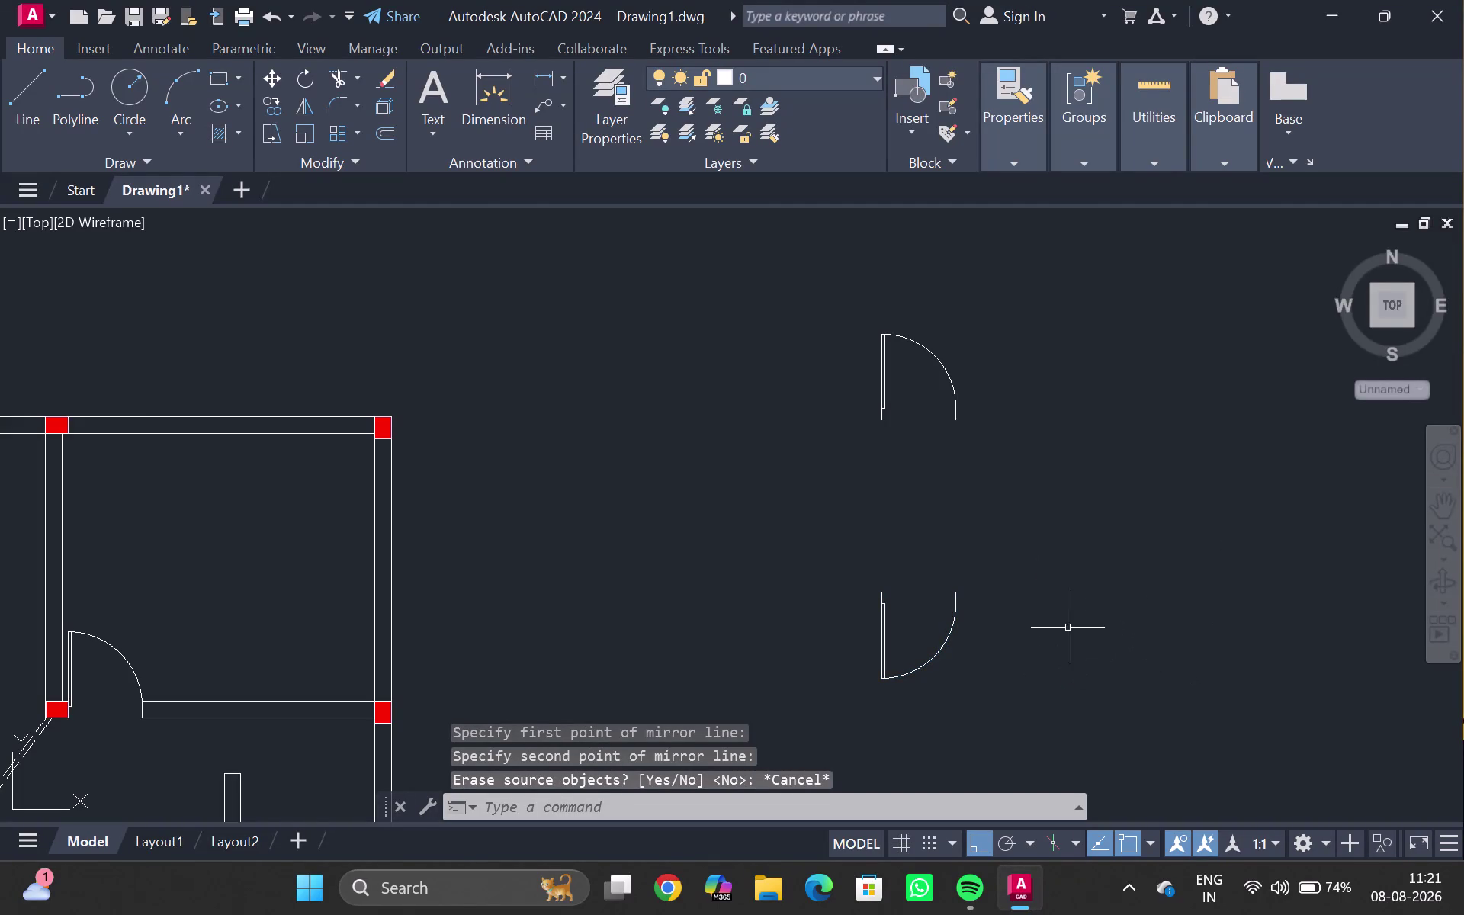
Undo the previous mirror, then mirror the lower door while keeping the original.
key(ctrl+z)
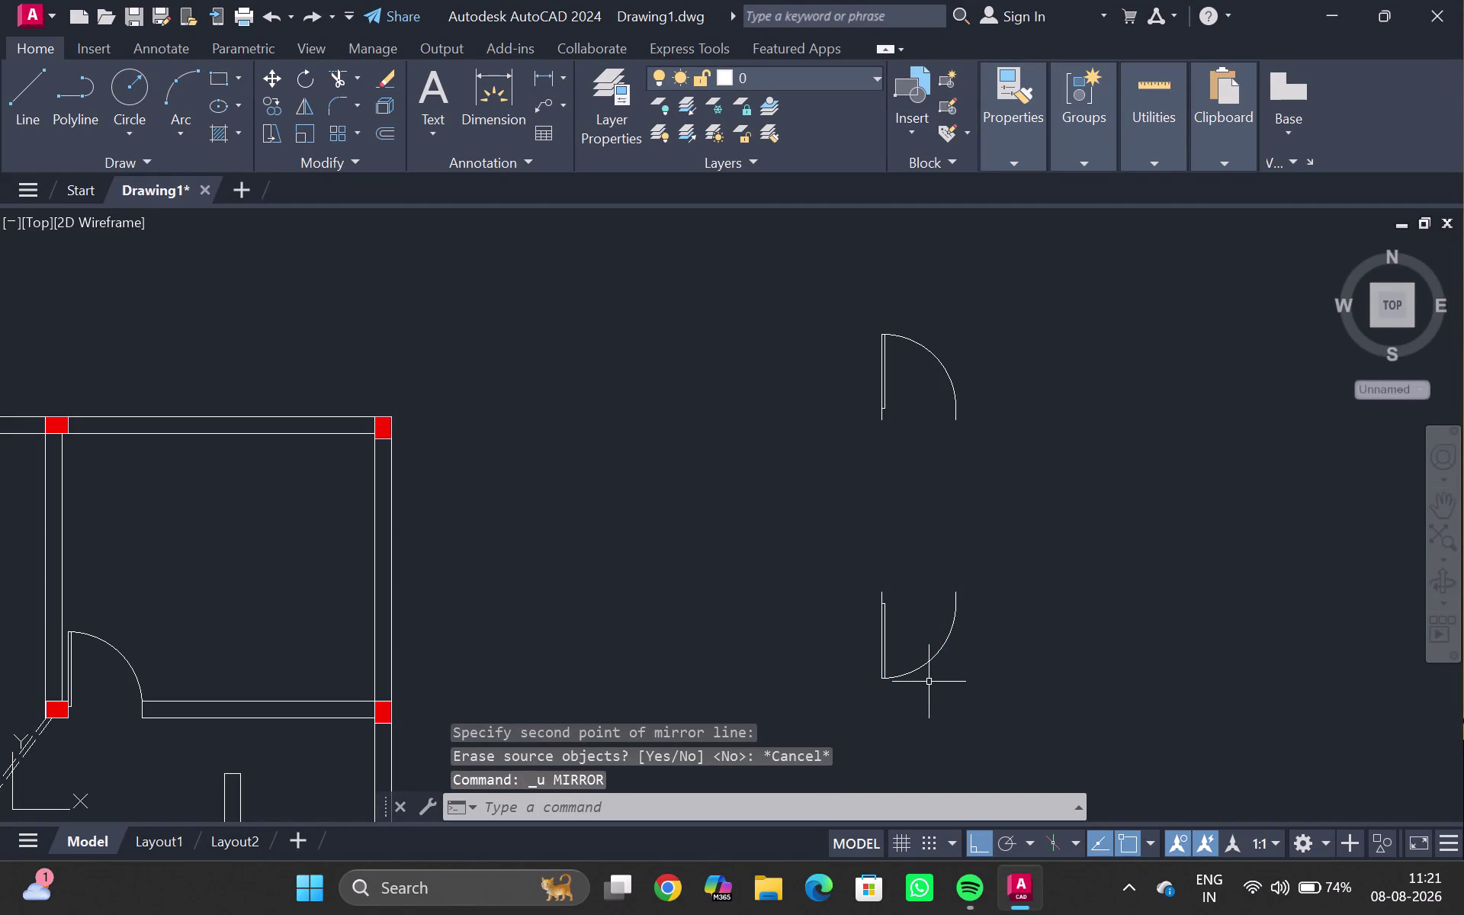
click(884, 613)
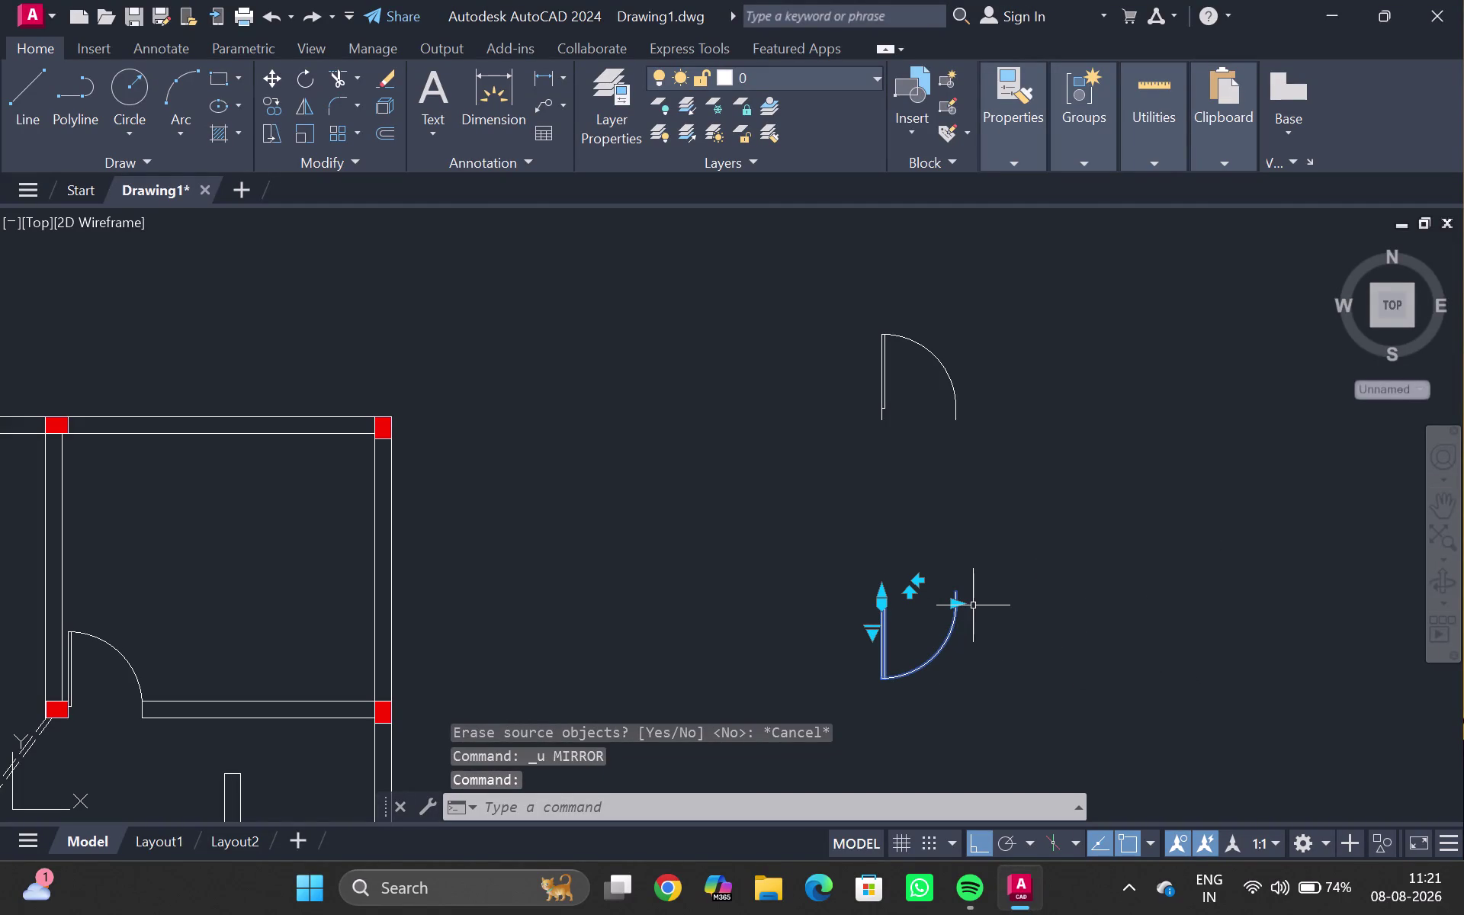
text(mi)
key(Return)
click(1082, 545)
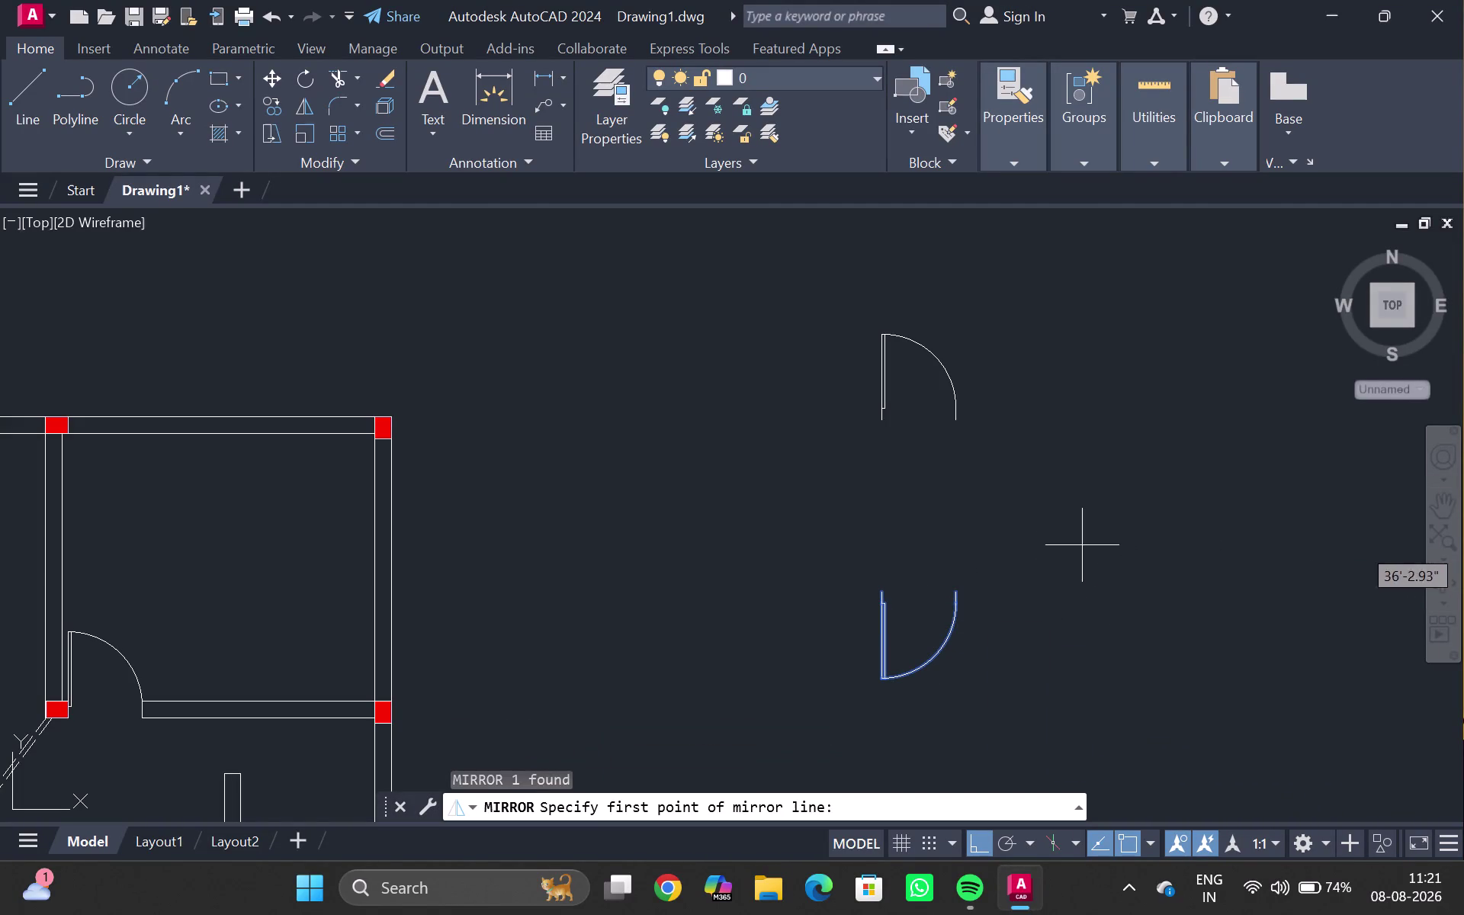
click(1103, 766)
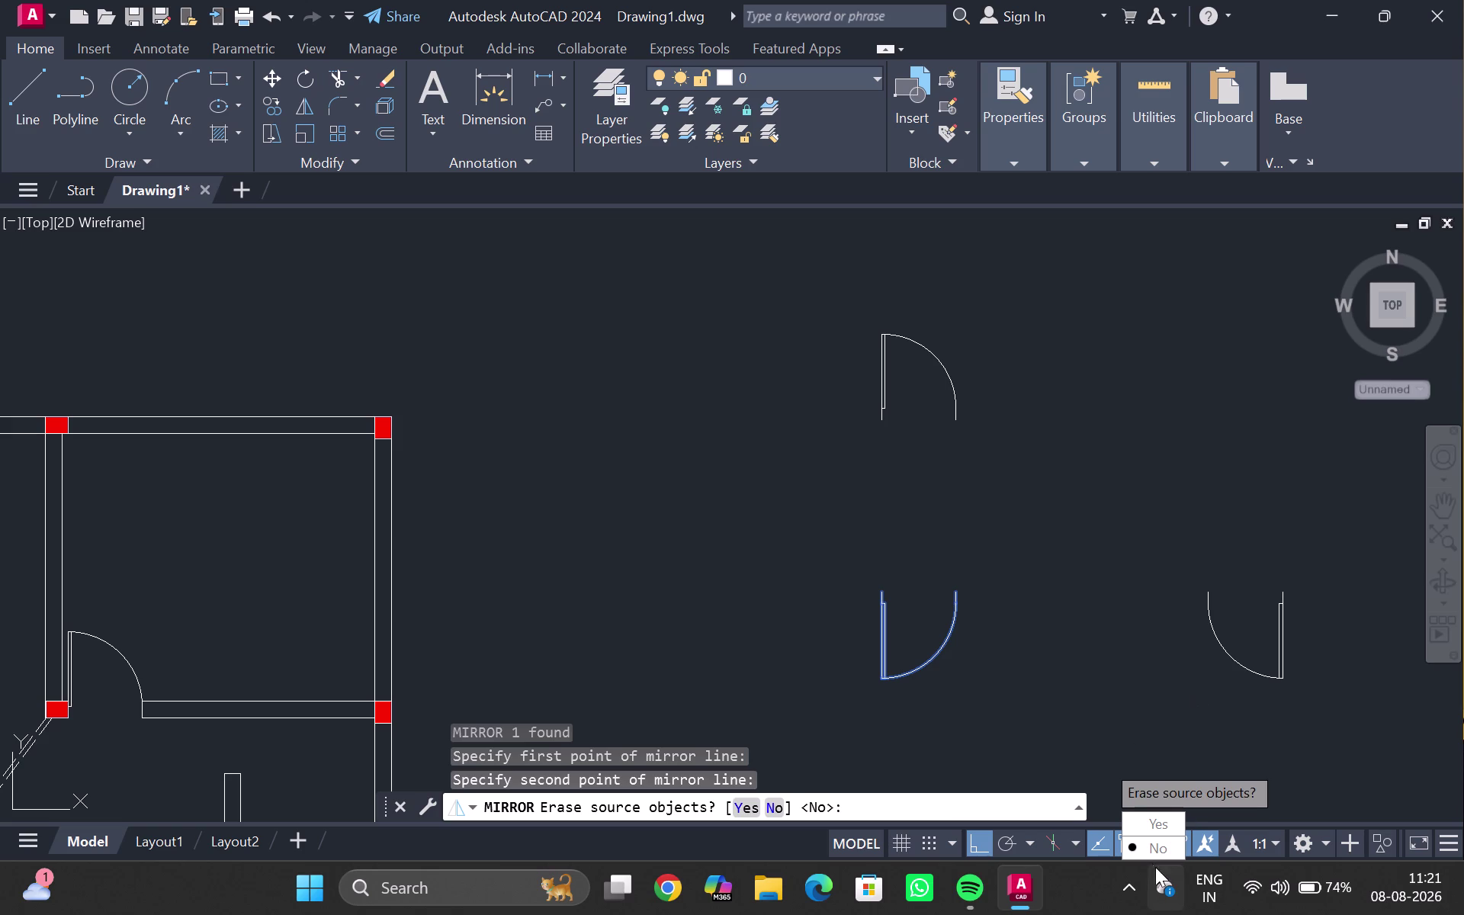
drag(1148, 849, 1103, 765)
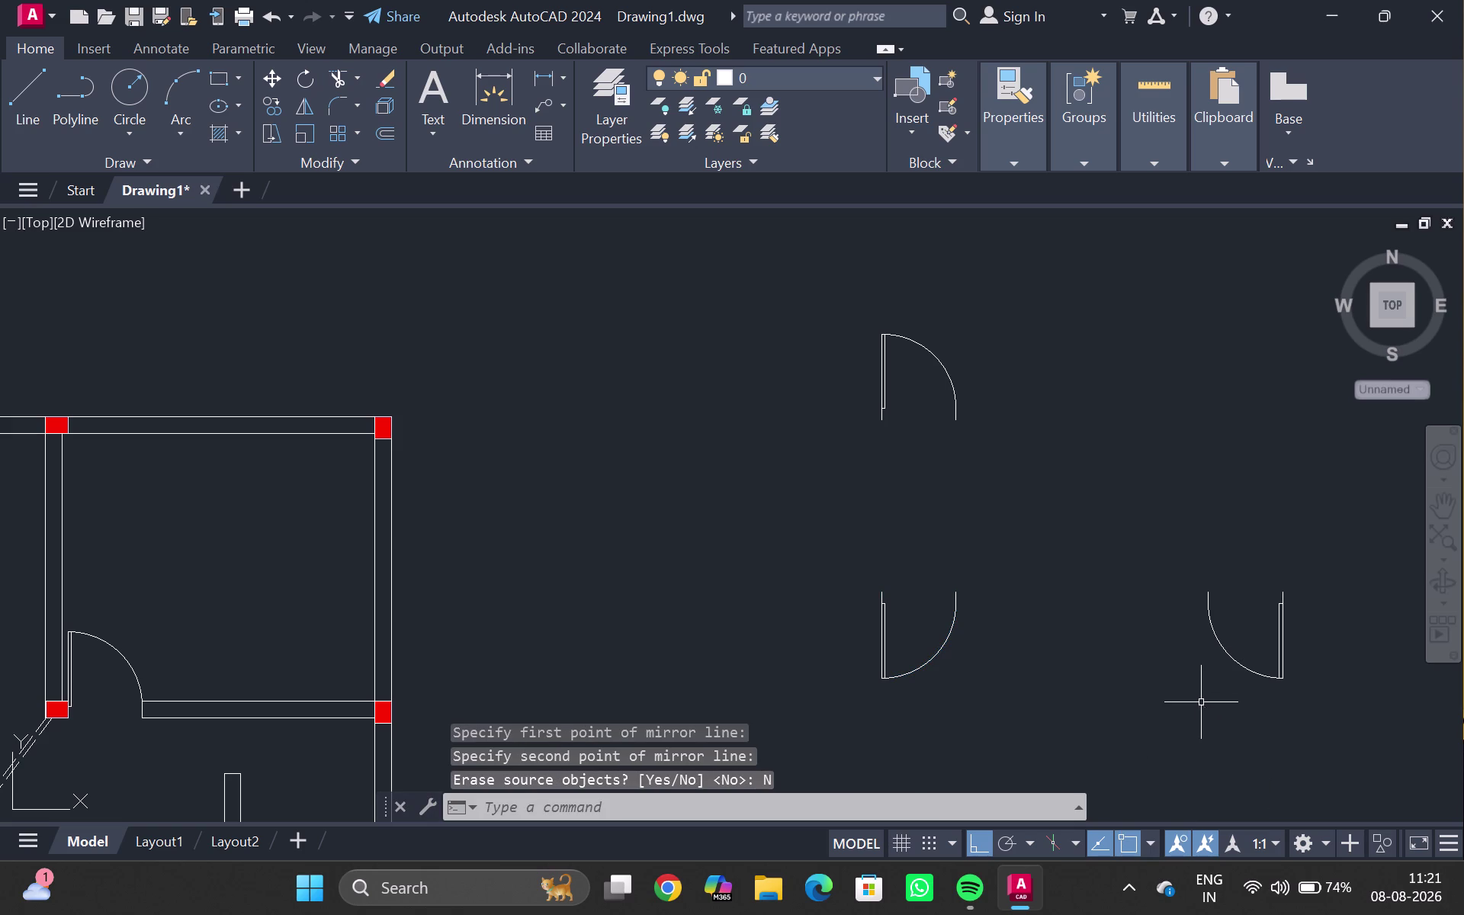
Move the mirrored door copy into the interior wall opening.
key(m)
key(o)
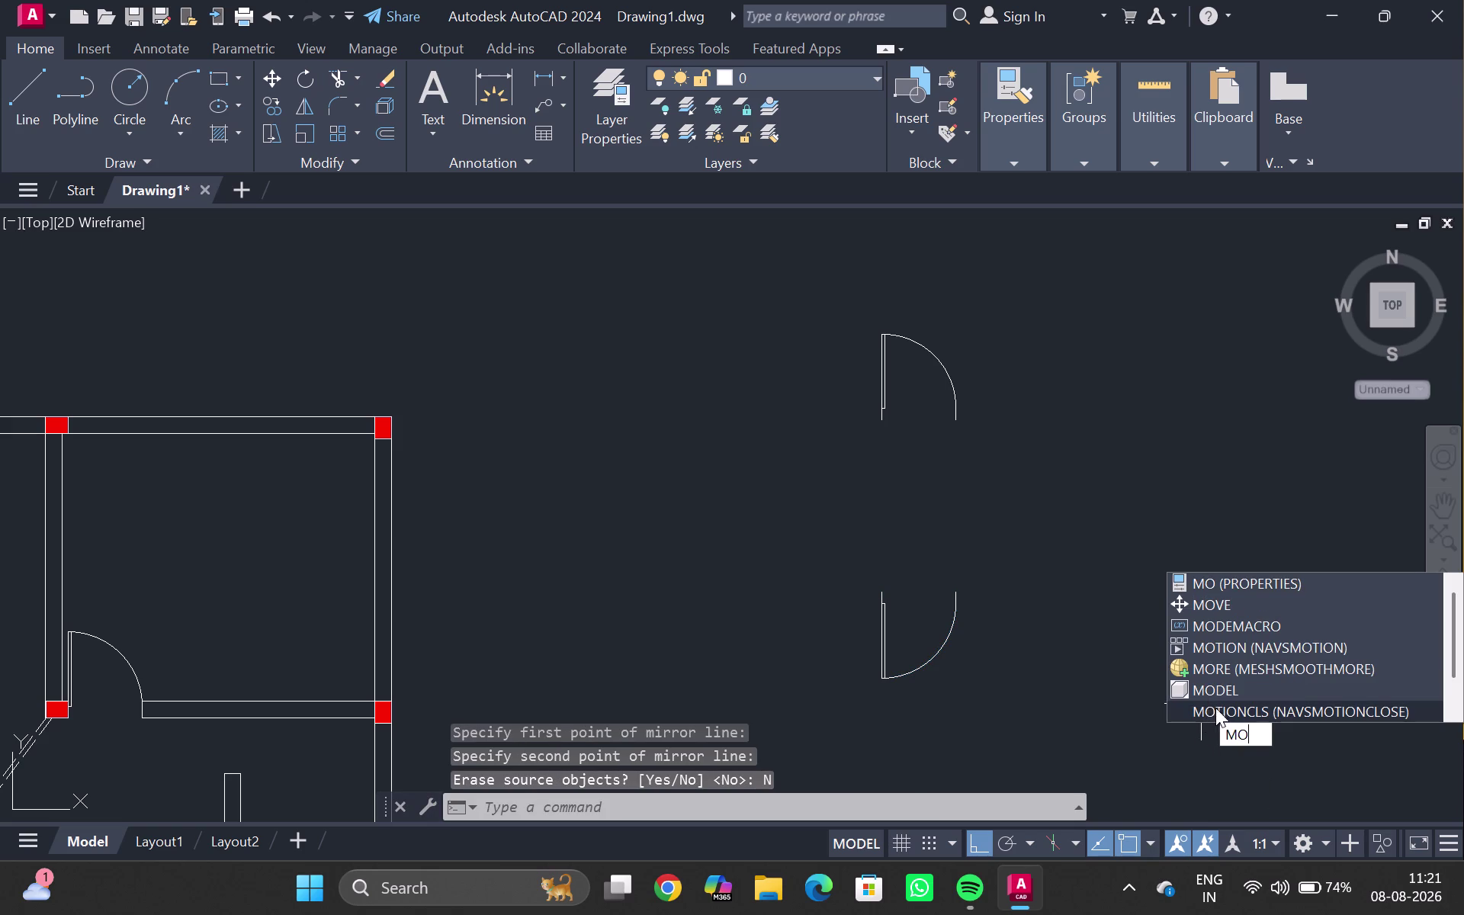
click(1214, 604)
scroll(up, 3)
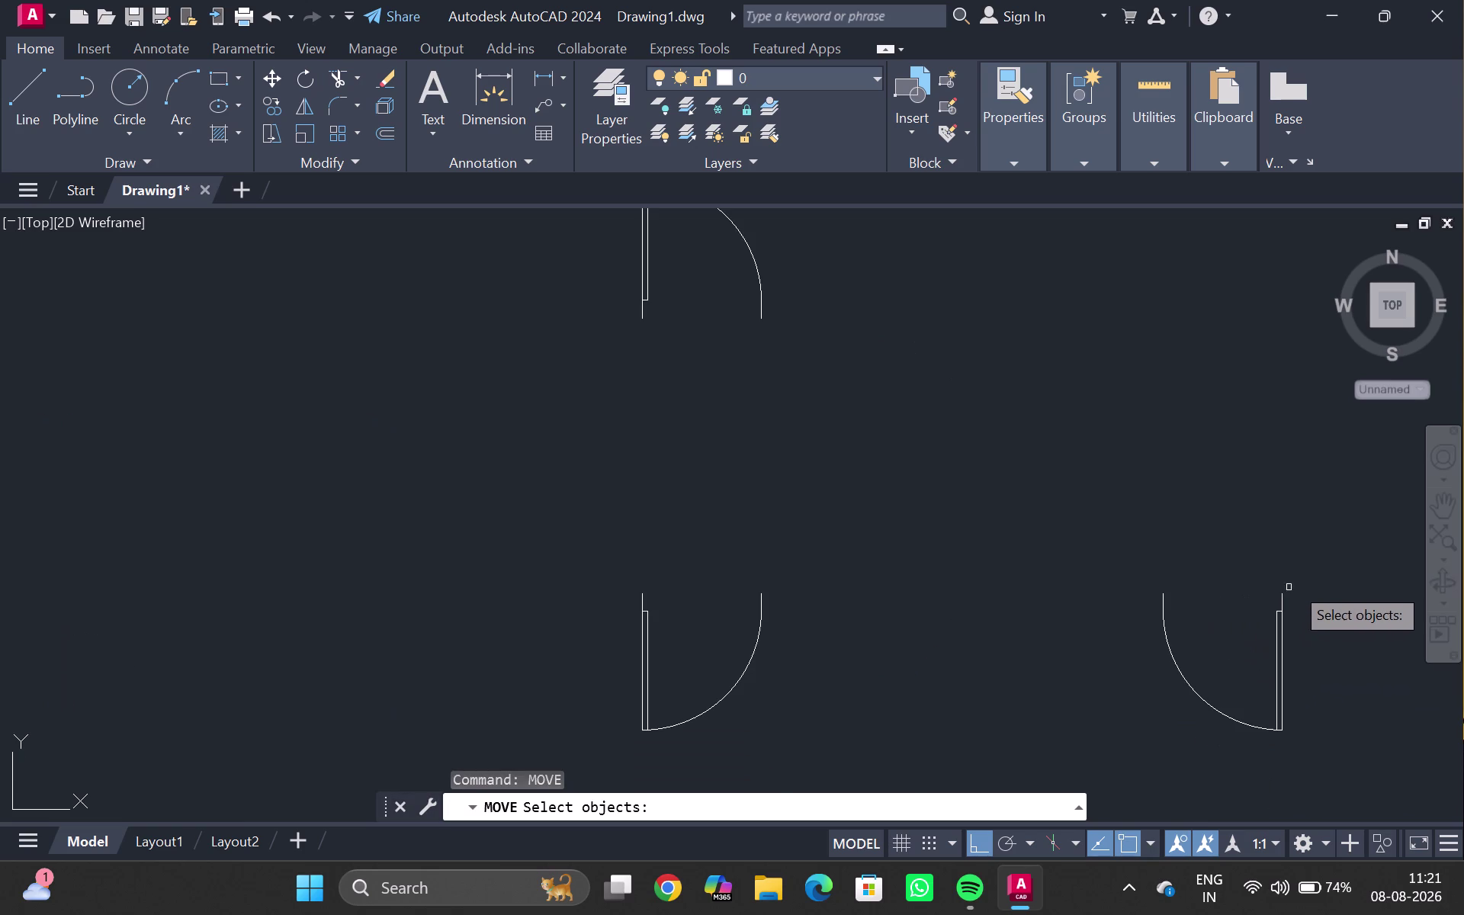
click(1282, 598)
key(Return)
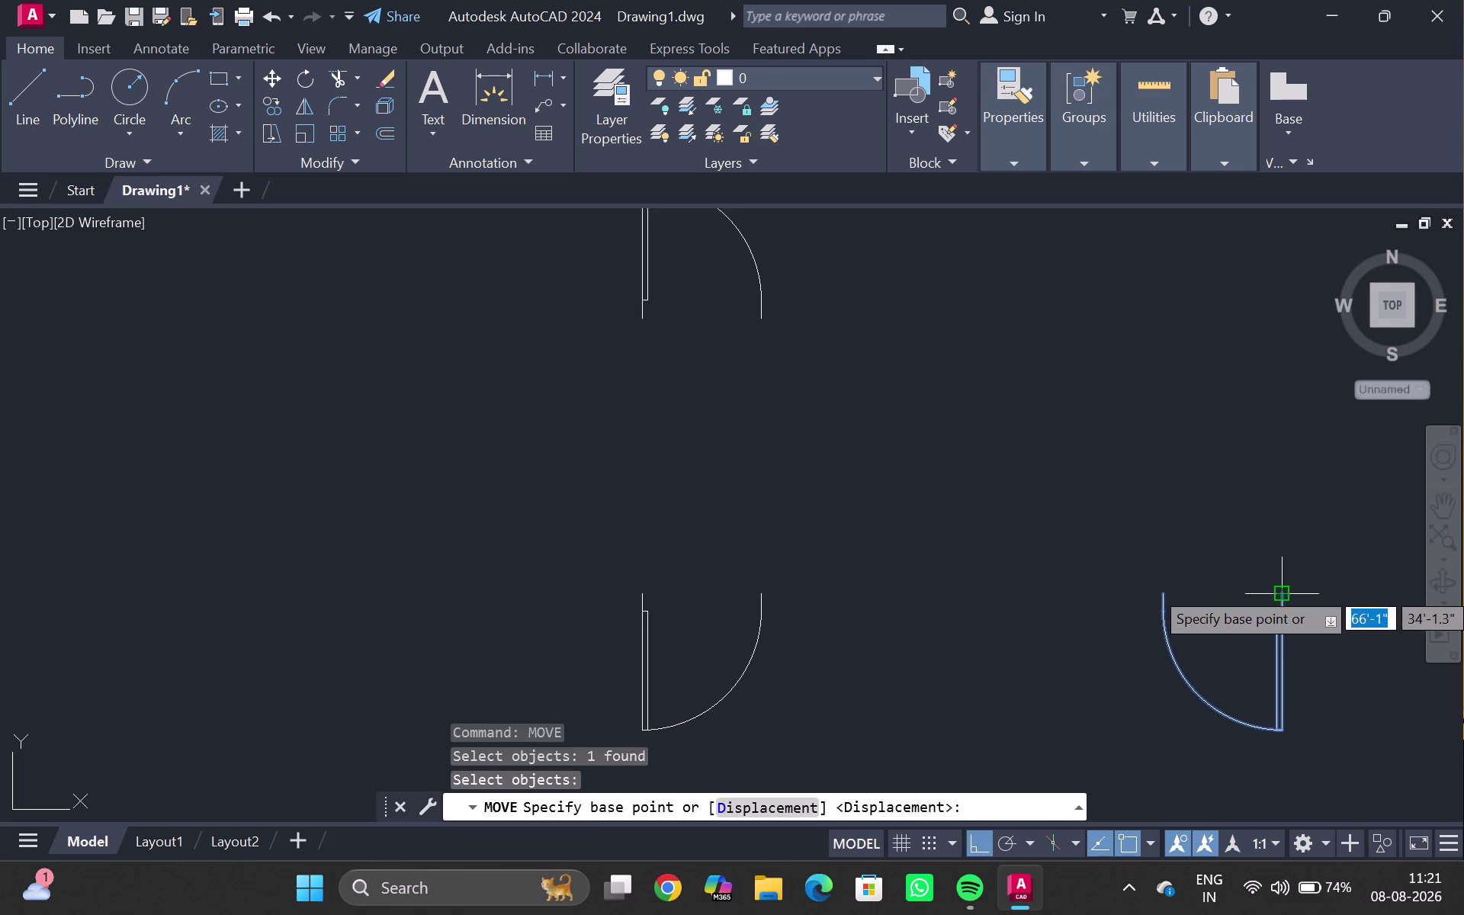
click(1278, 588)
scroll(down, 3)
middle_drag(176, 474, 628, 581)
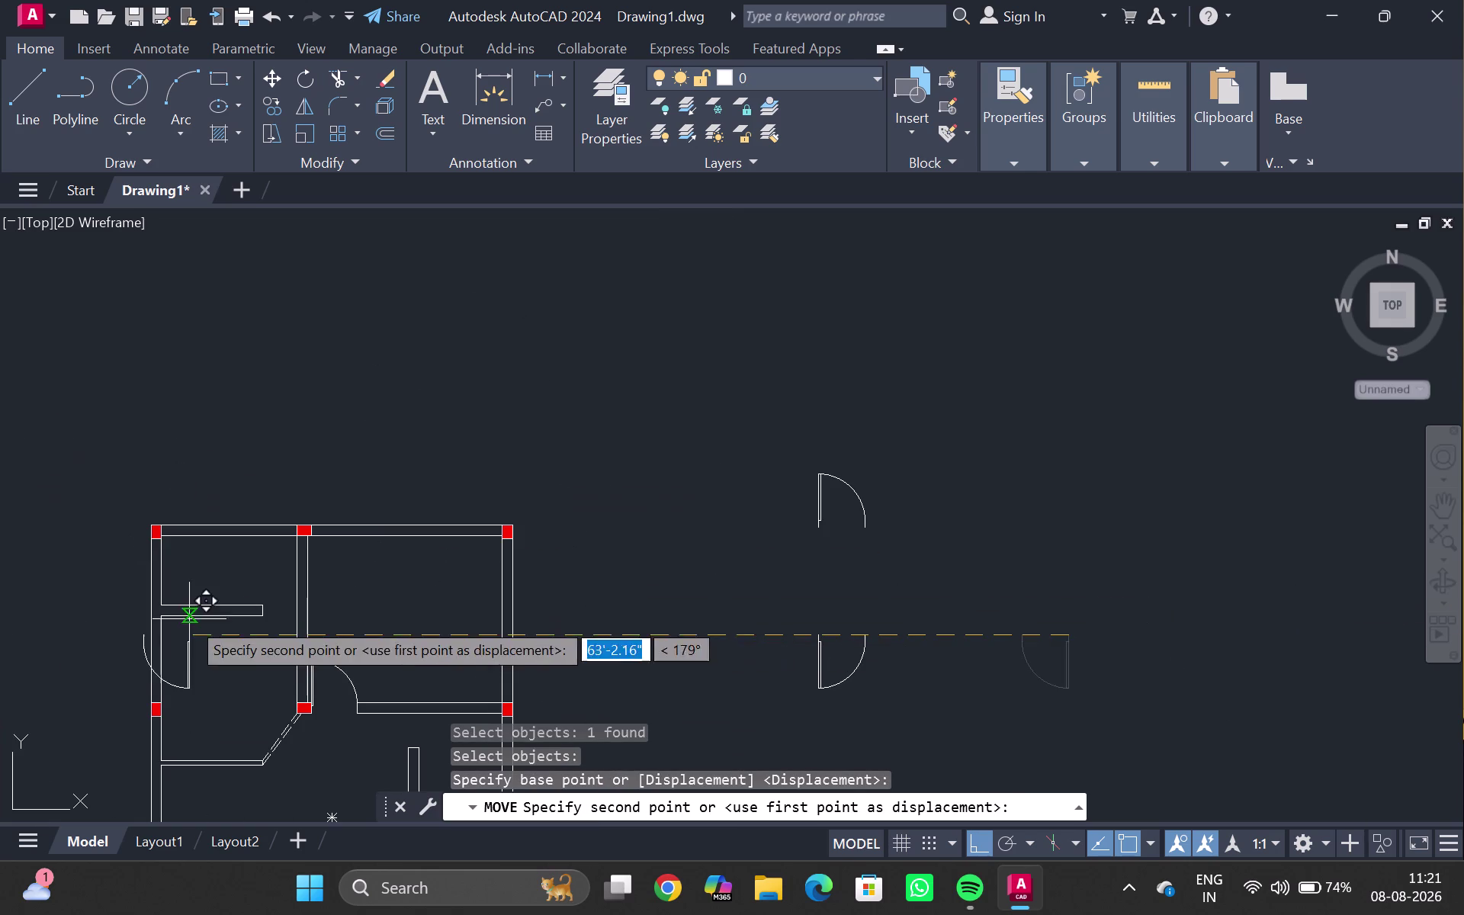
scroll(up, 3)
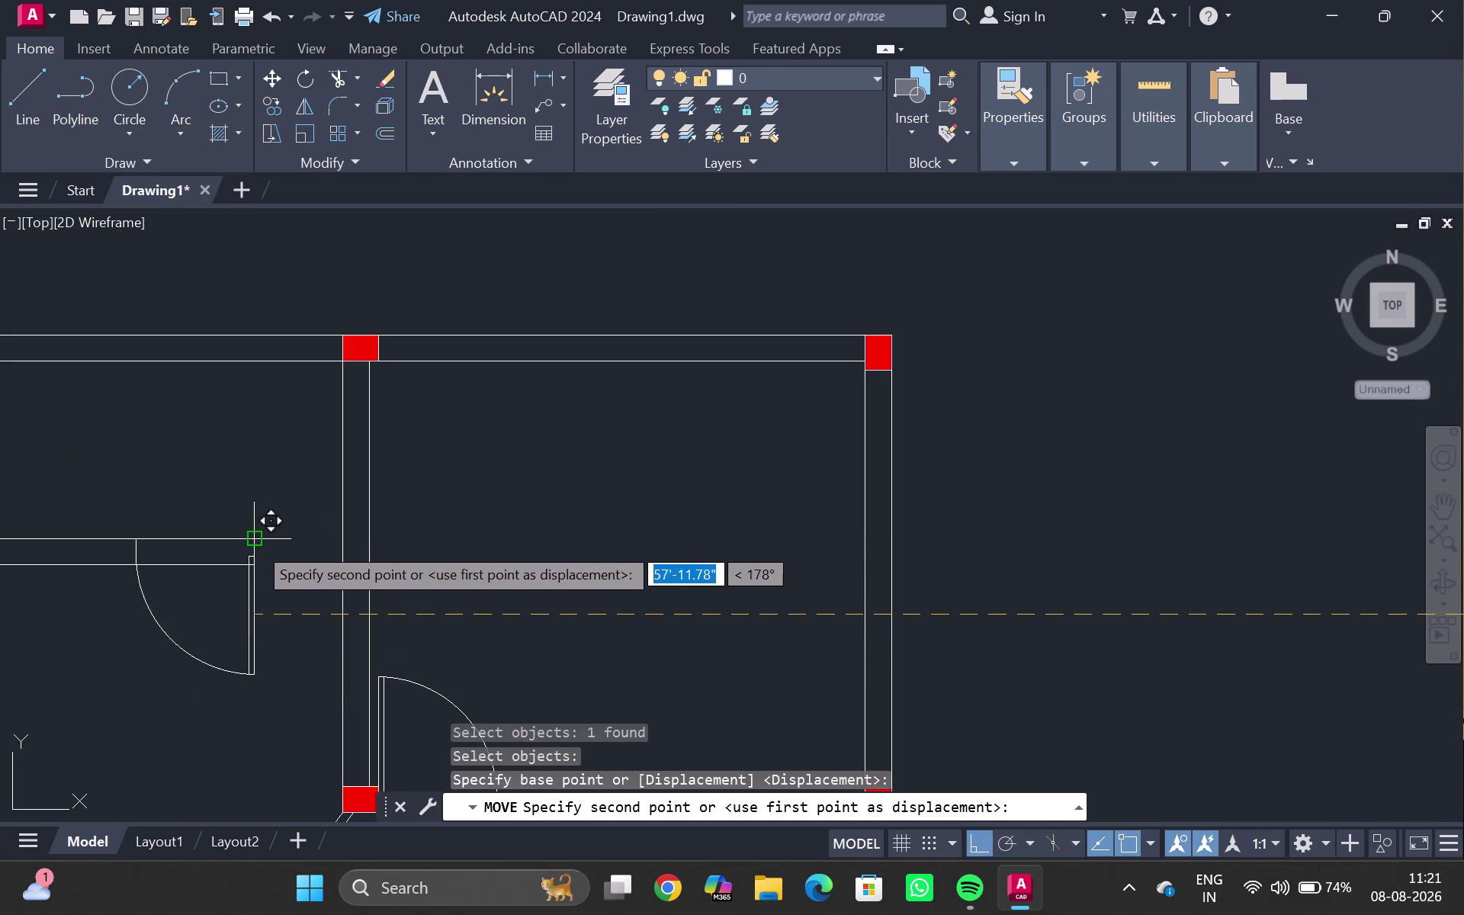
click(343, 538)
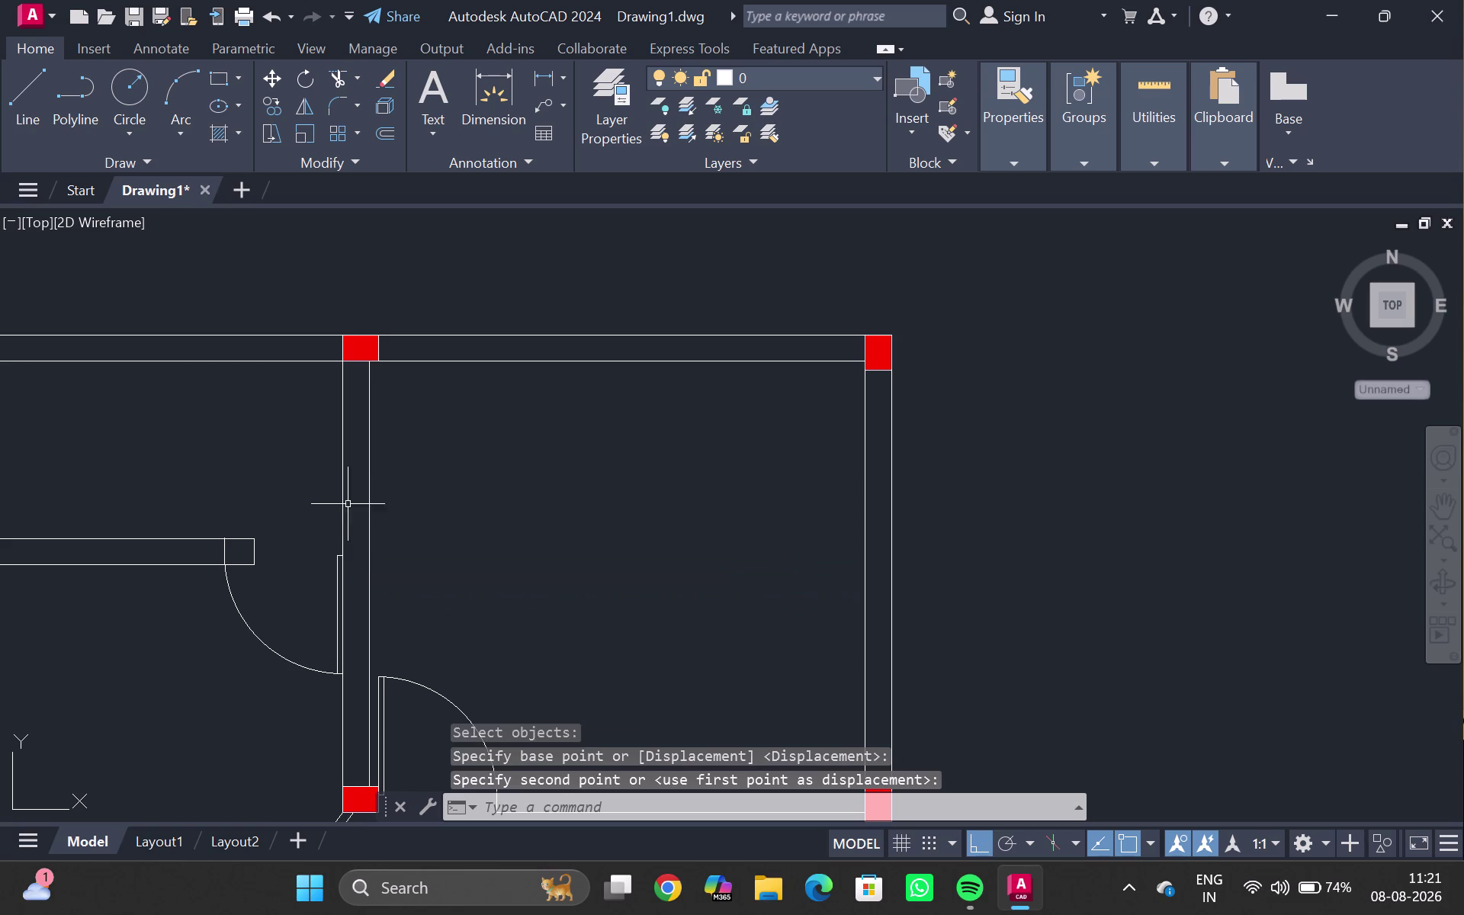
key(Escape)
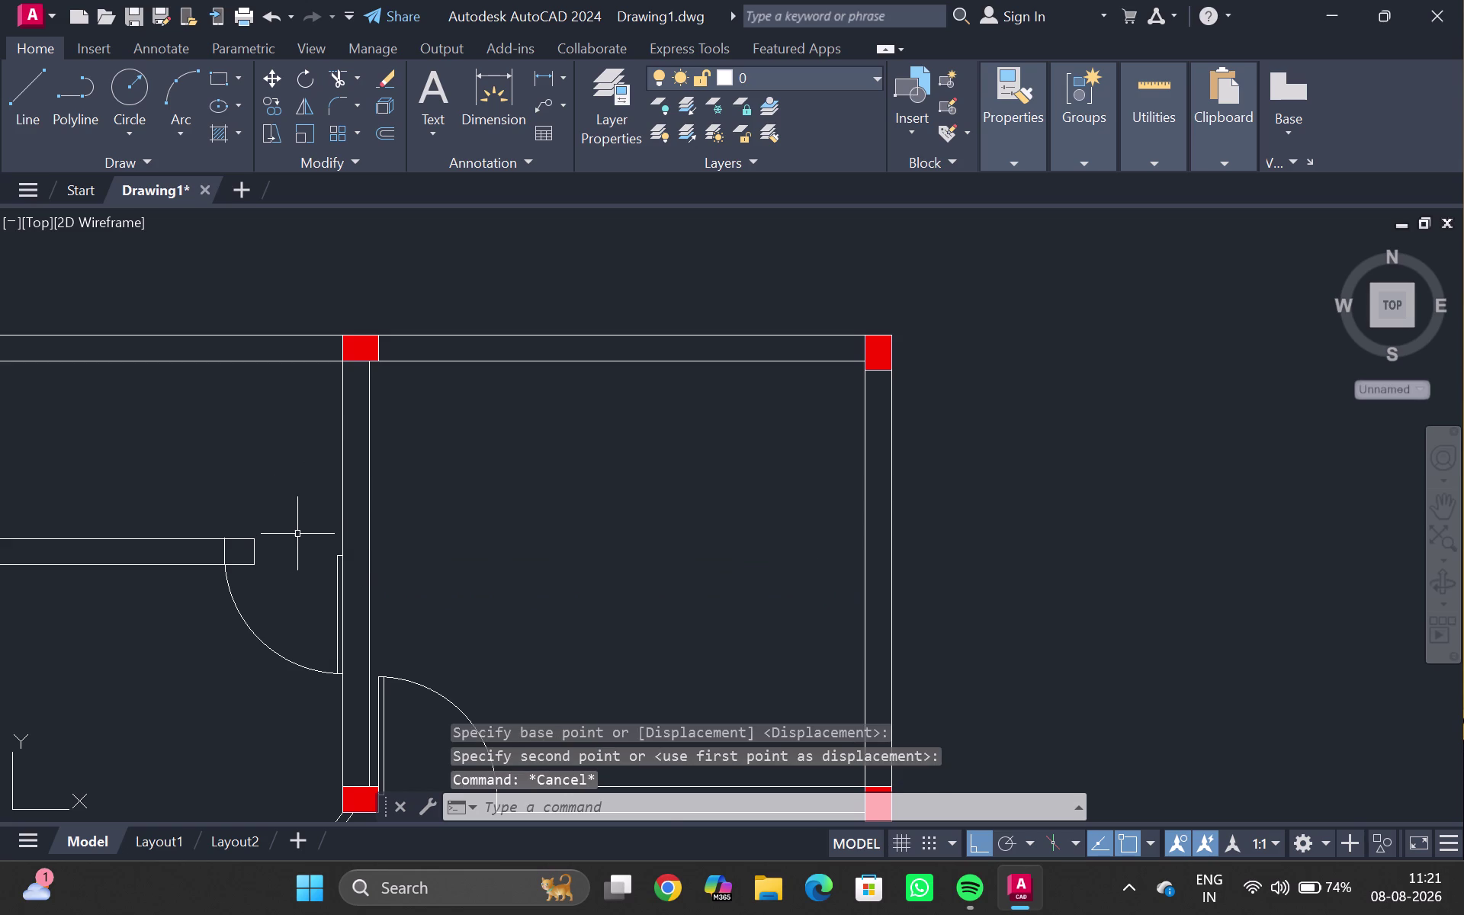
Start a grip edit on the placed door's end, cancel it, and pan out.
scroll(down, 3)
scroll(up, 3)
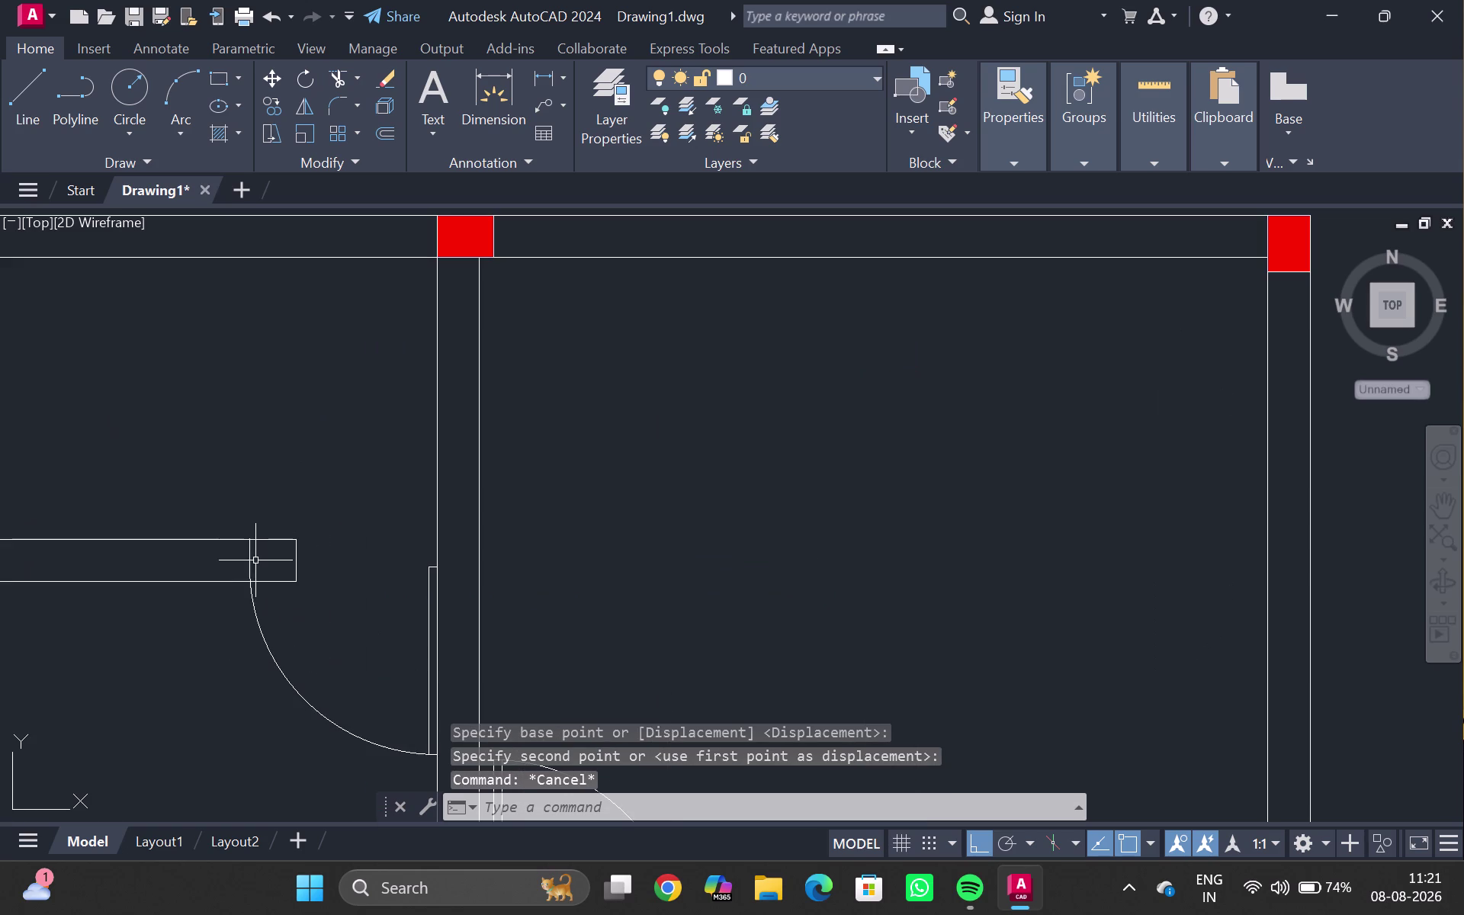
click(250, 558)
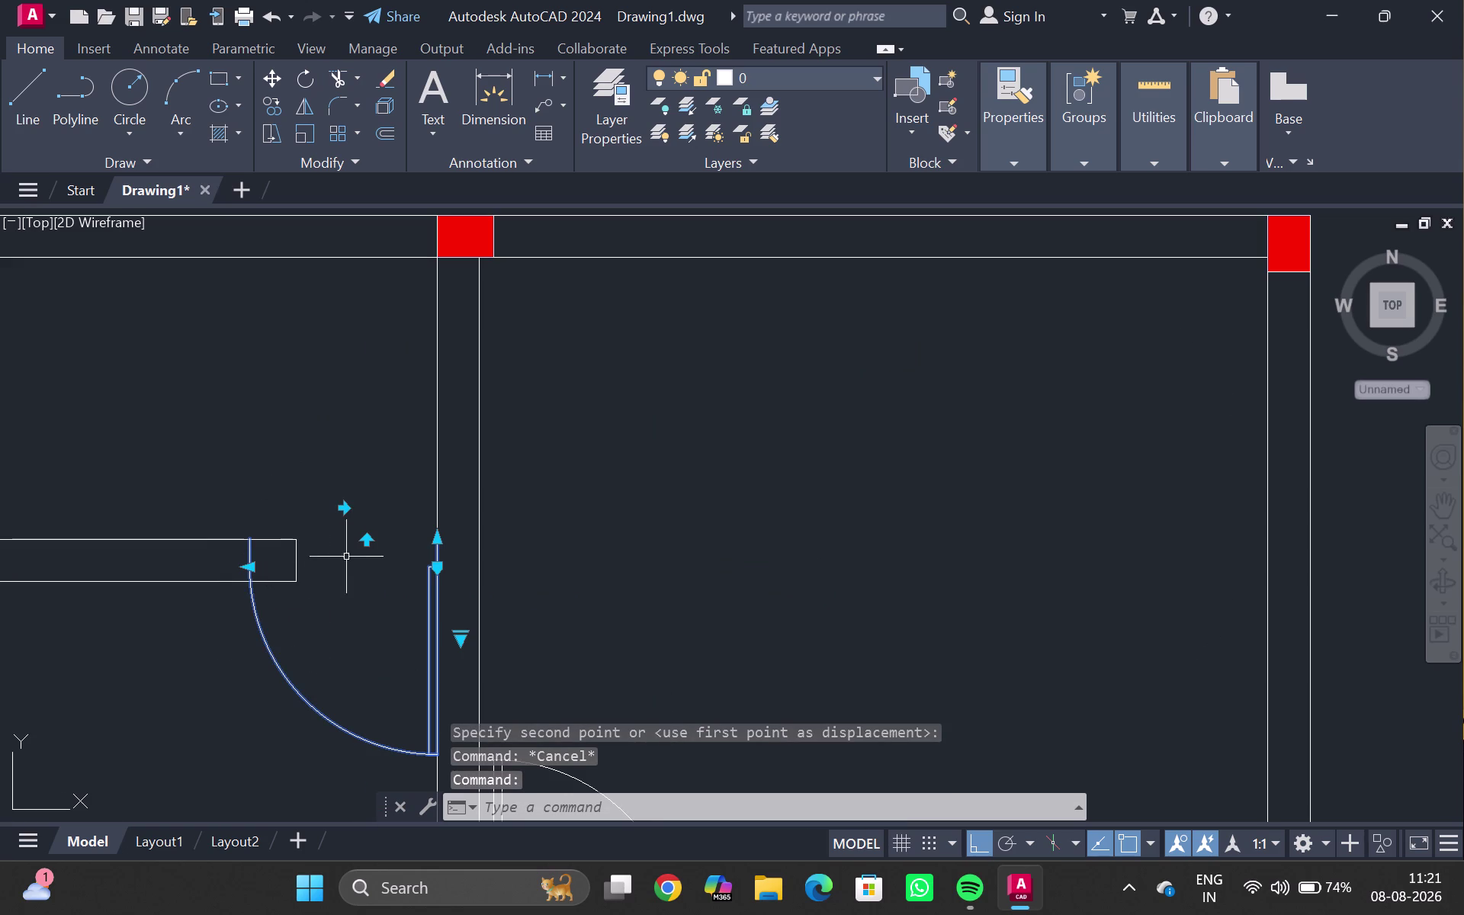
click(250, 568)
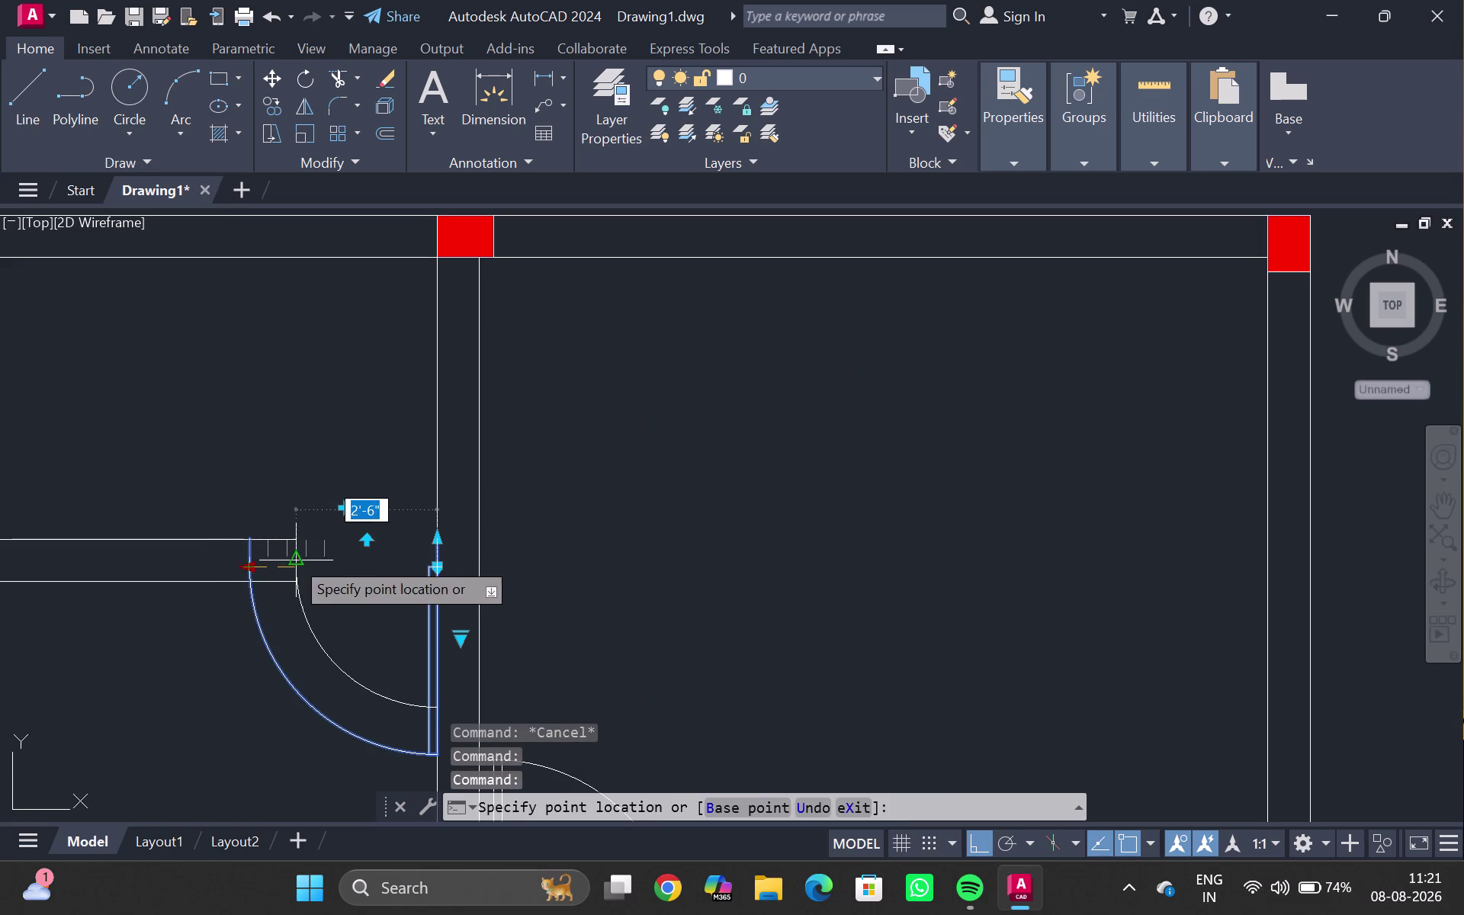
click(293, 538)
key(Escape)
scroll(down, 3)
middle_drag(330, 507, 295, 478)
scroll(down, 3)
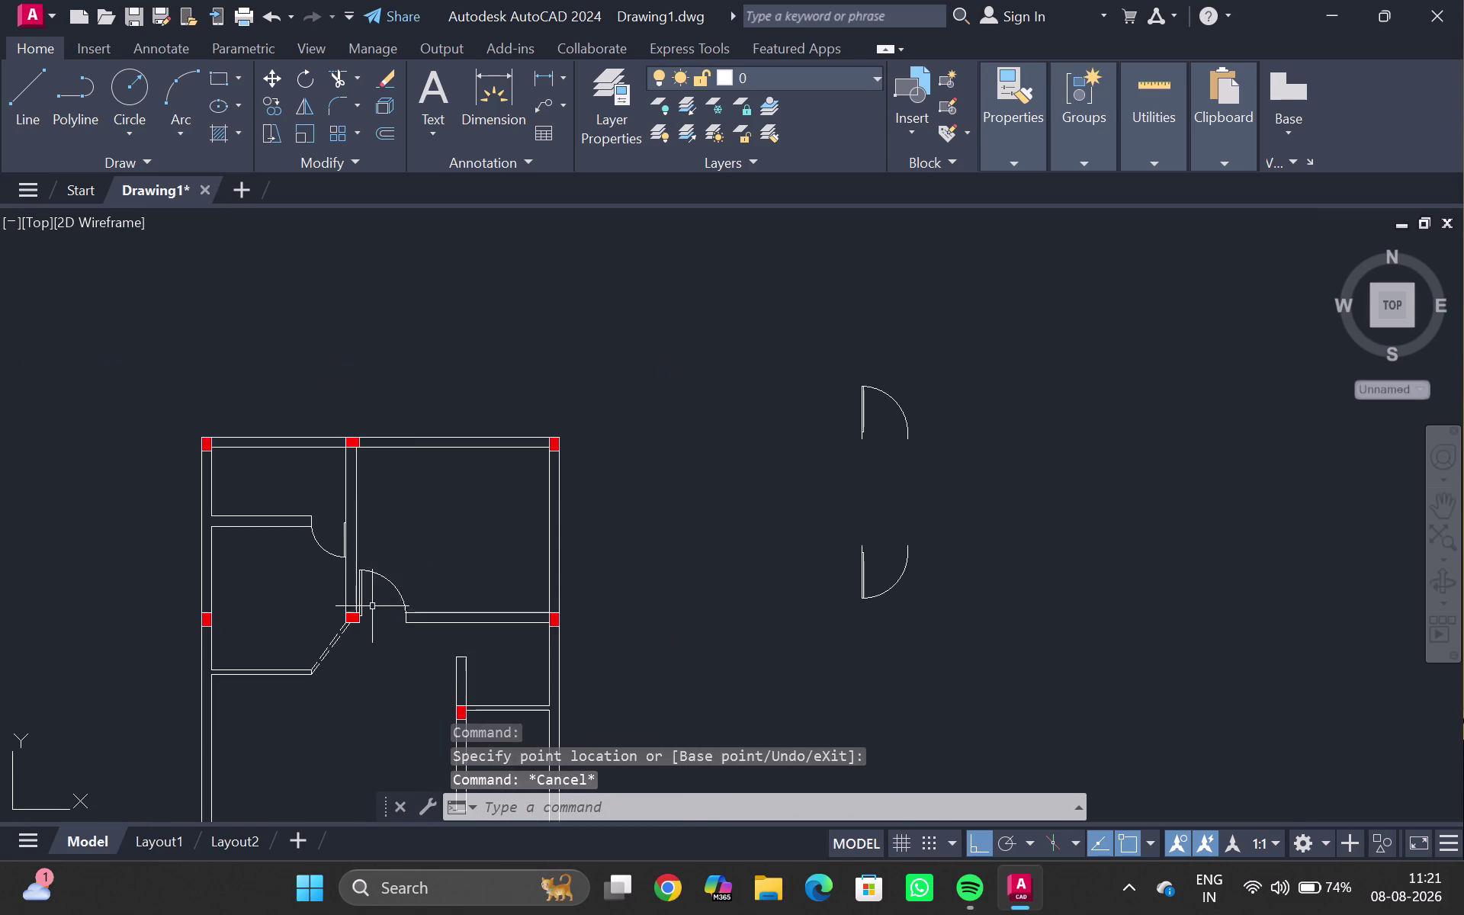
Rotate the upper loose door a quarter turn with RO.
middle_drag(424, 691, 310, 577)
middle_drag(289, 621, 276, 606)
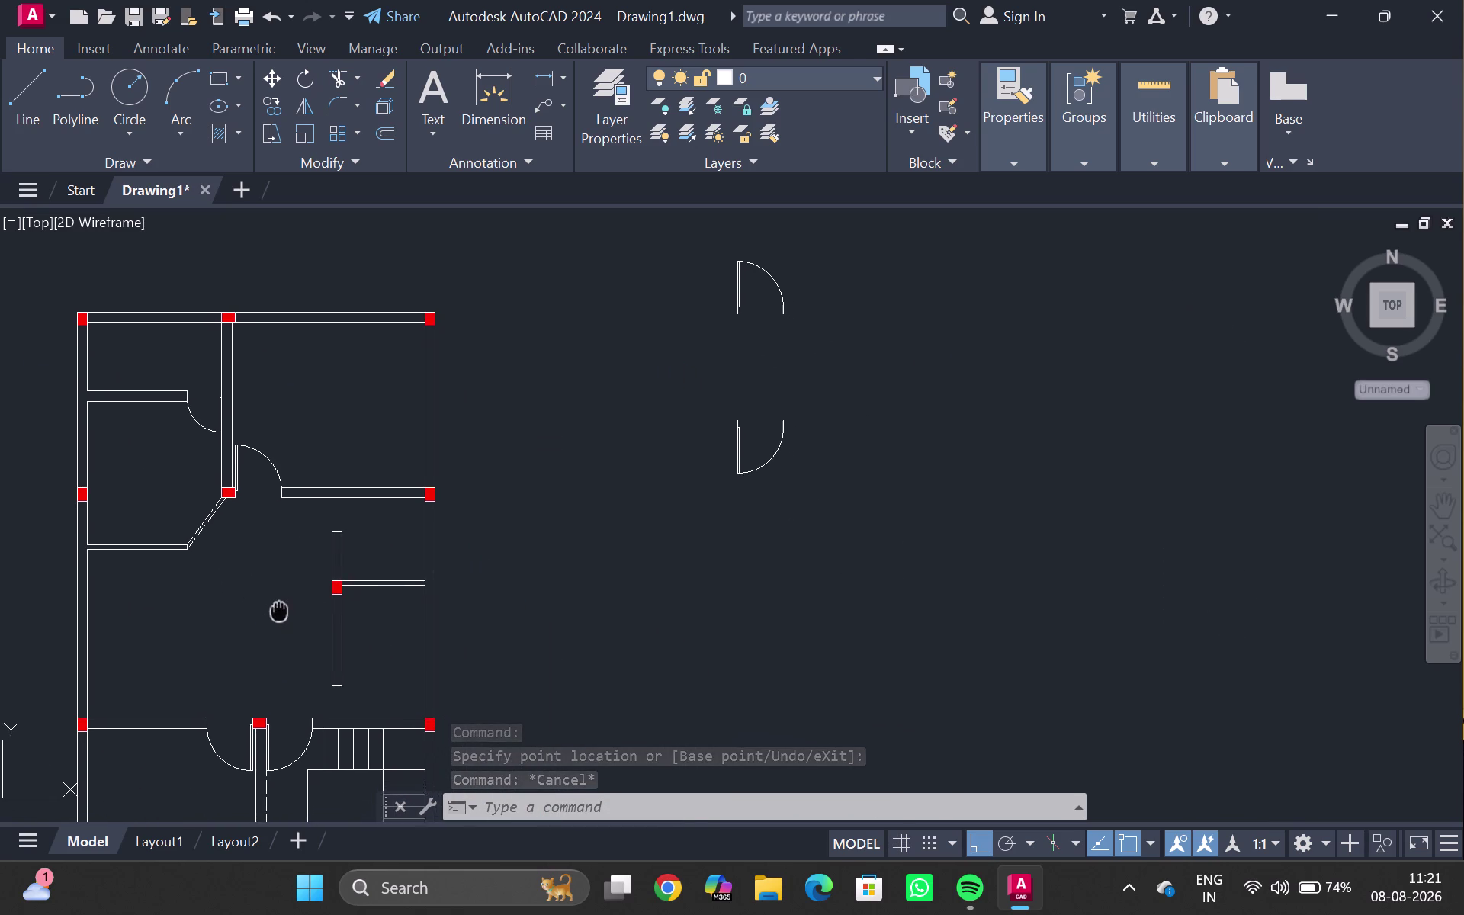
middle_drag(277, 606, 274, 604)
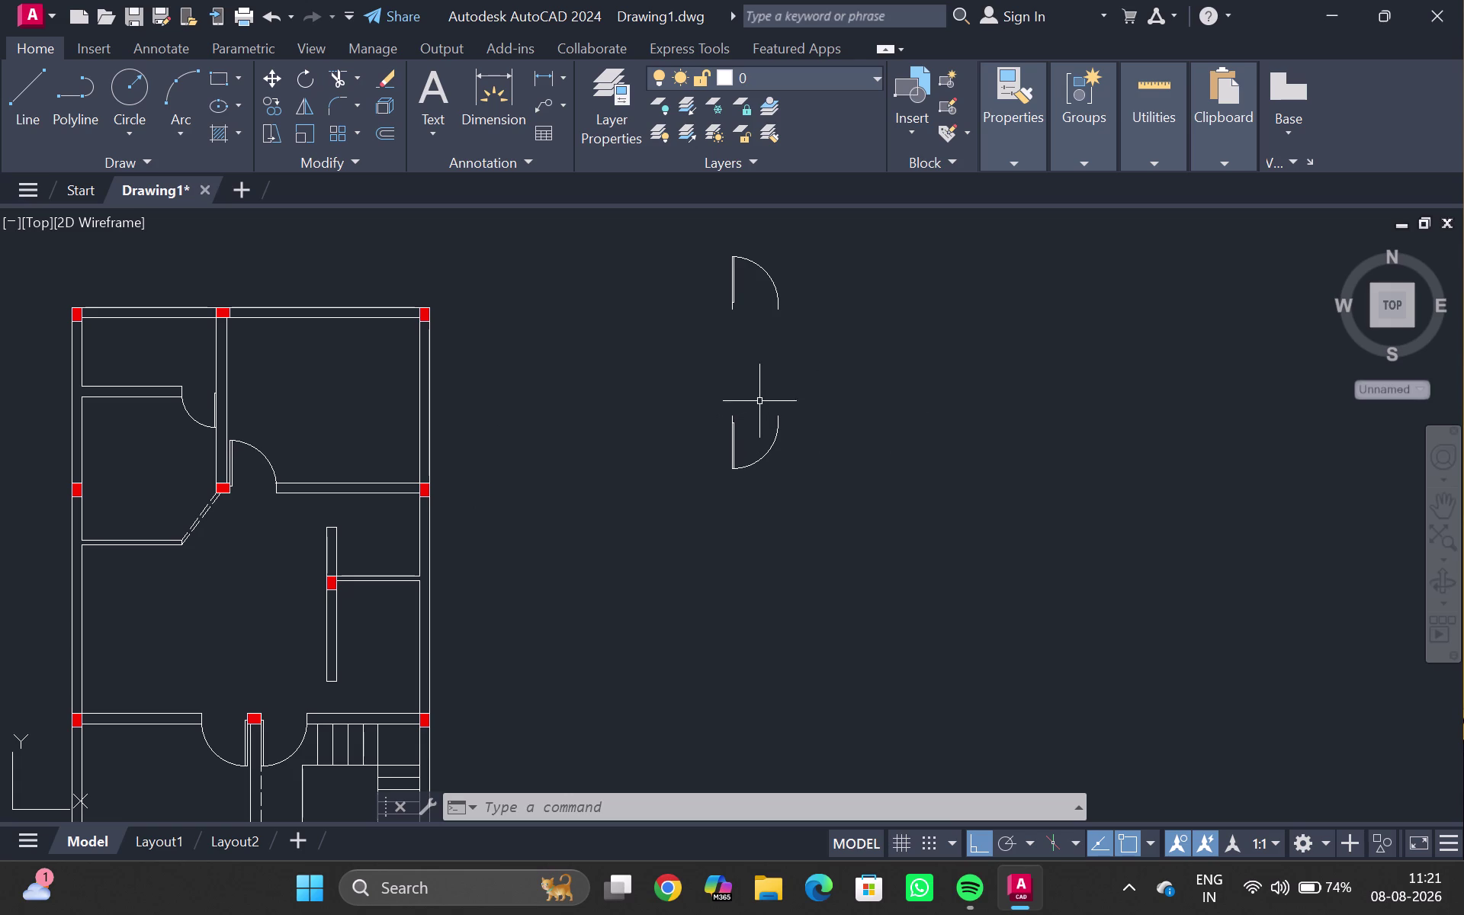
click(734, 288)
text(r)
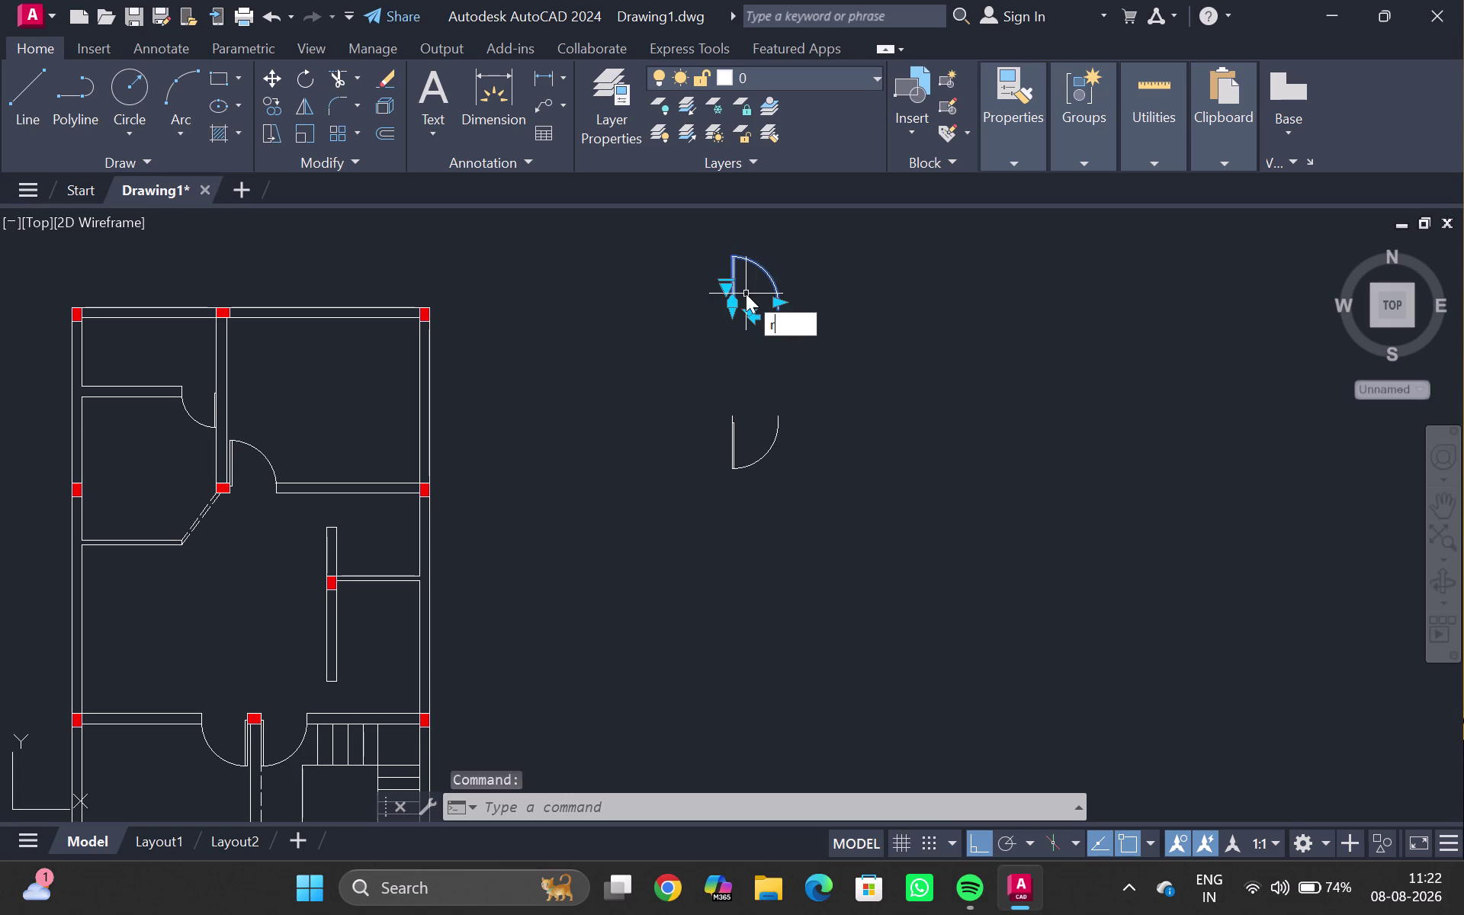
text(o)
key(Return)
click(749, 294)
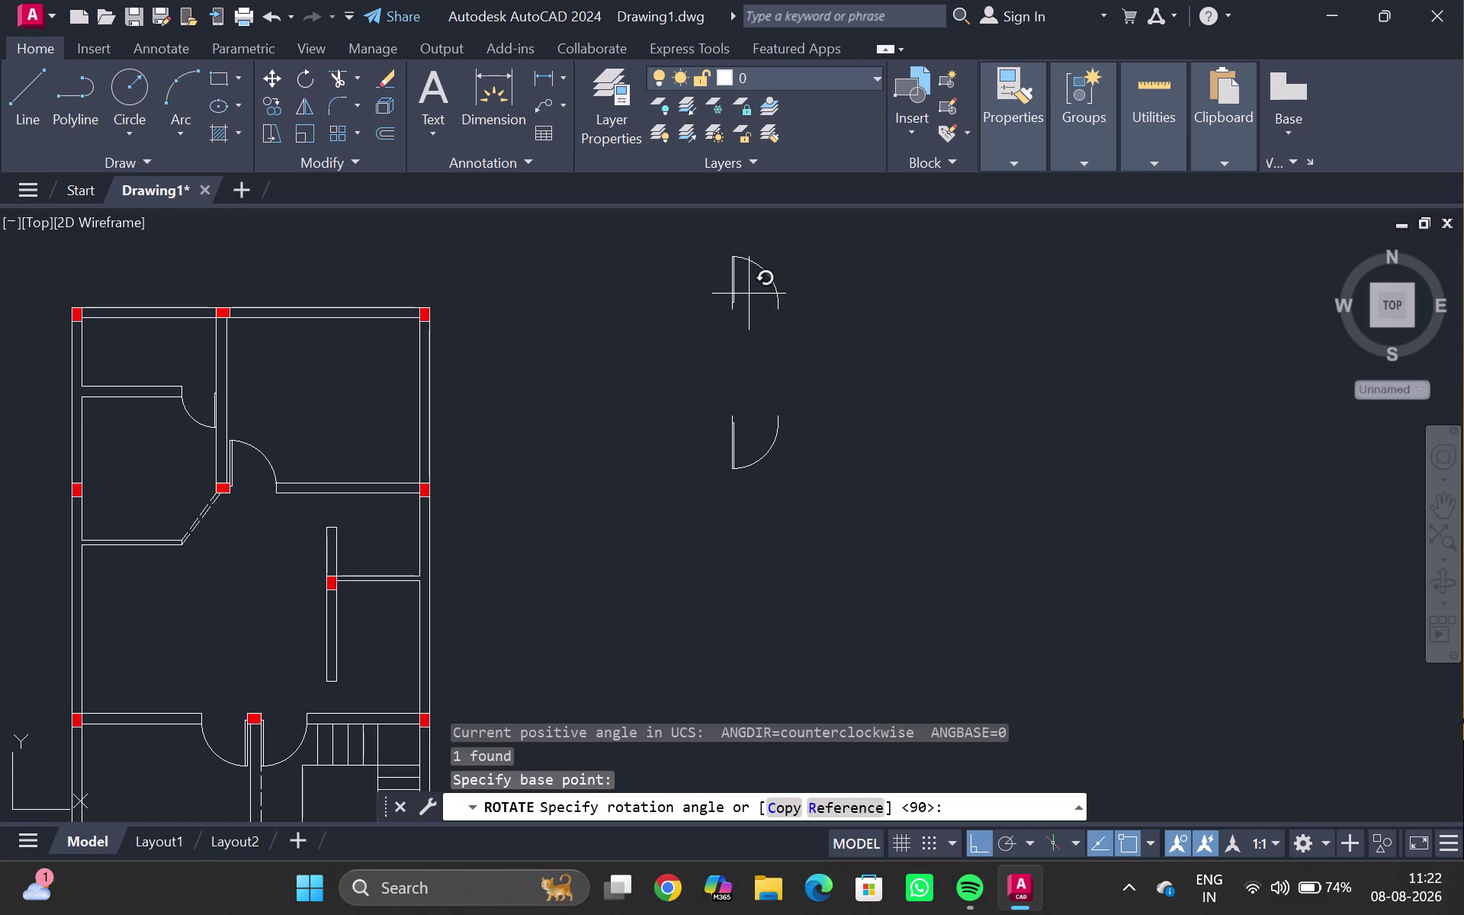
click(772, 331)
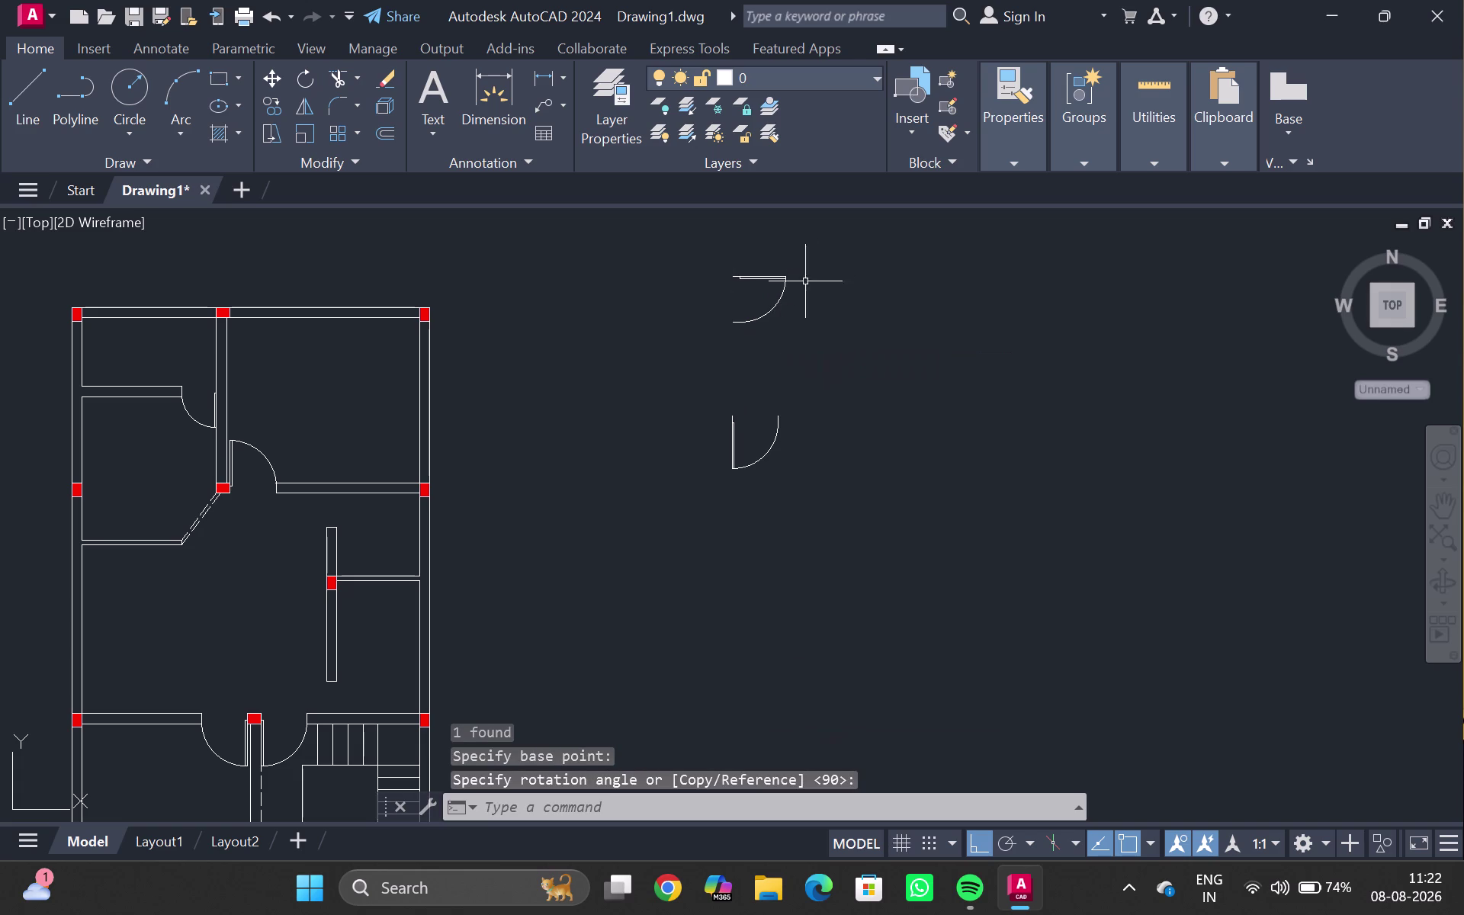
Move the rotated door into an interior wall opening with Ortho off.
click(778, 275)
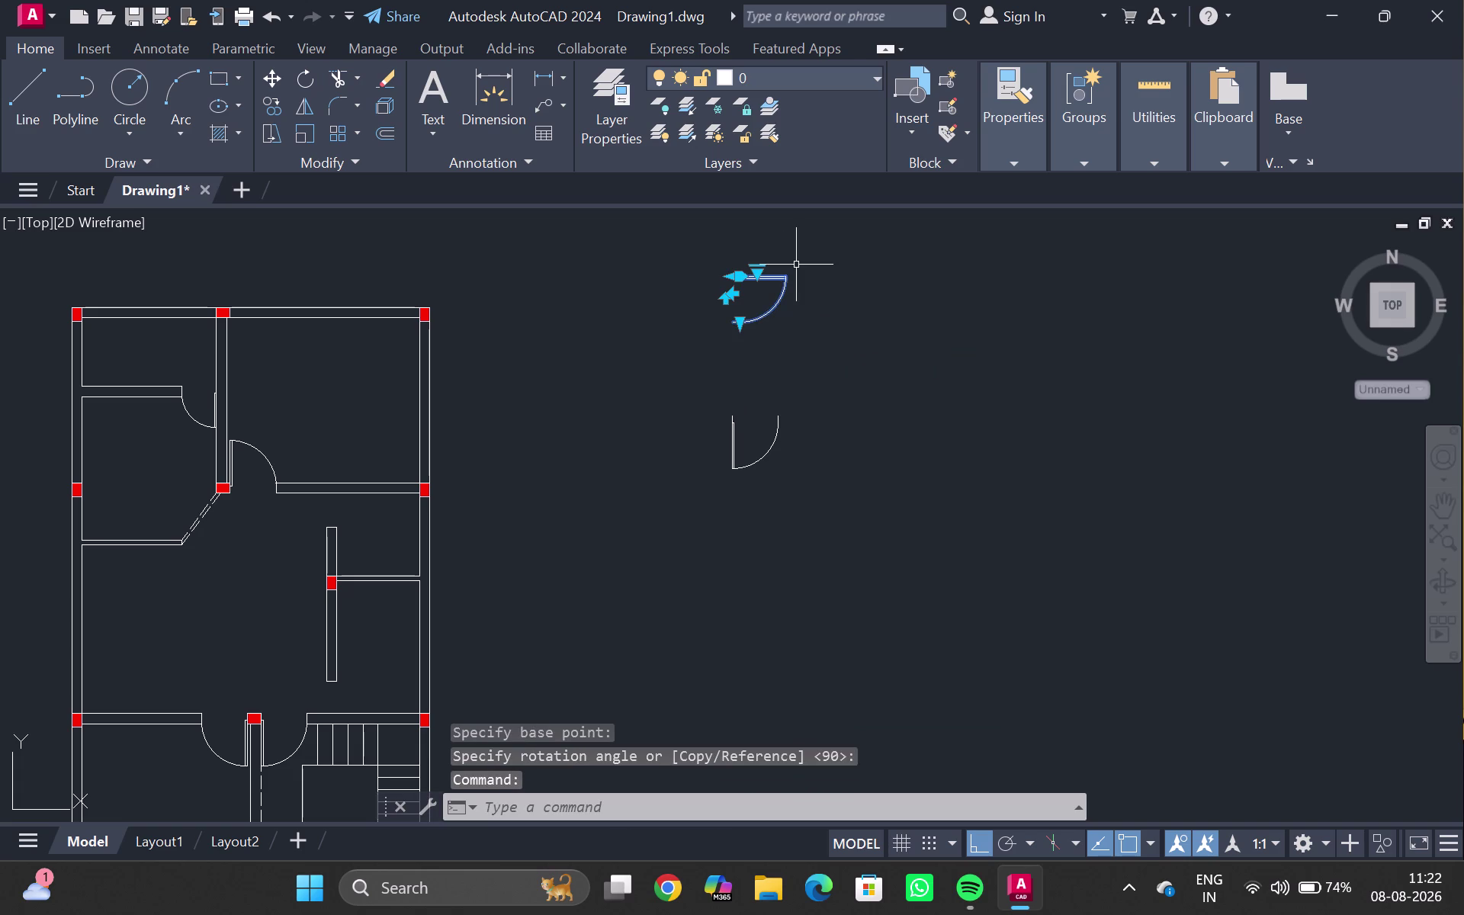
key(m)
key(Return)
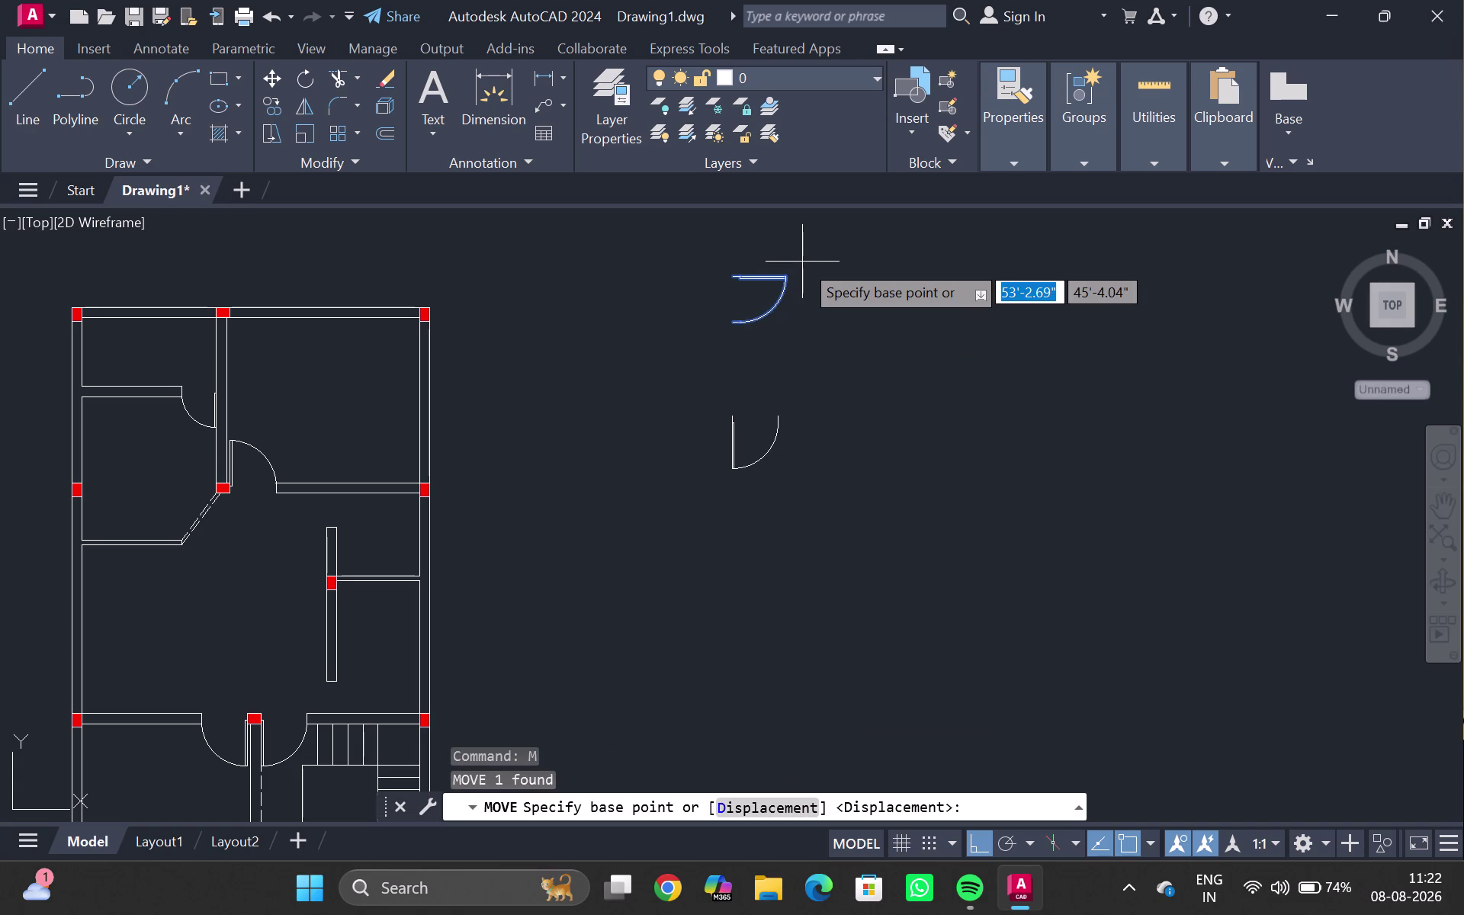
scroll(up, 3)
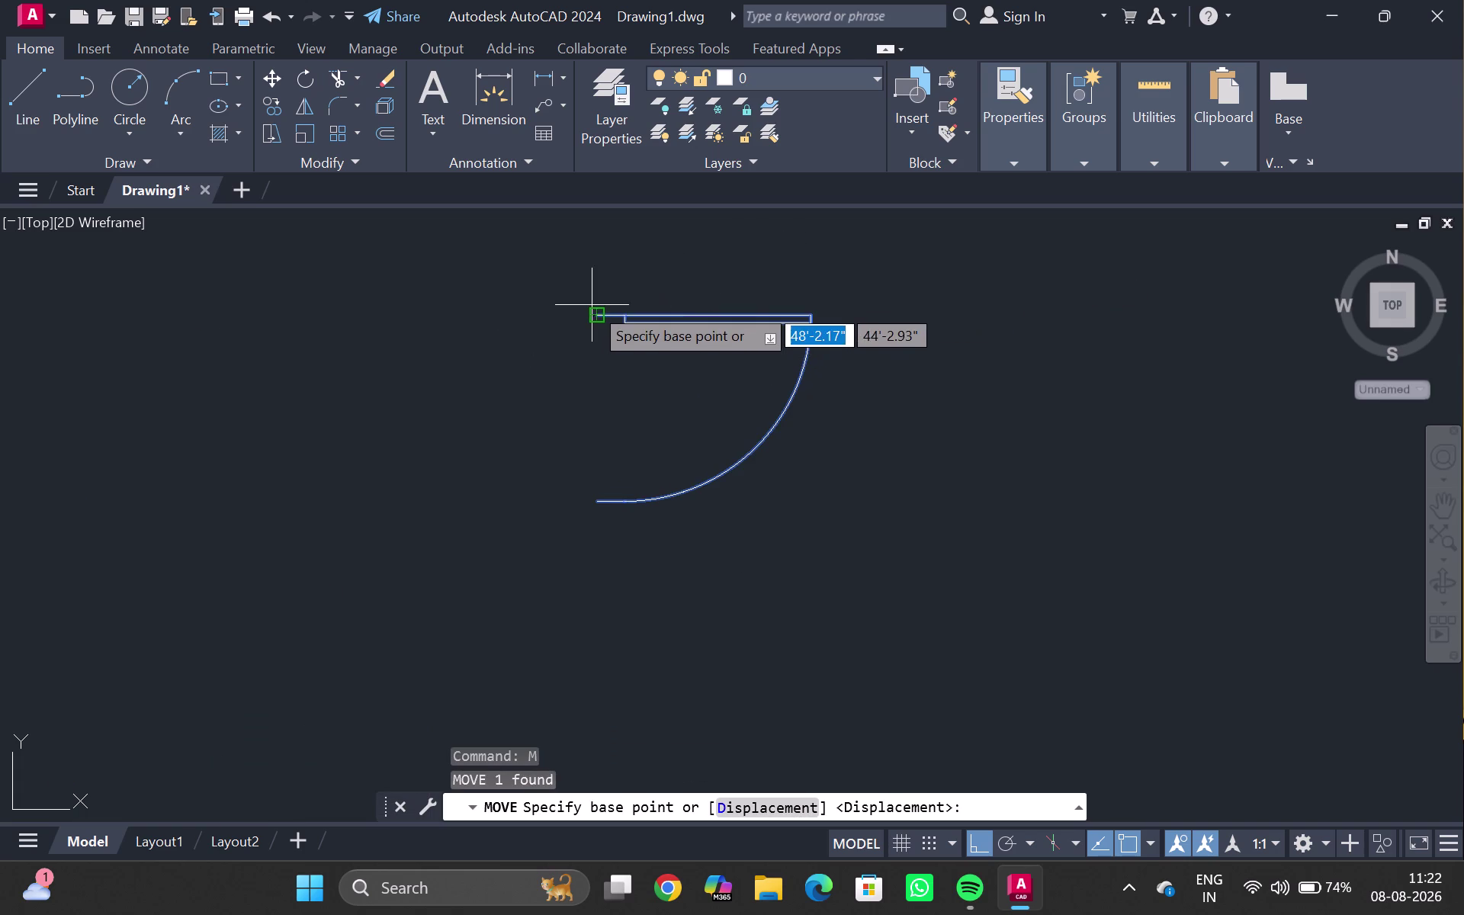
click(595, 315)
scroll(down, 3)
middle_drag(6, 787, 486, 482)
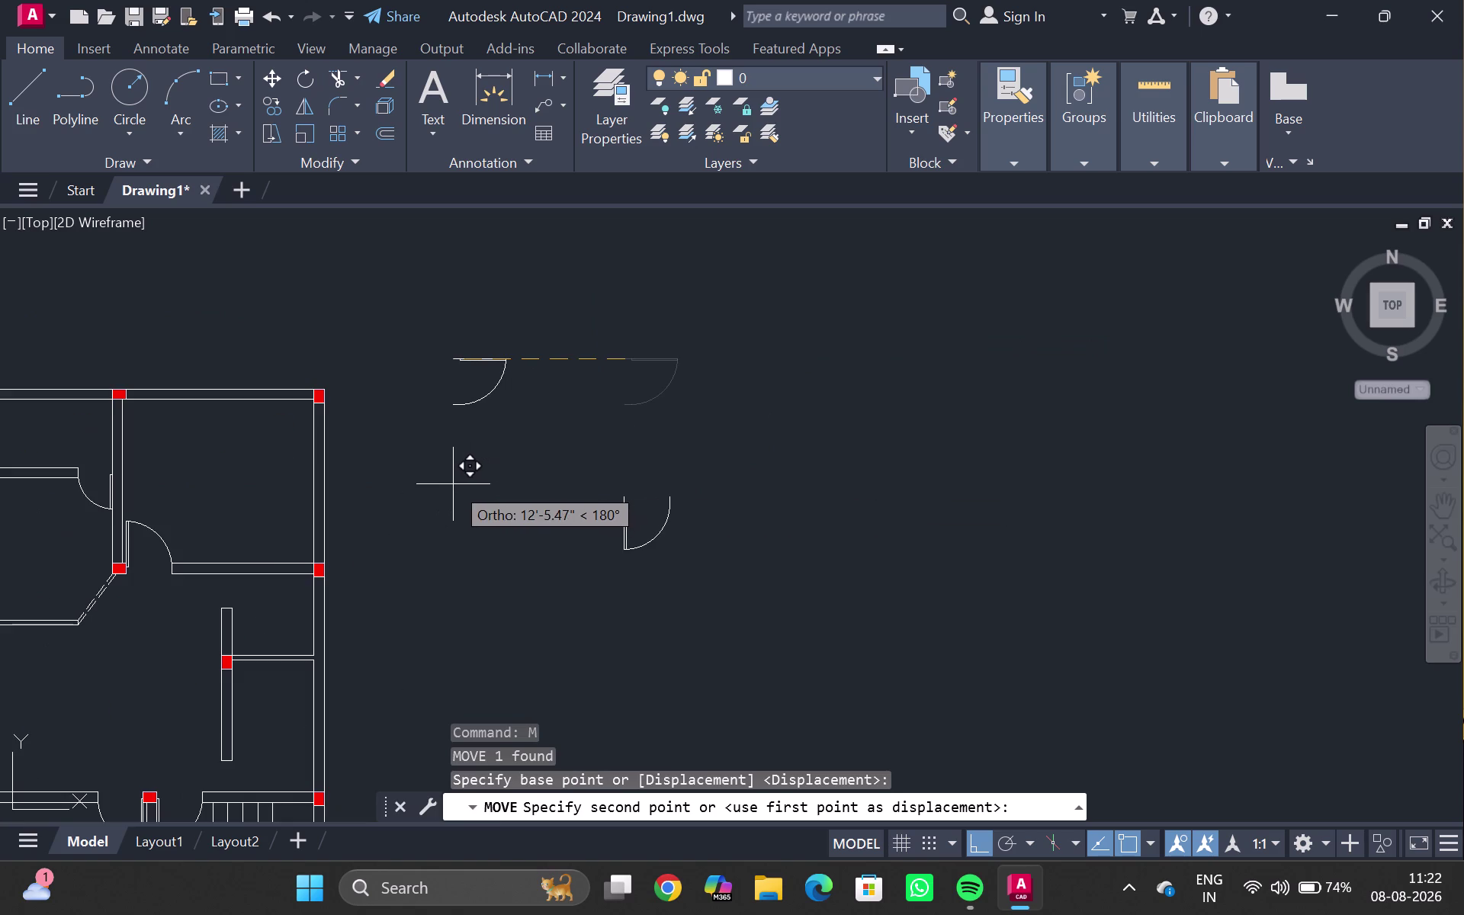
key(ctrl+F8)
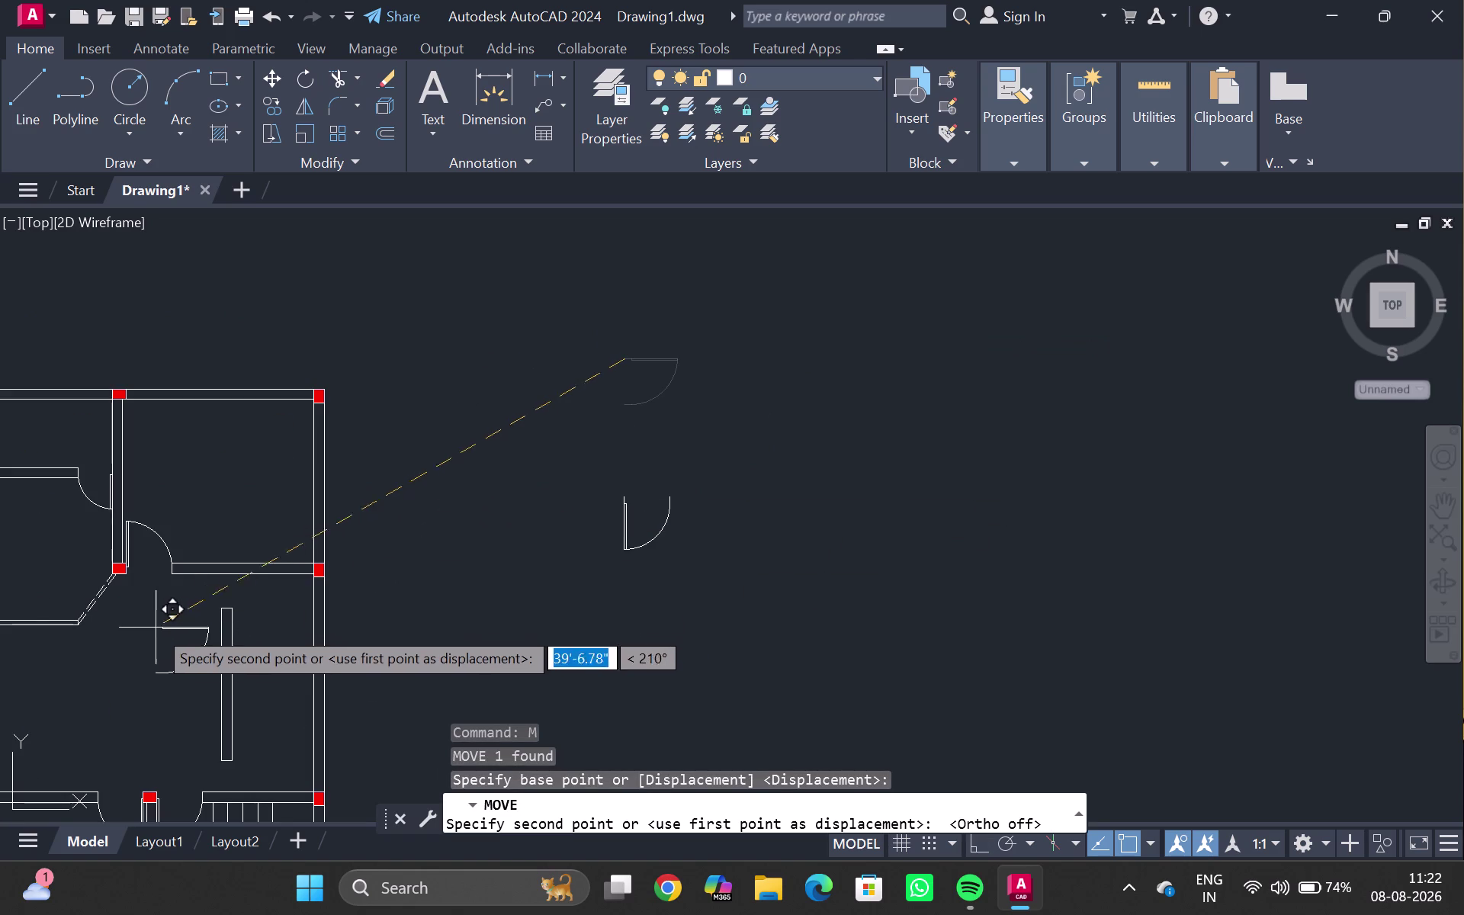
scroll(up, 3)
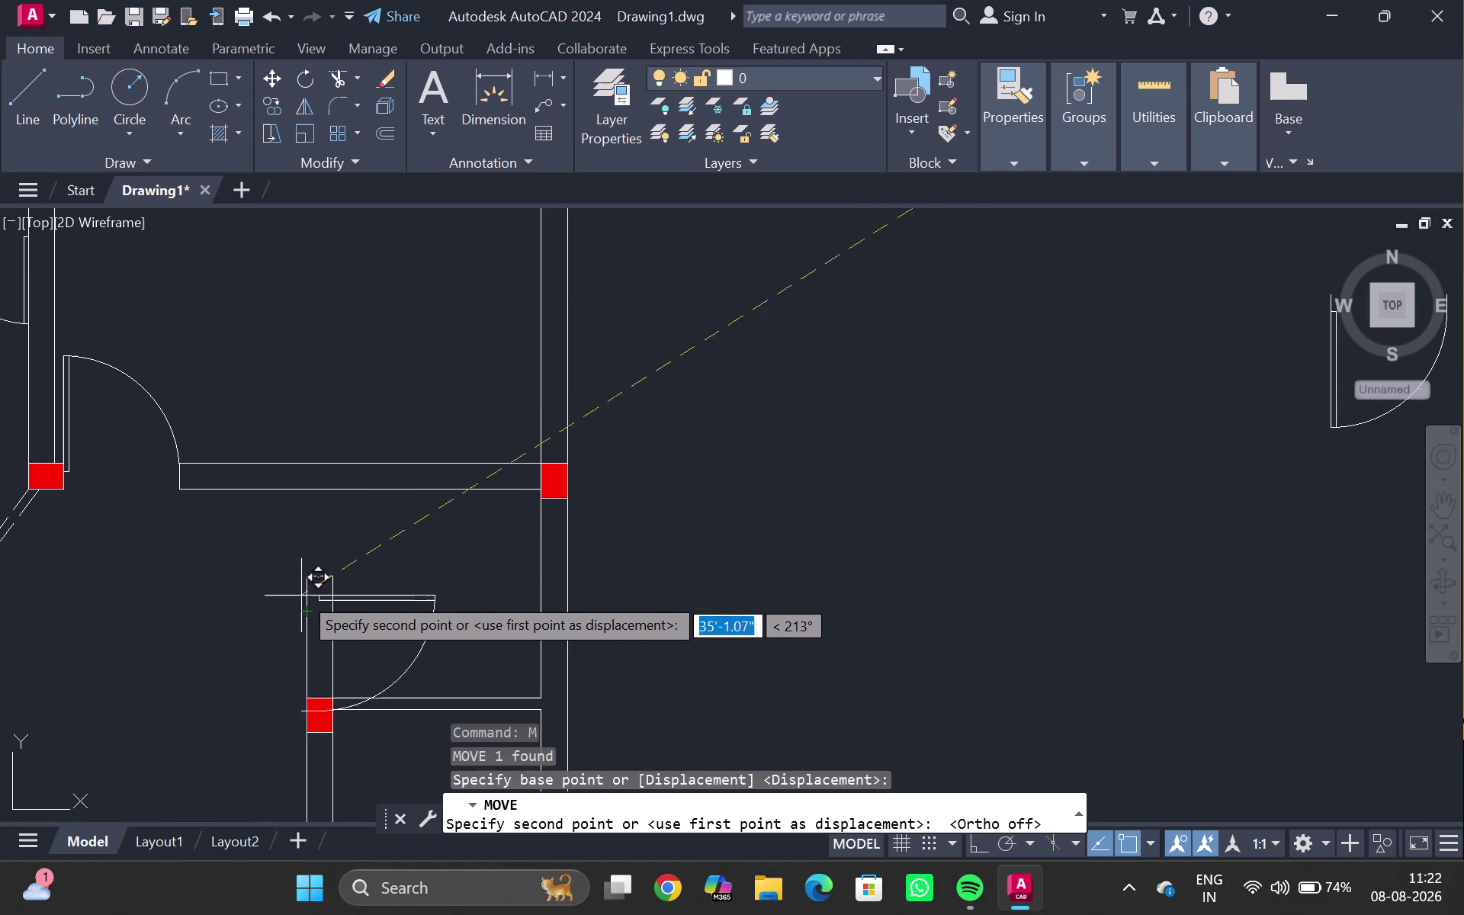
click(309, 492)
key(Escape)
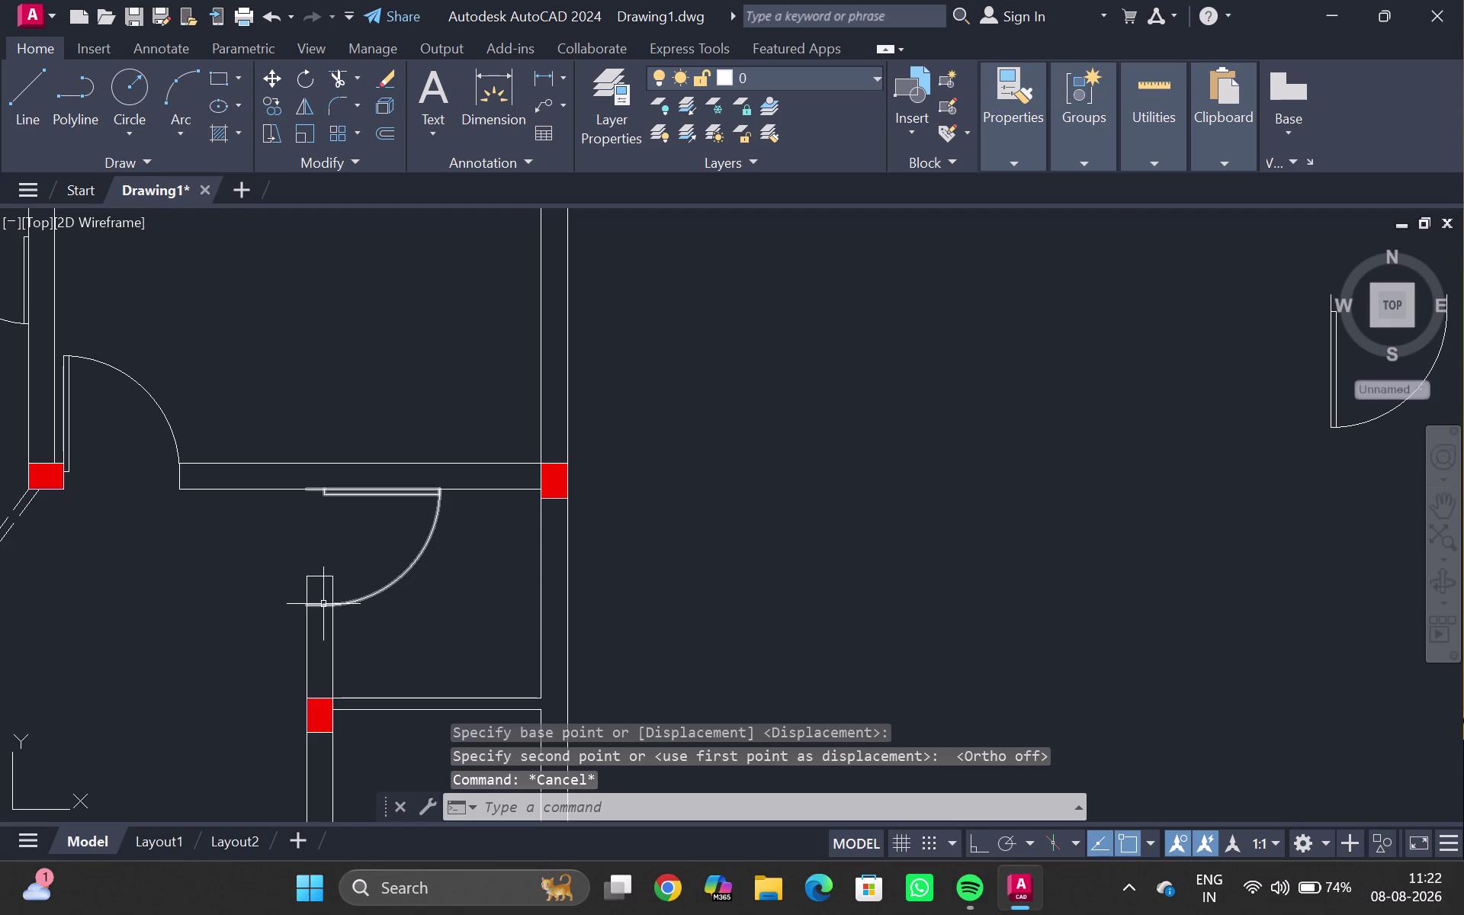
Cancel a grip edit on the door beside the wall and pan toward the spare door.
click(323, 604)
click(322, 601)
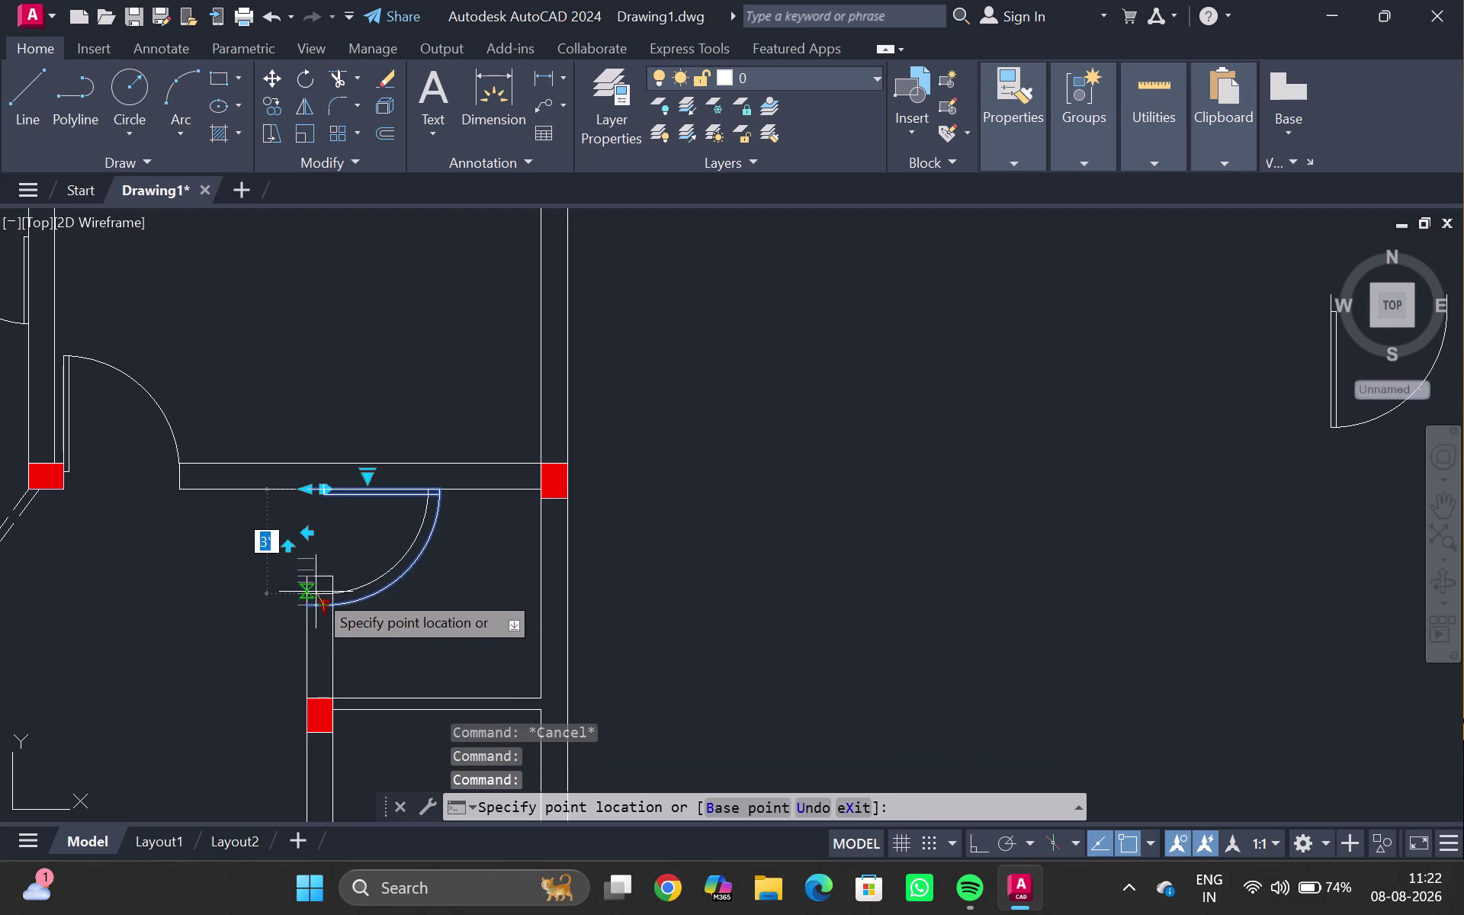
click(308, 579)
key(Escape)
scroll(down, 3)
middle_drag(390, 584, 370, 440)
scroll(up, 3)
middle_drag(366, 567, 328, 537)
middle_drag(577, 395, 422, 625)
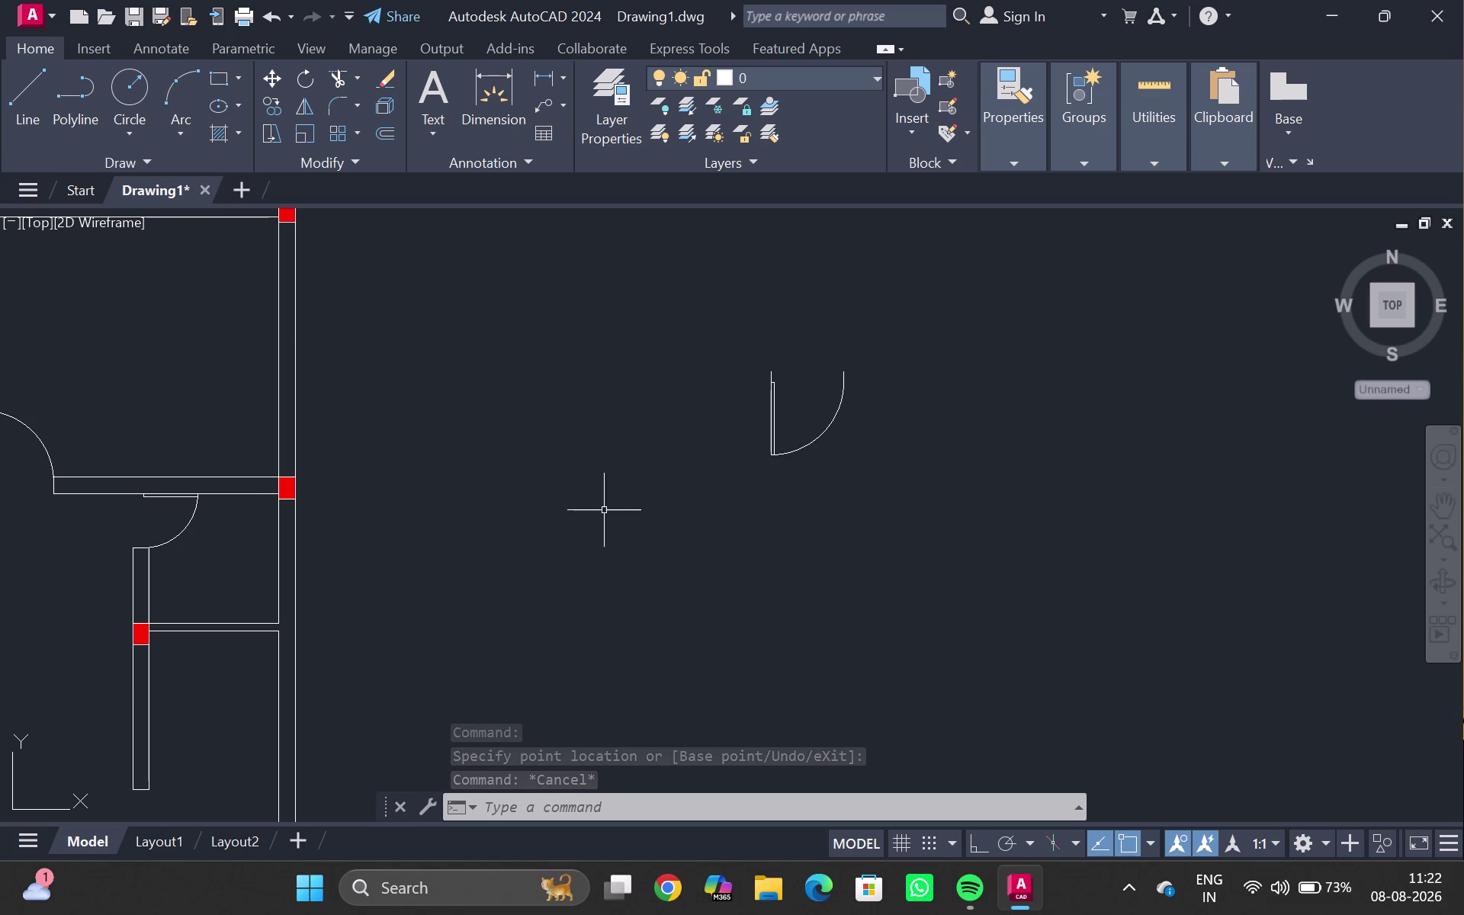
scroll(down, 3)
Rotate the spare door 270 degrees about its corner with Ortho on.
click(724, 440)
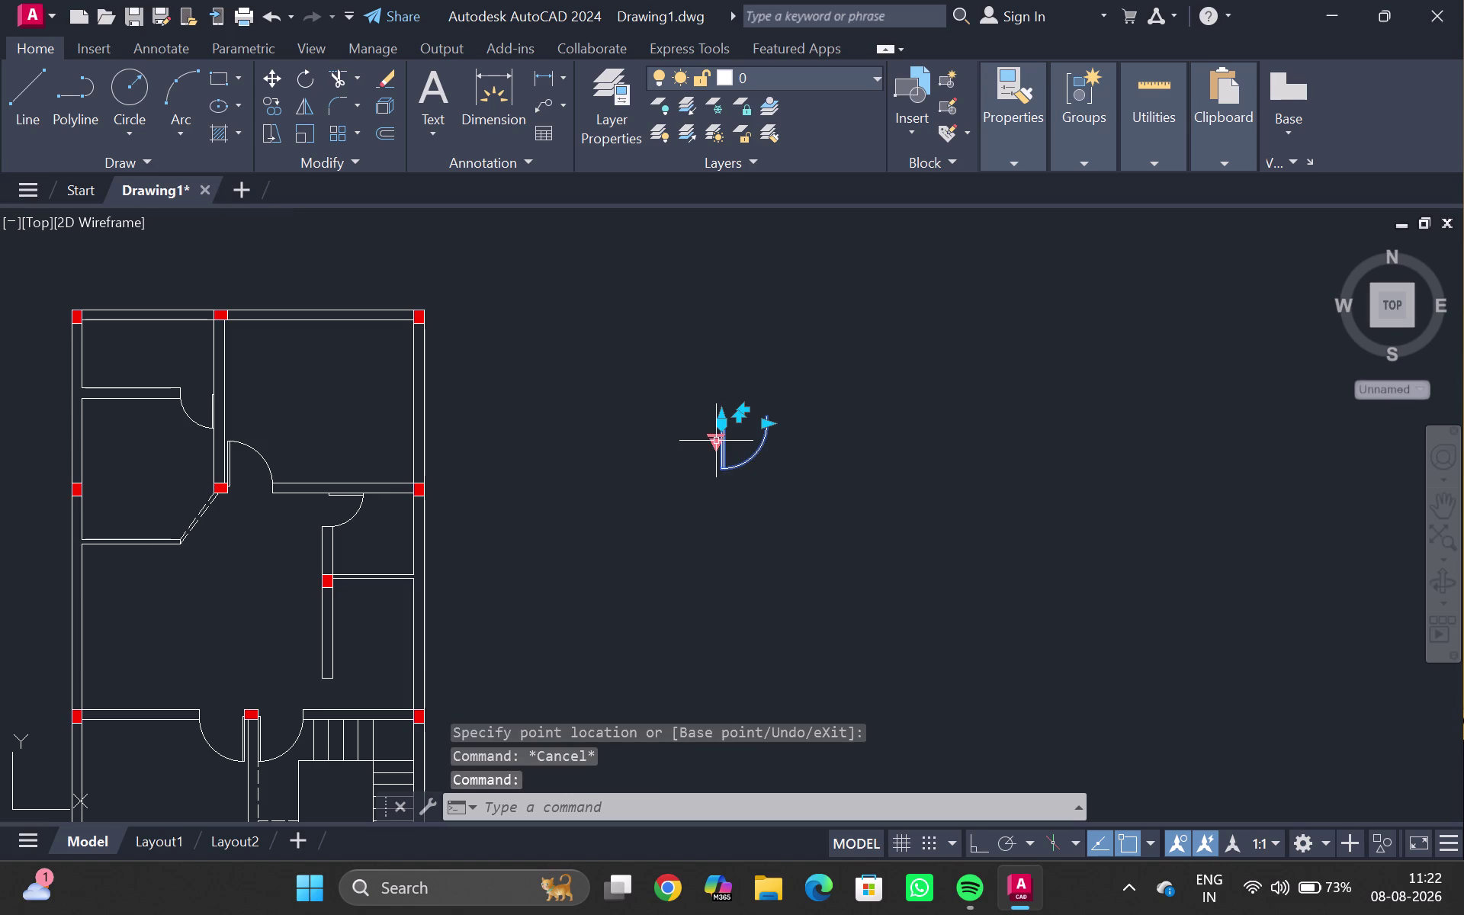
text(ro)
key(Return)
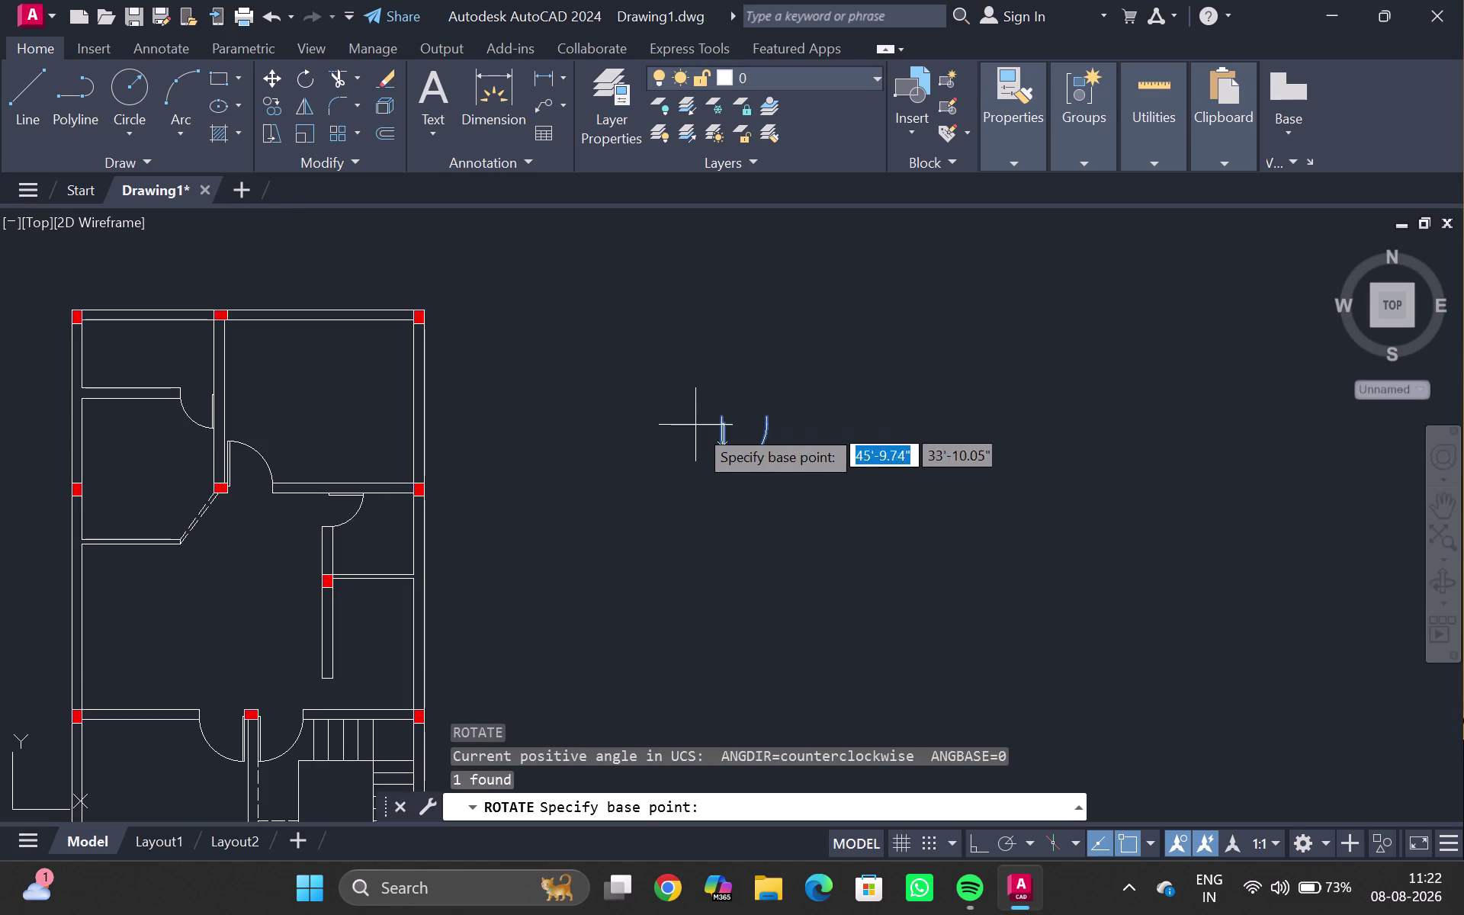
click(739, 428)
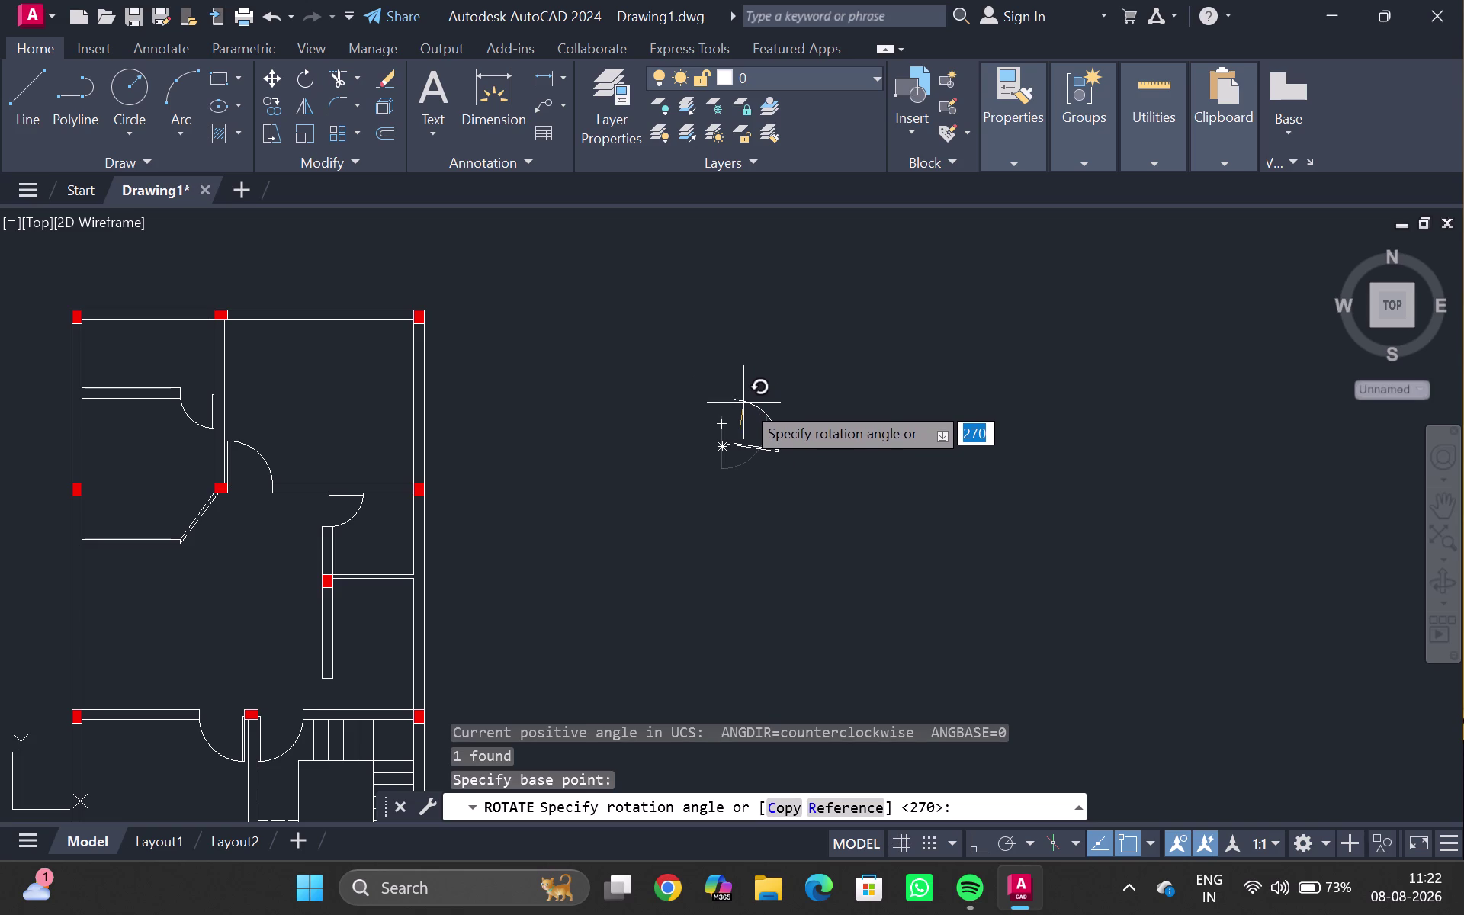
key(ctrl+F8)
click(736, 402)
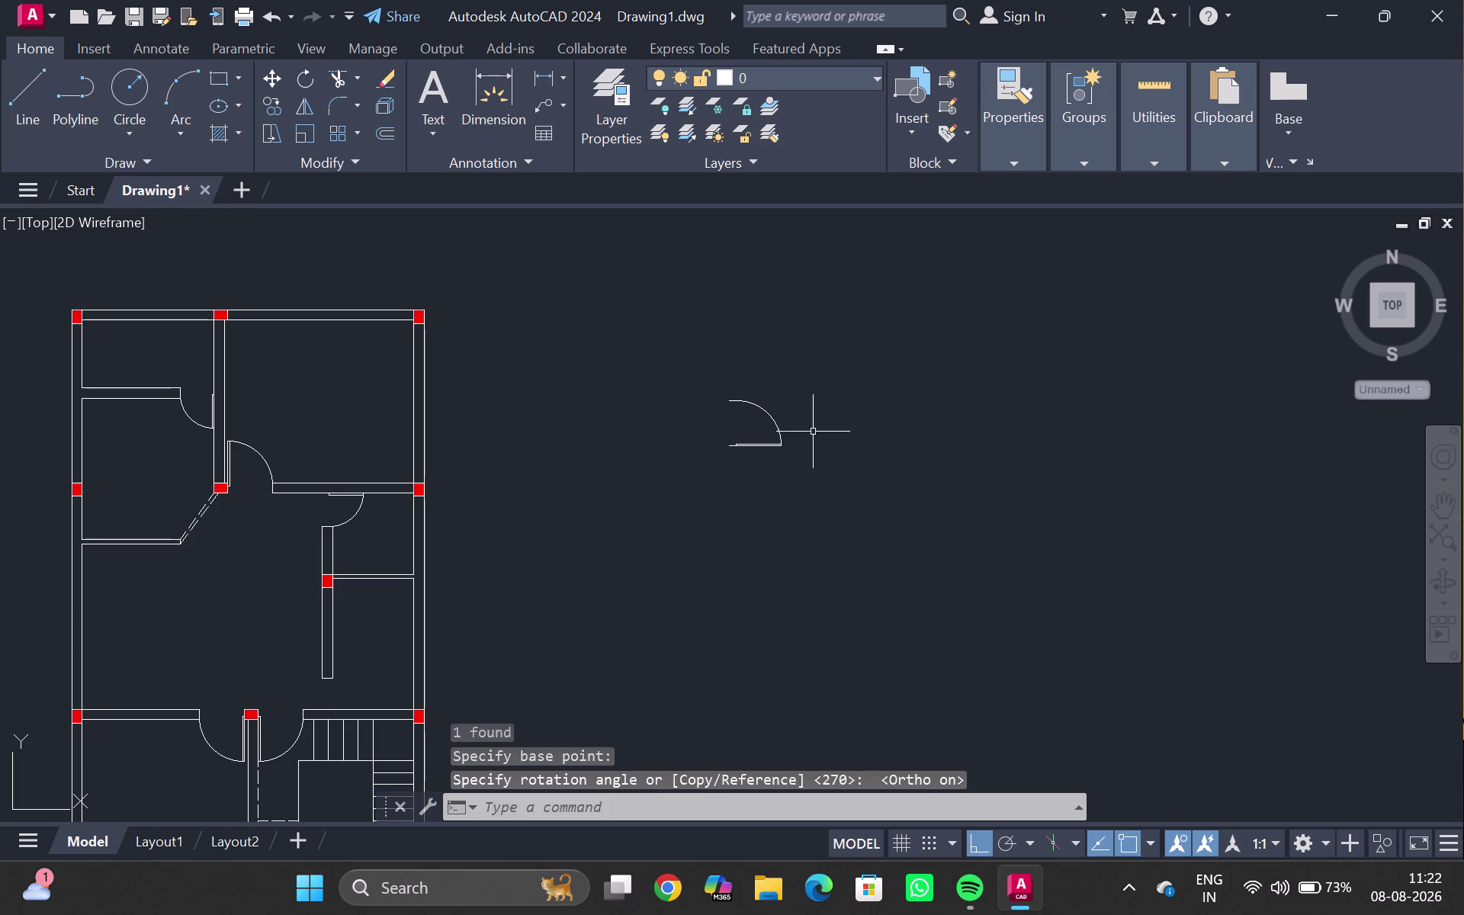
scroll(up, 3)
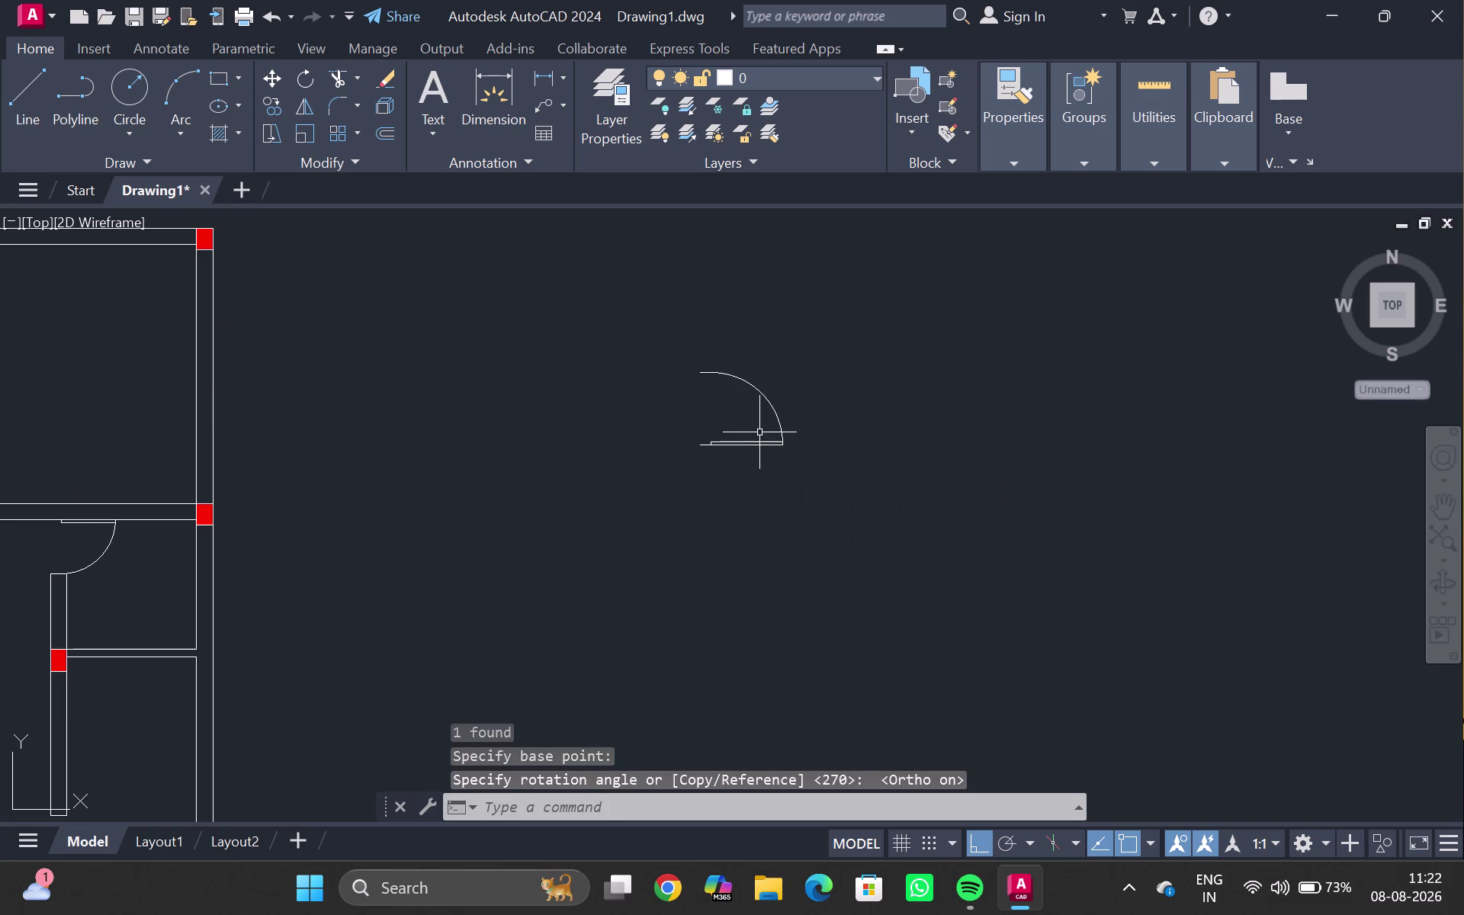
Move the rotated door into the wall opening above the staircase with Ortho off.
click(749, 442)
key(m)
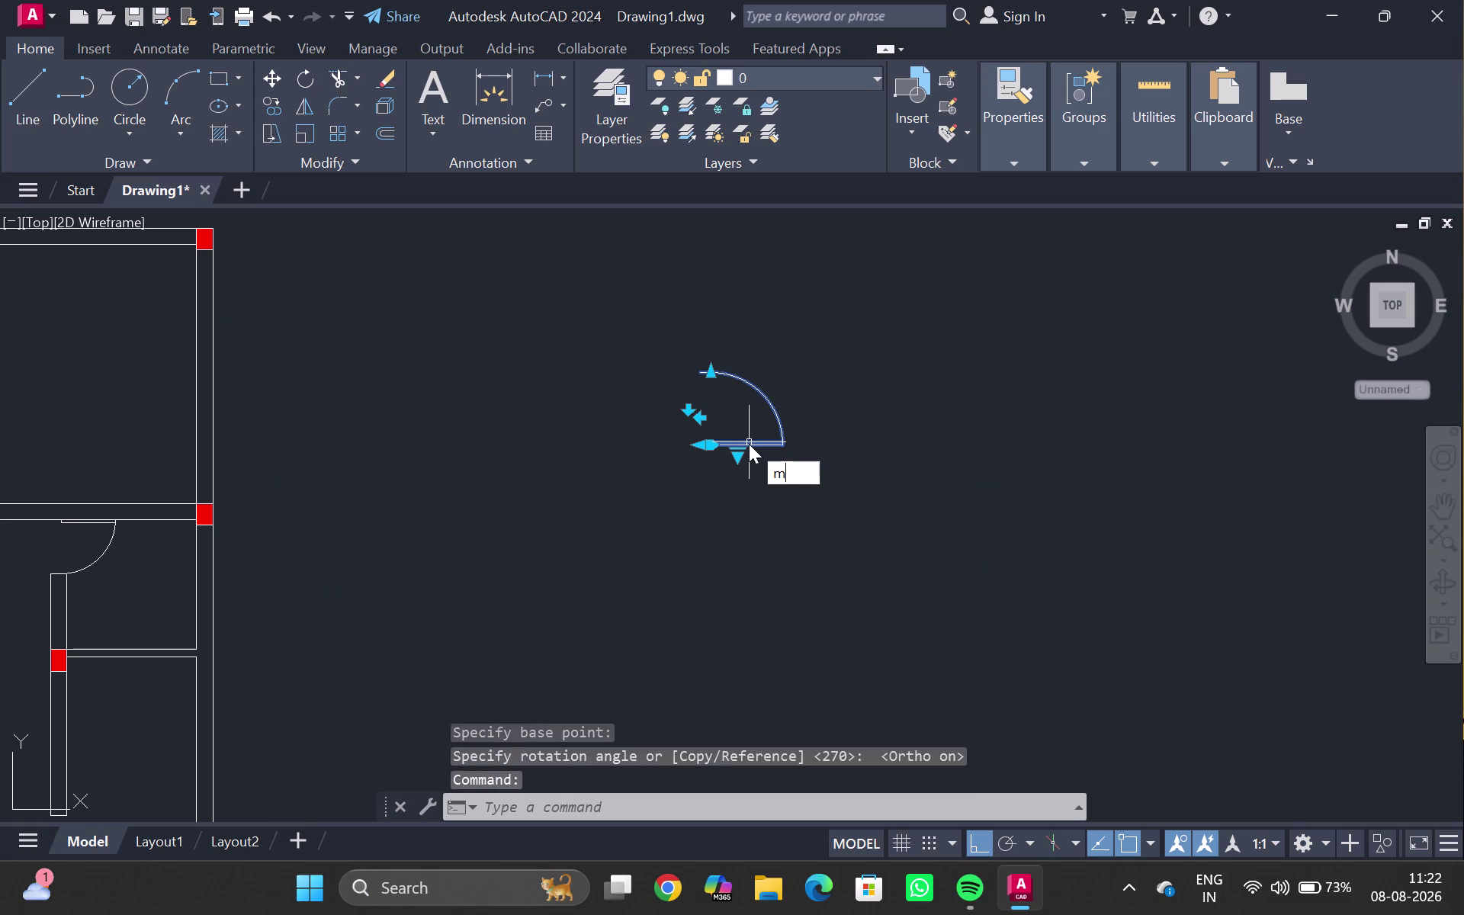
key(Return)
scroll(up, 3)
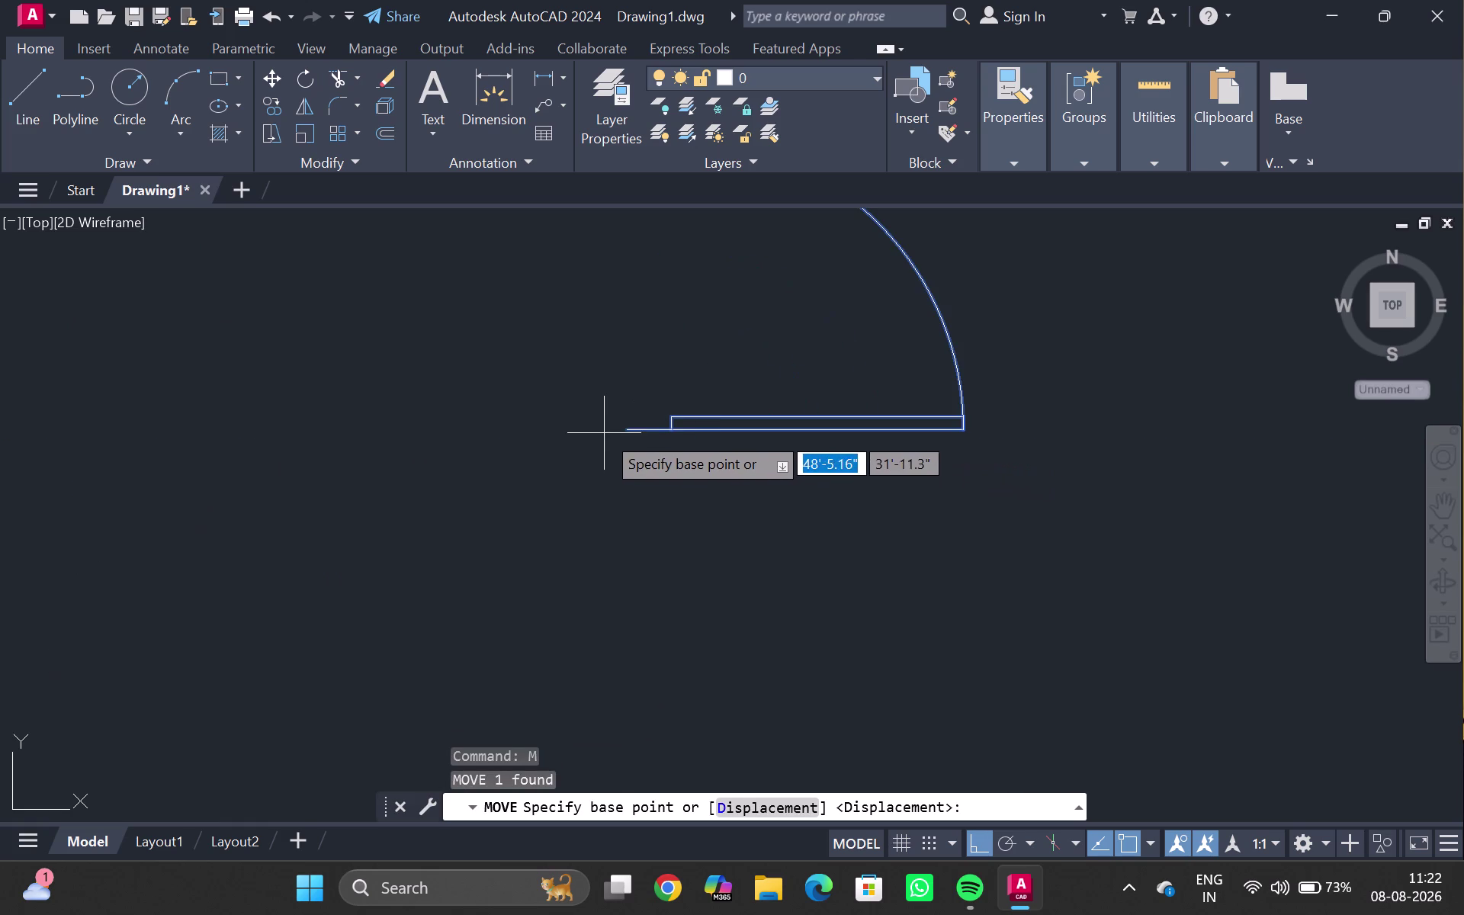
click(628, 433)
scroll(down, 3)
middle_drag(9, 765, 559, 381)
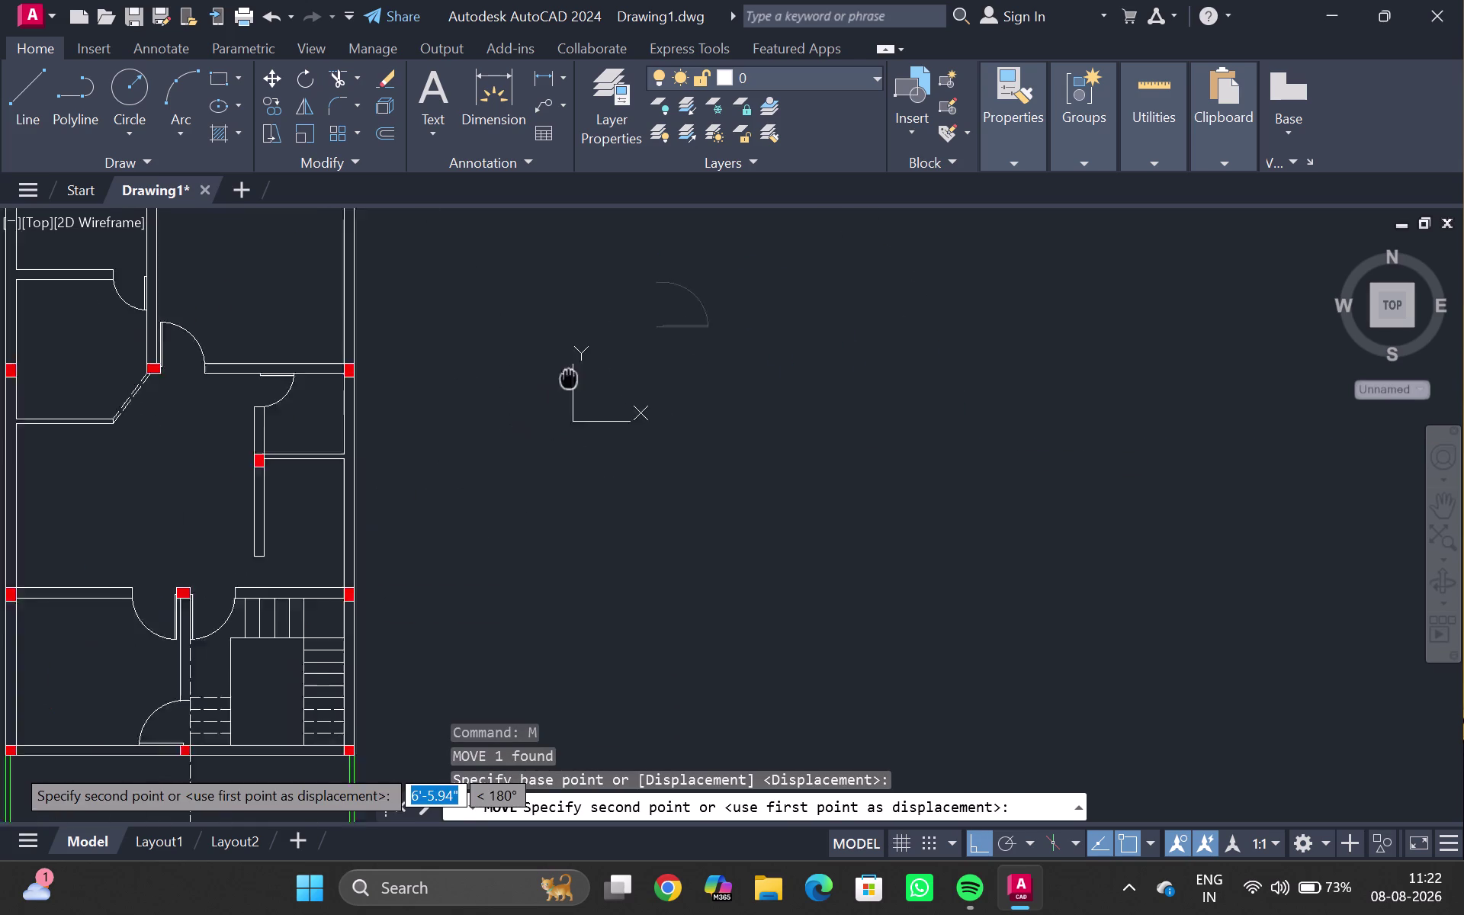
middle_drag(559, 381, 584, 366)
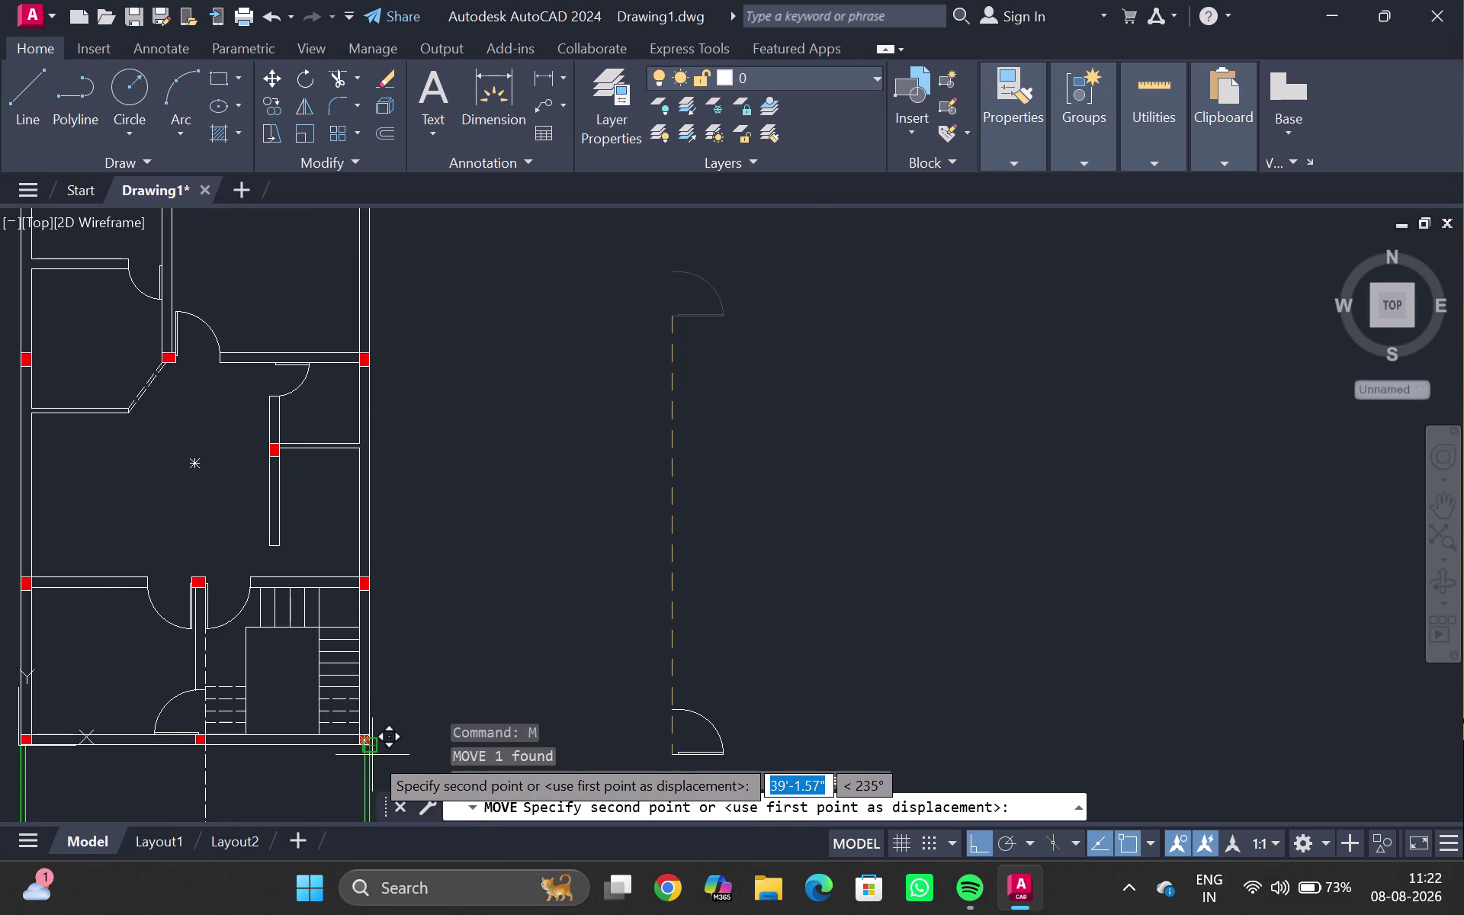
key(ctrl+F8)
scroll(up, 3)
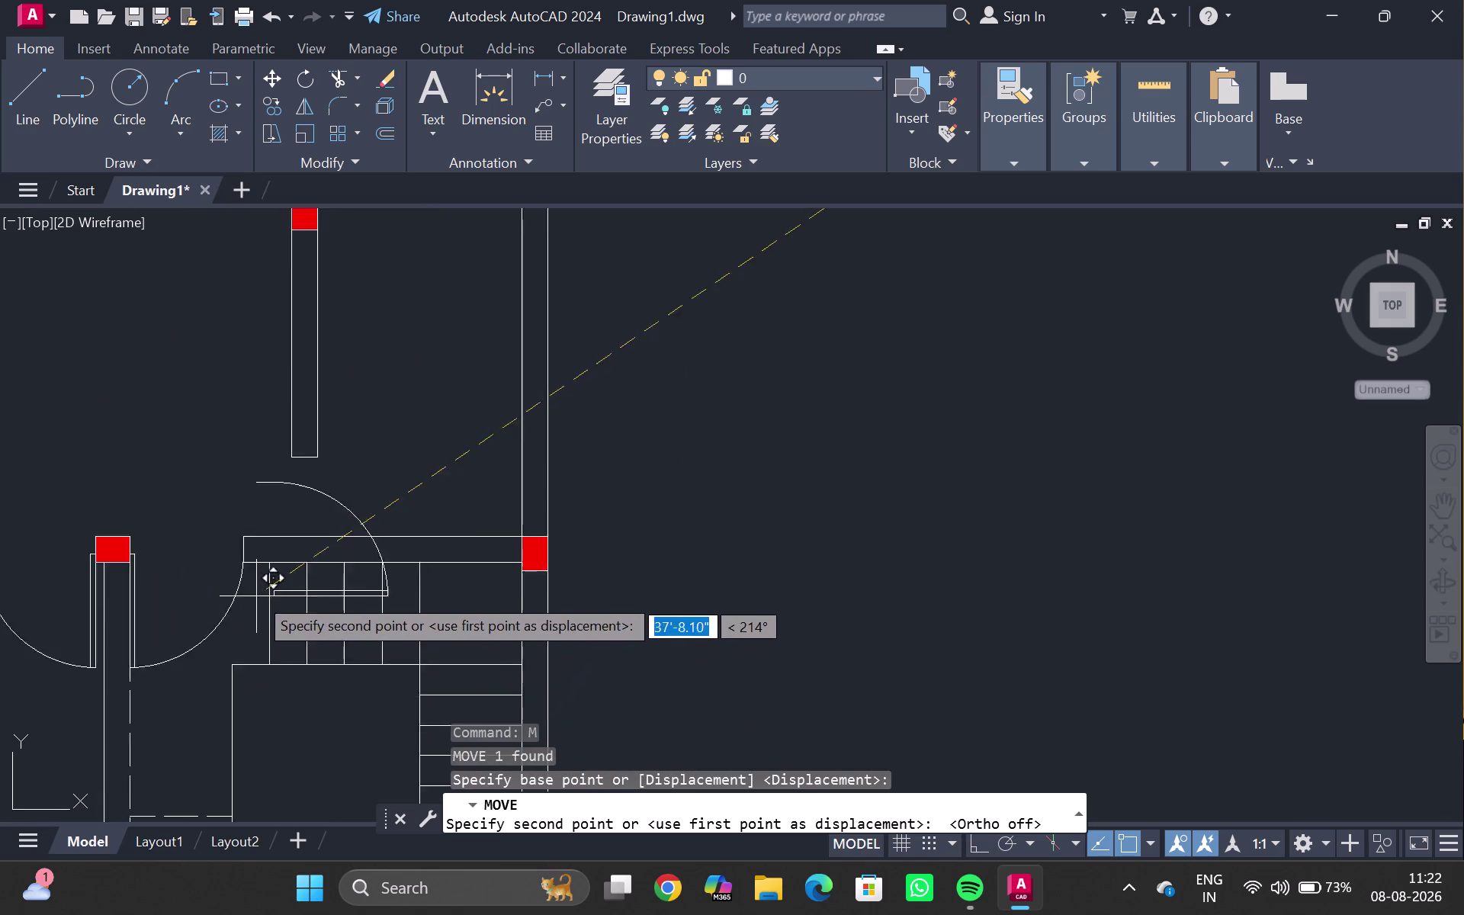
scroll(up, 3)
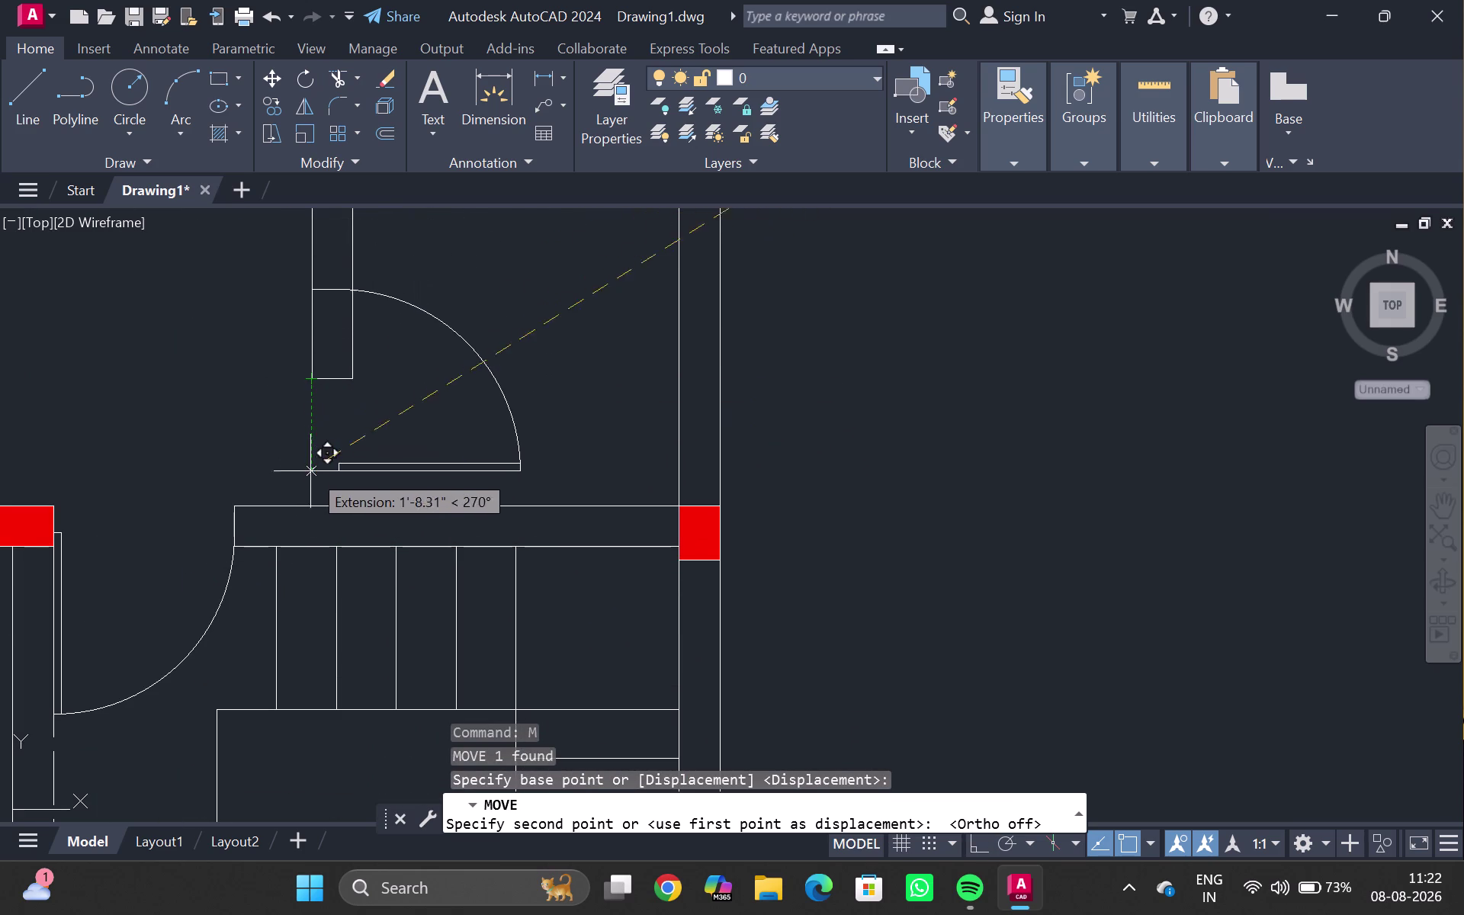
click(312, 507)
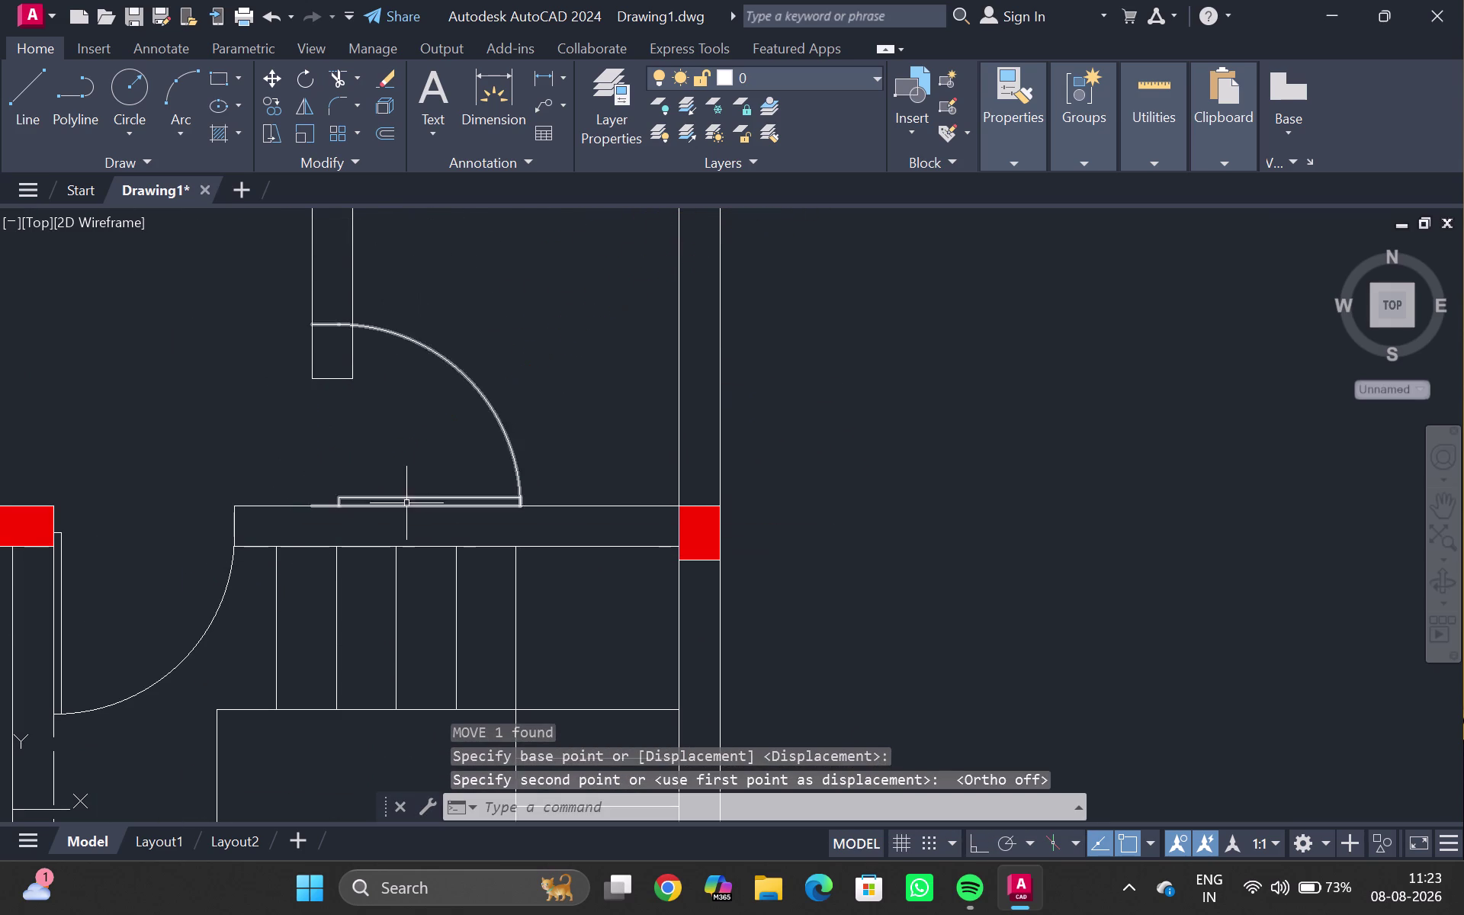
Cancel a grip edit on the placed door and pan down toward the porch.
click(328, 324)
click(339, 326)
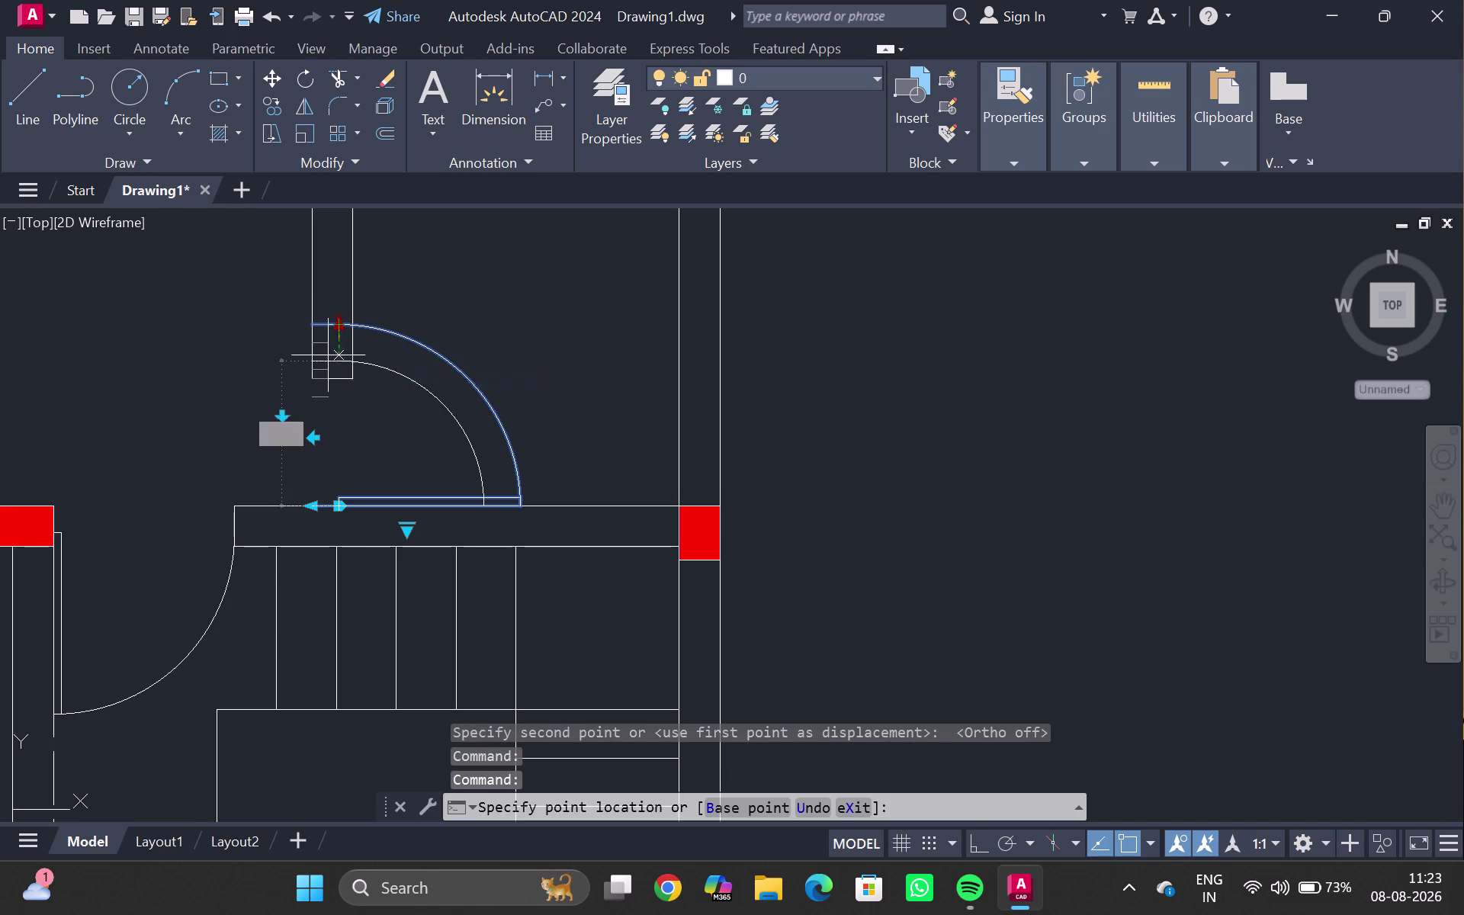
click(311, 377)
key(Escape)
scroll(down, 3)
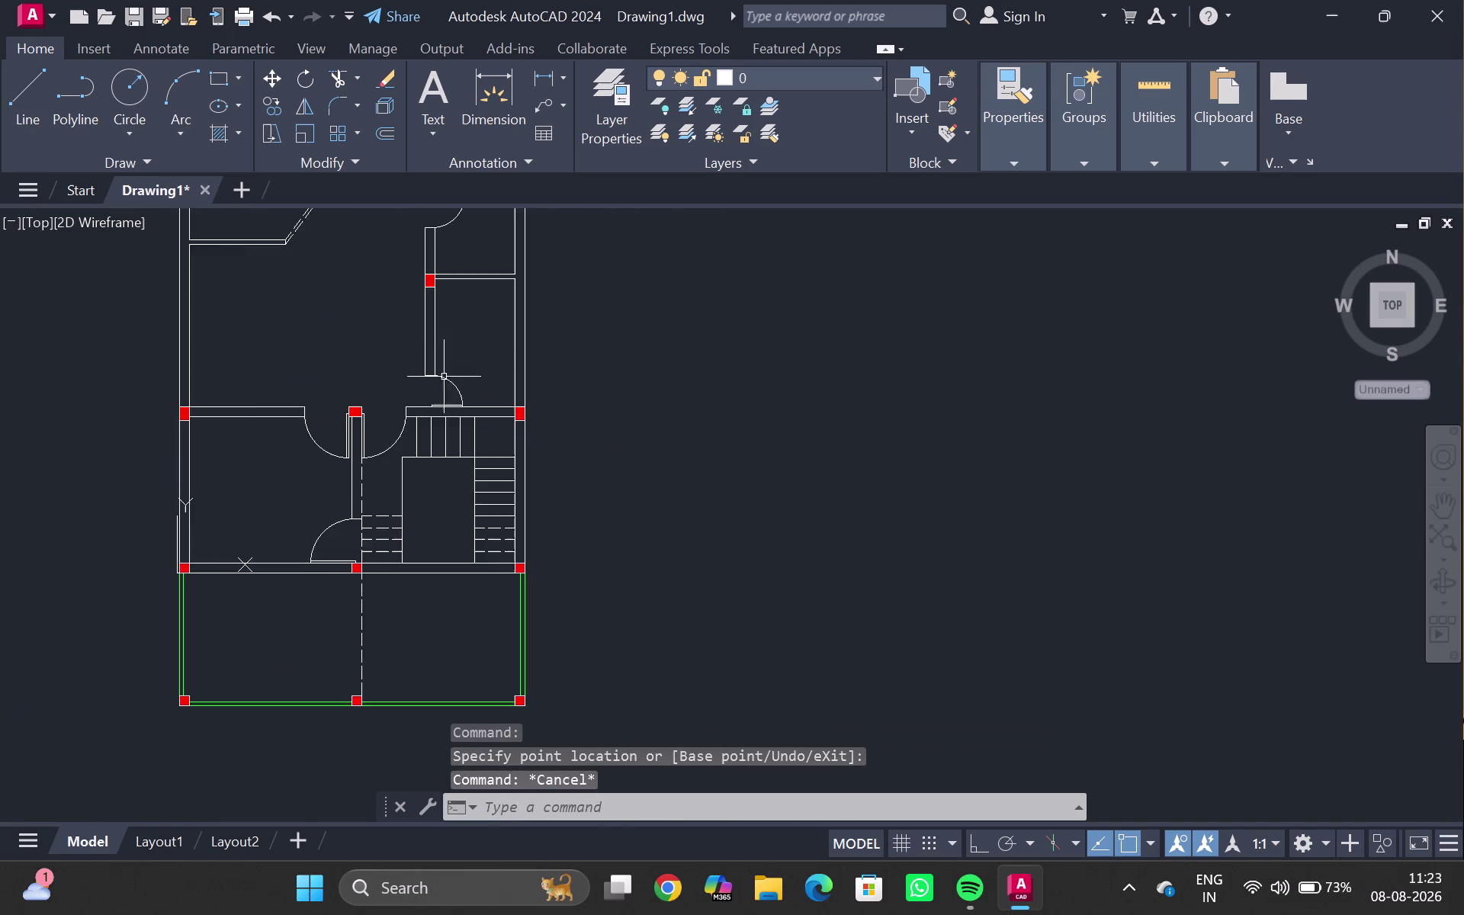
scroll(down, 3)
middle_drag(338, 362, 321, 534)
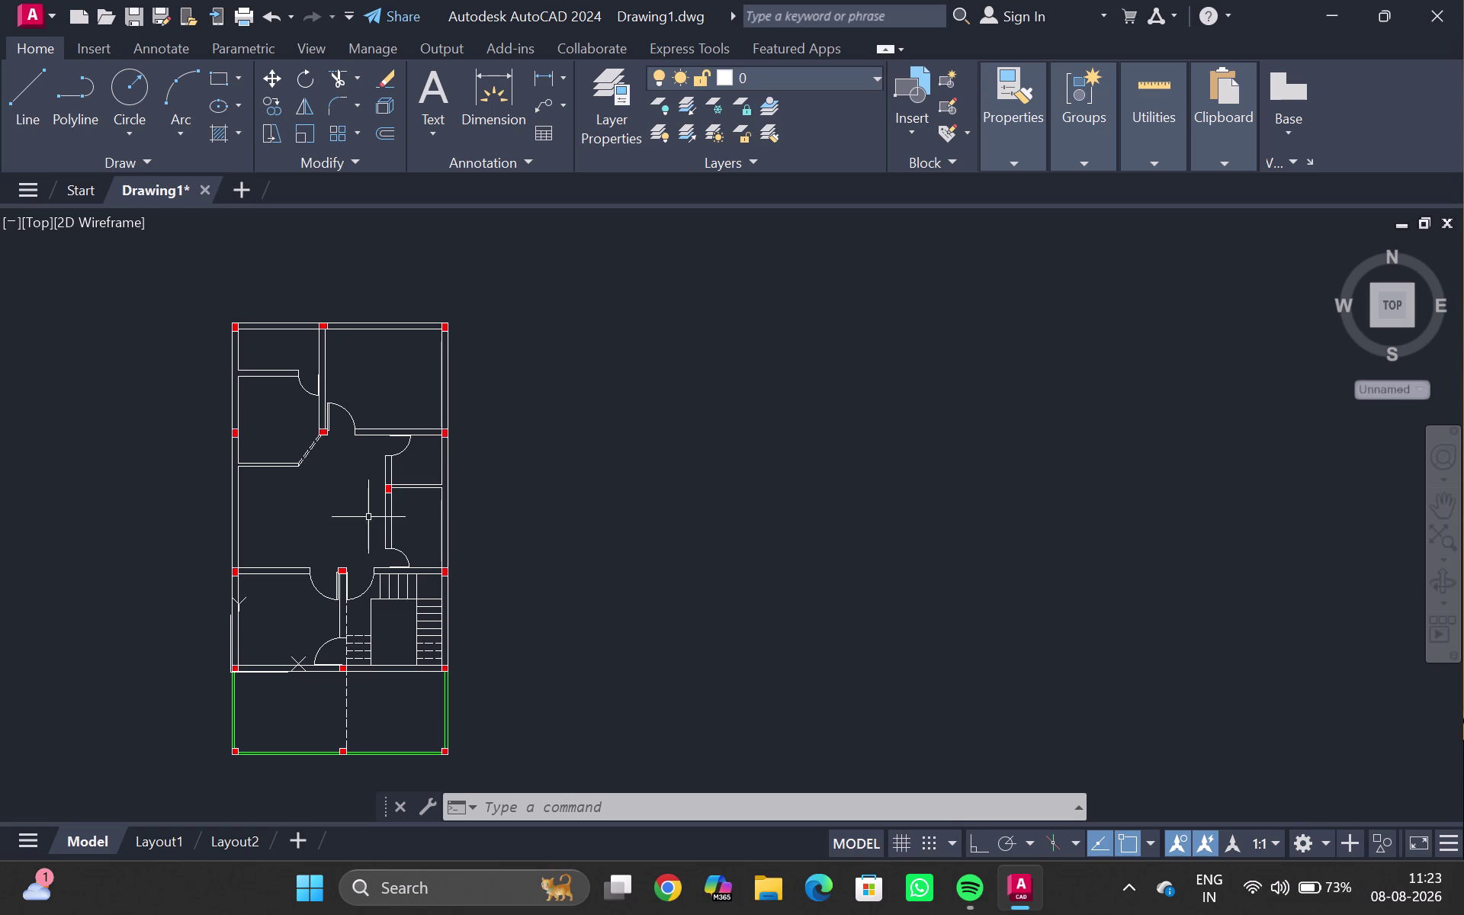
Explode the green porch polyline rectangle with X.
scroll(down, 3)
middle_drag(317, 620, 341, 516)
scroll(up, 3)
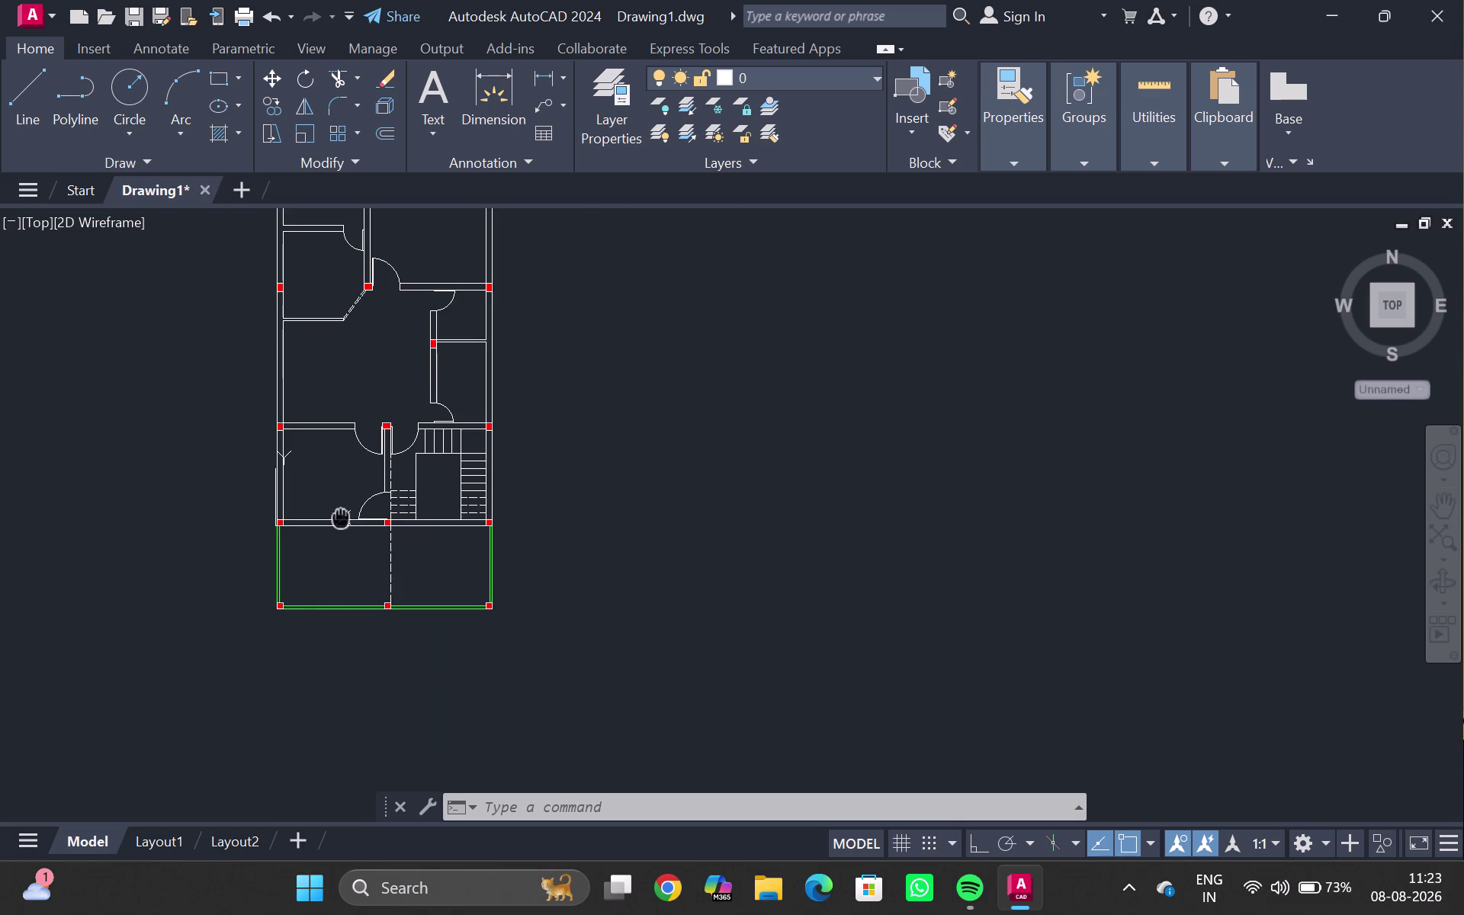
scroll(up, 3)
click(322, 636)
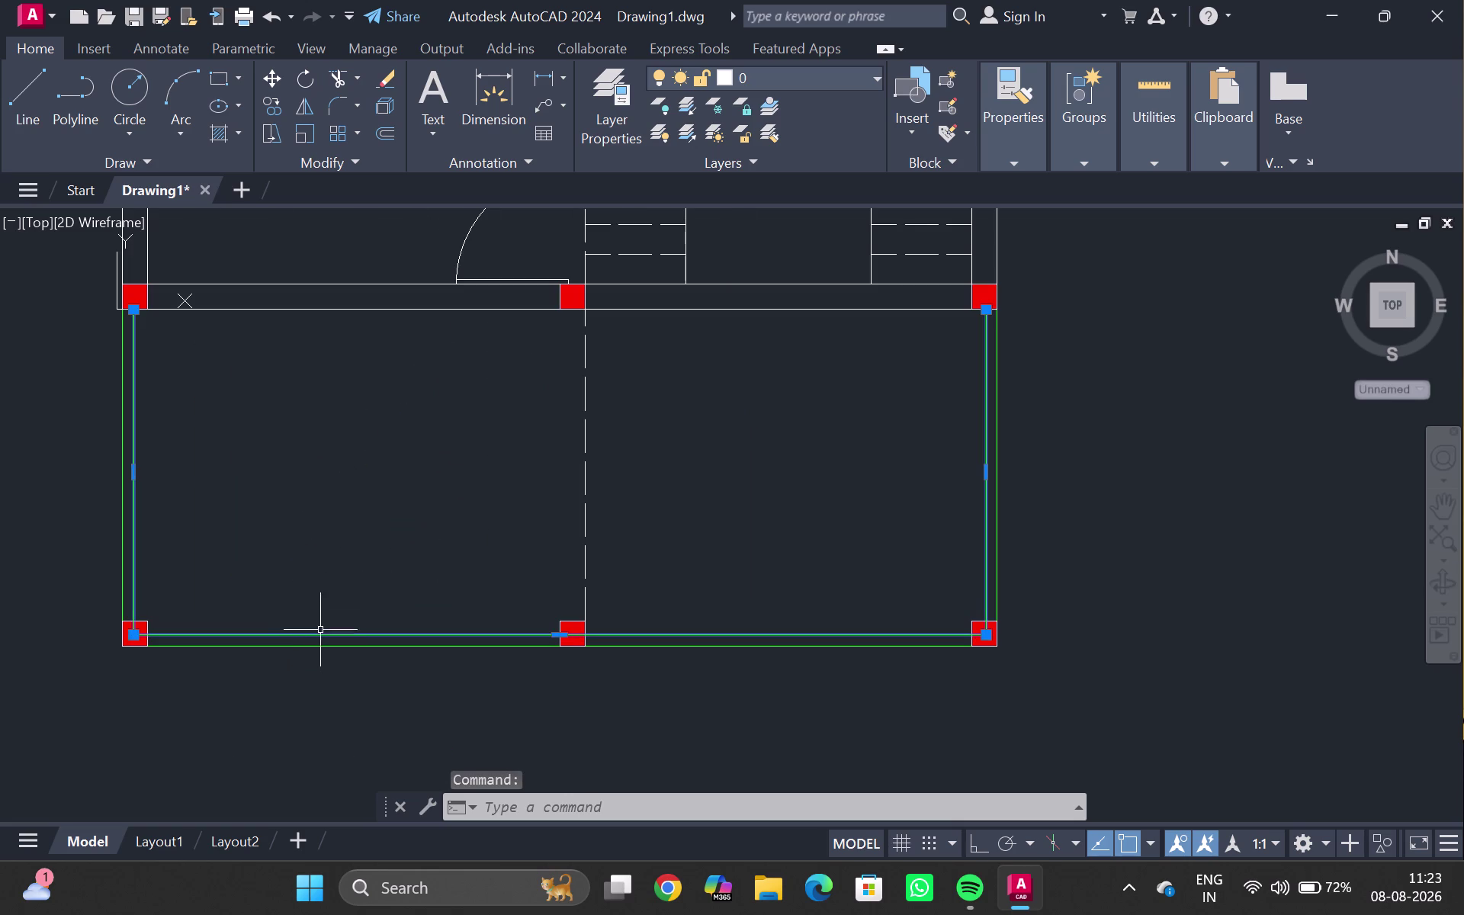
key(x)
key(Return)
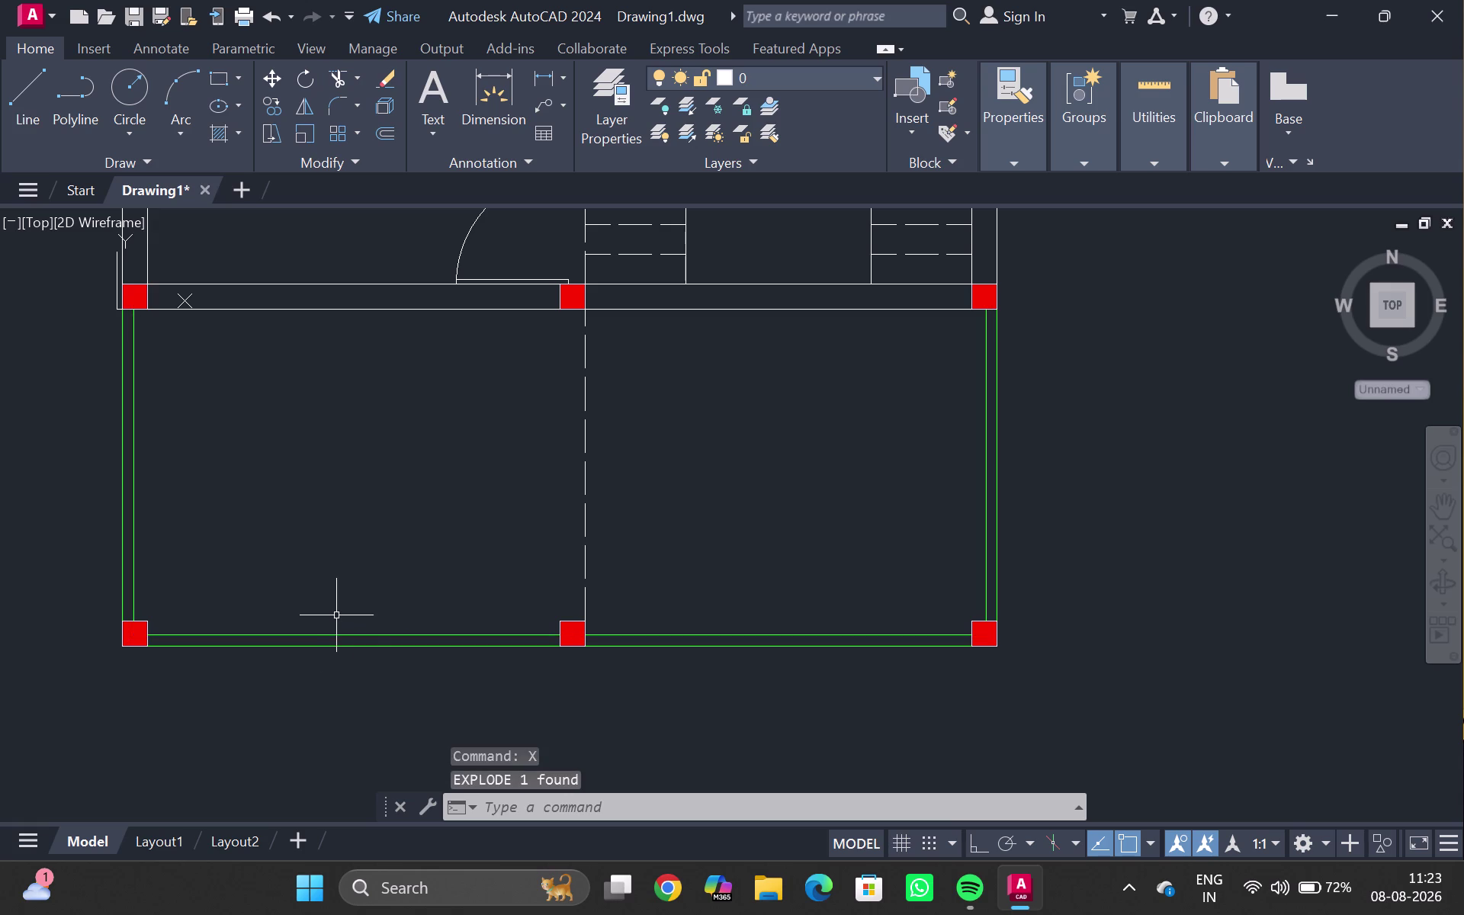
Select the porch's front line and start an offset.
click(343, 636)
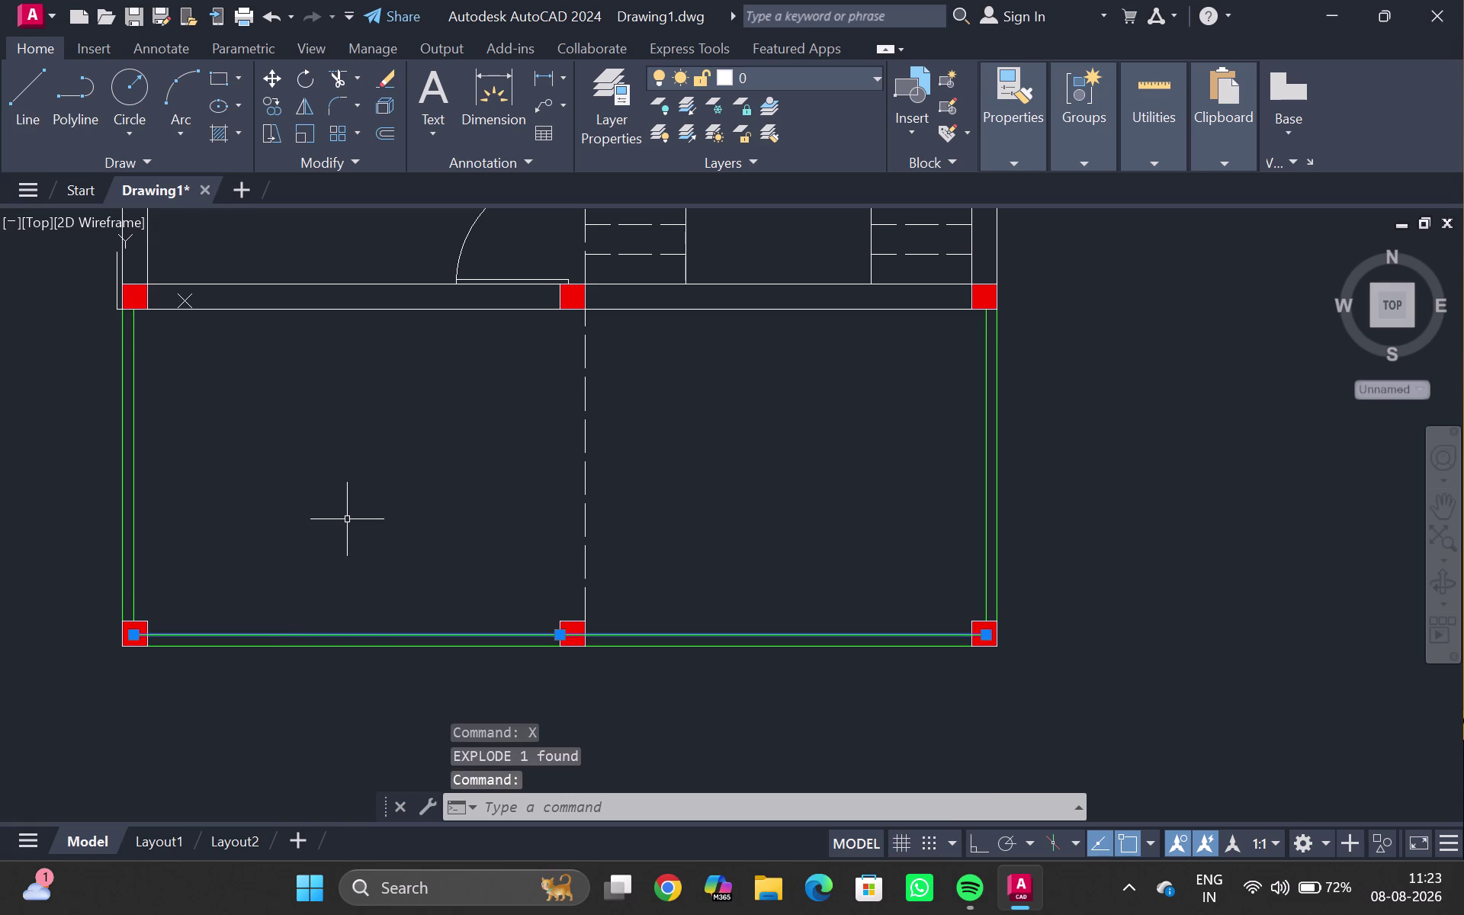
key(o)
key(Return)
text(6)
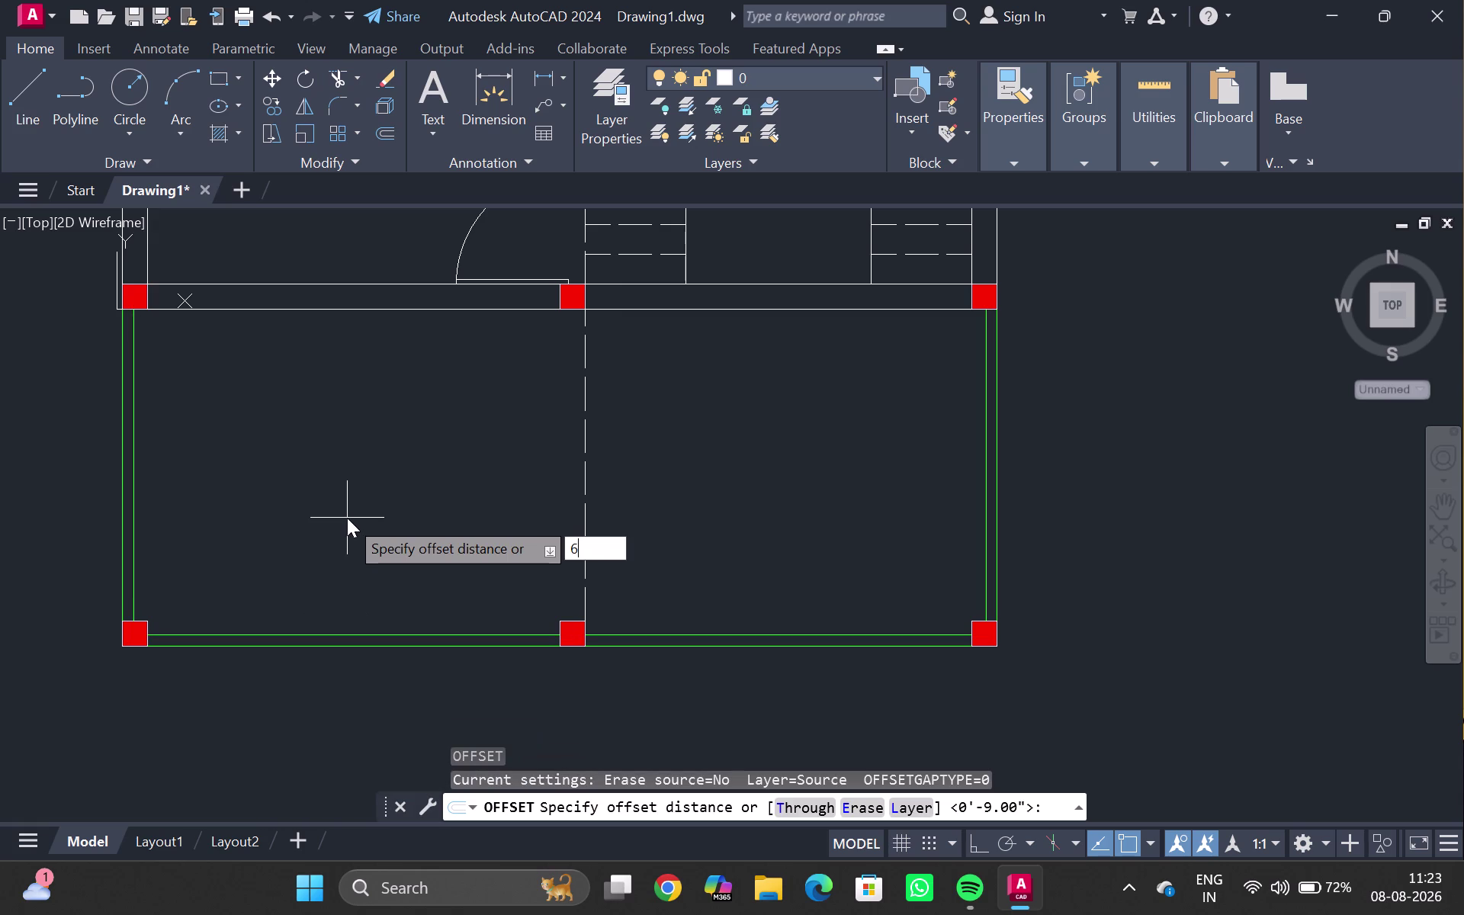
text(")
key(BackSpace)
key(apostrophe)
key(Return)
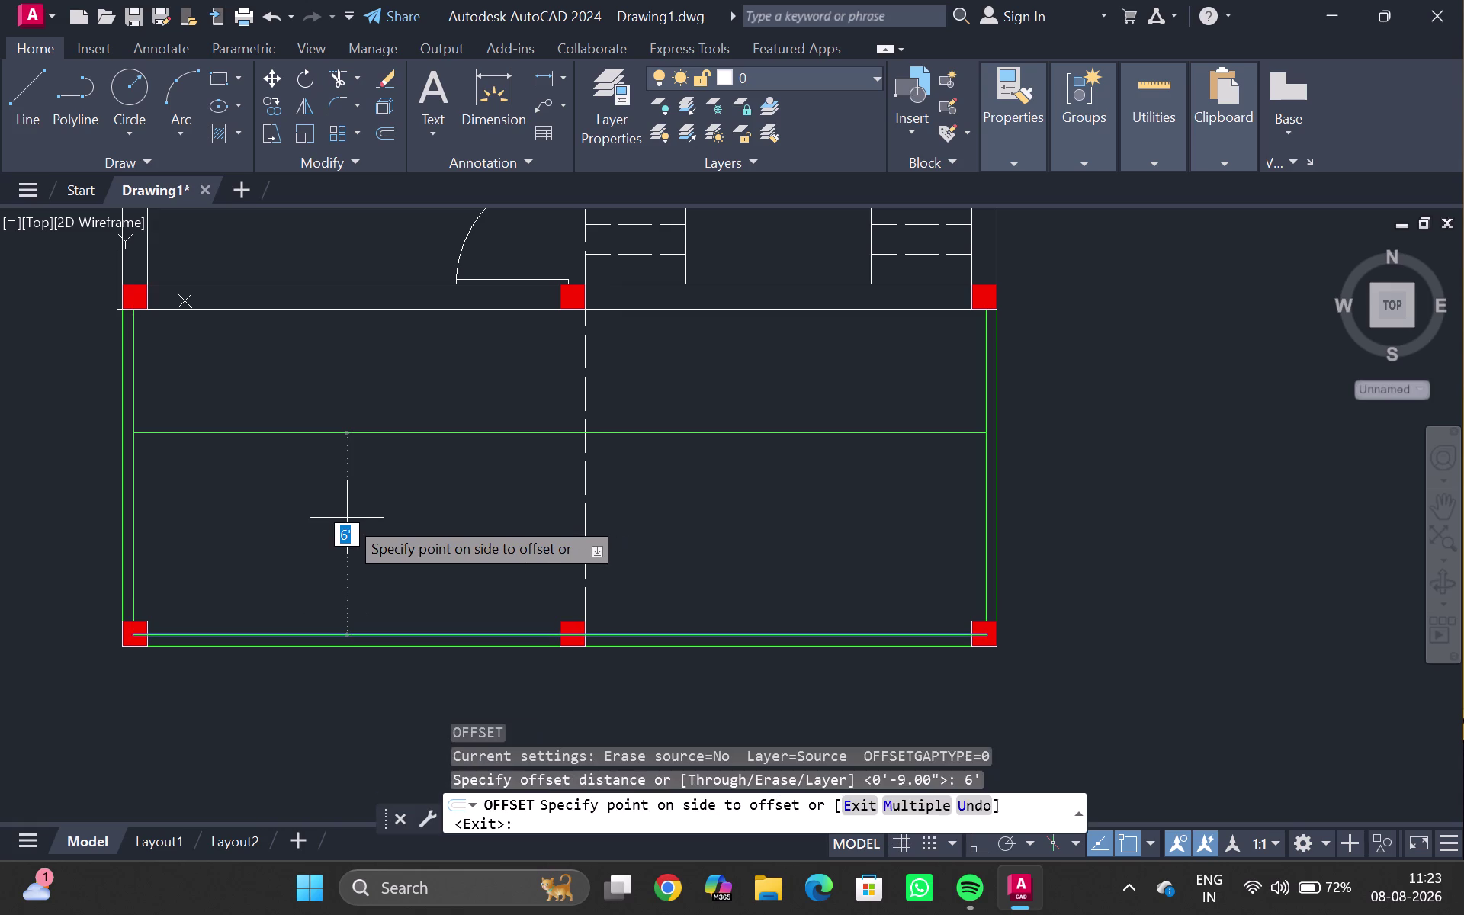
click(342, 497)
key(Escape)
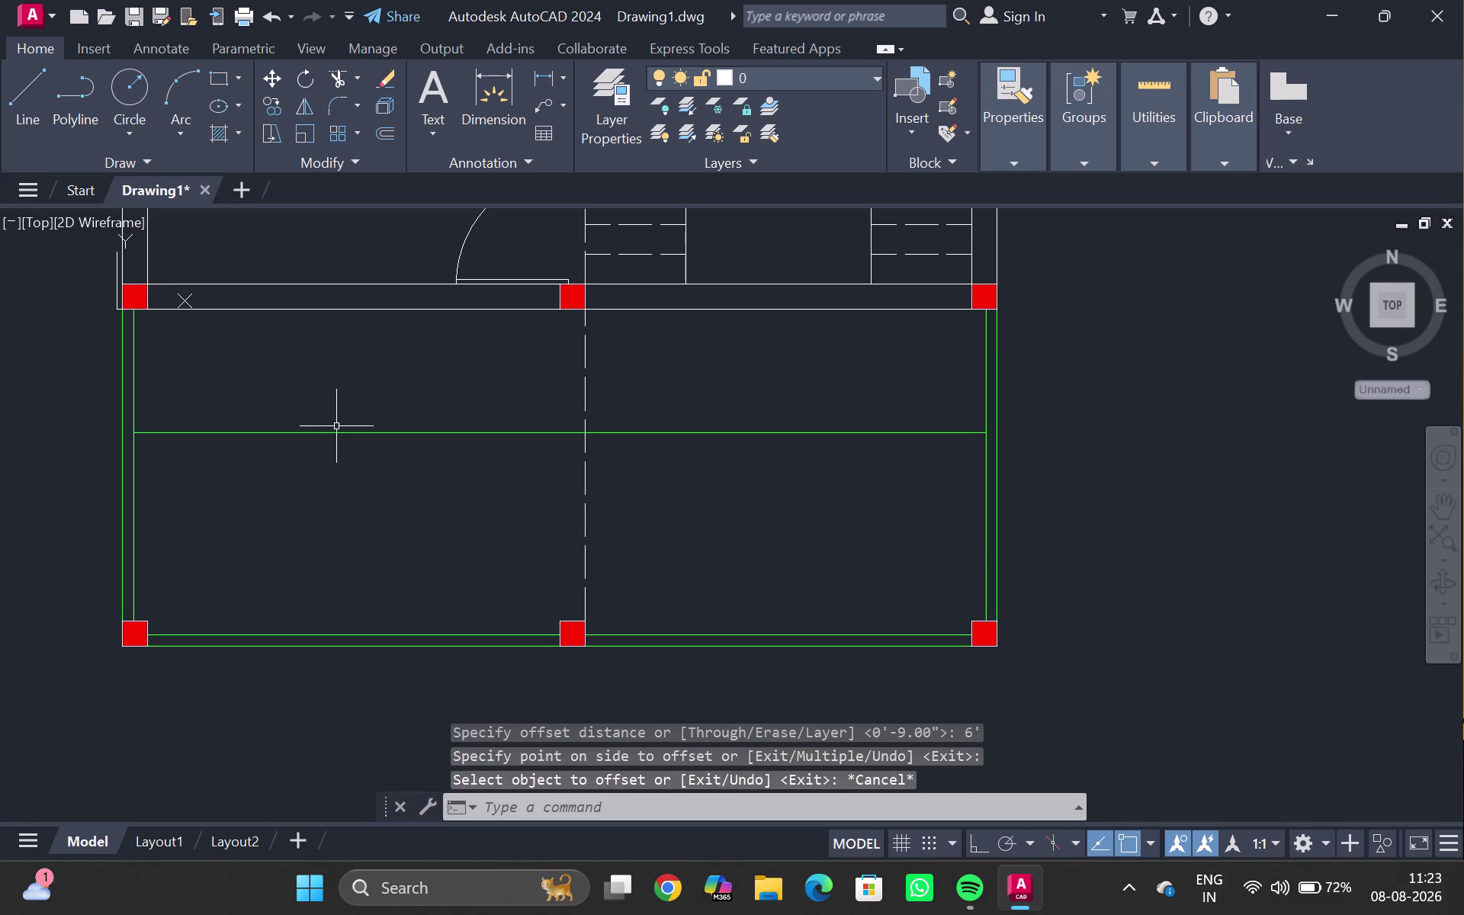
click(344, 434)
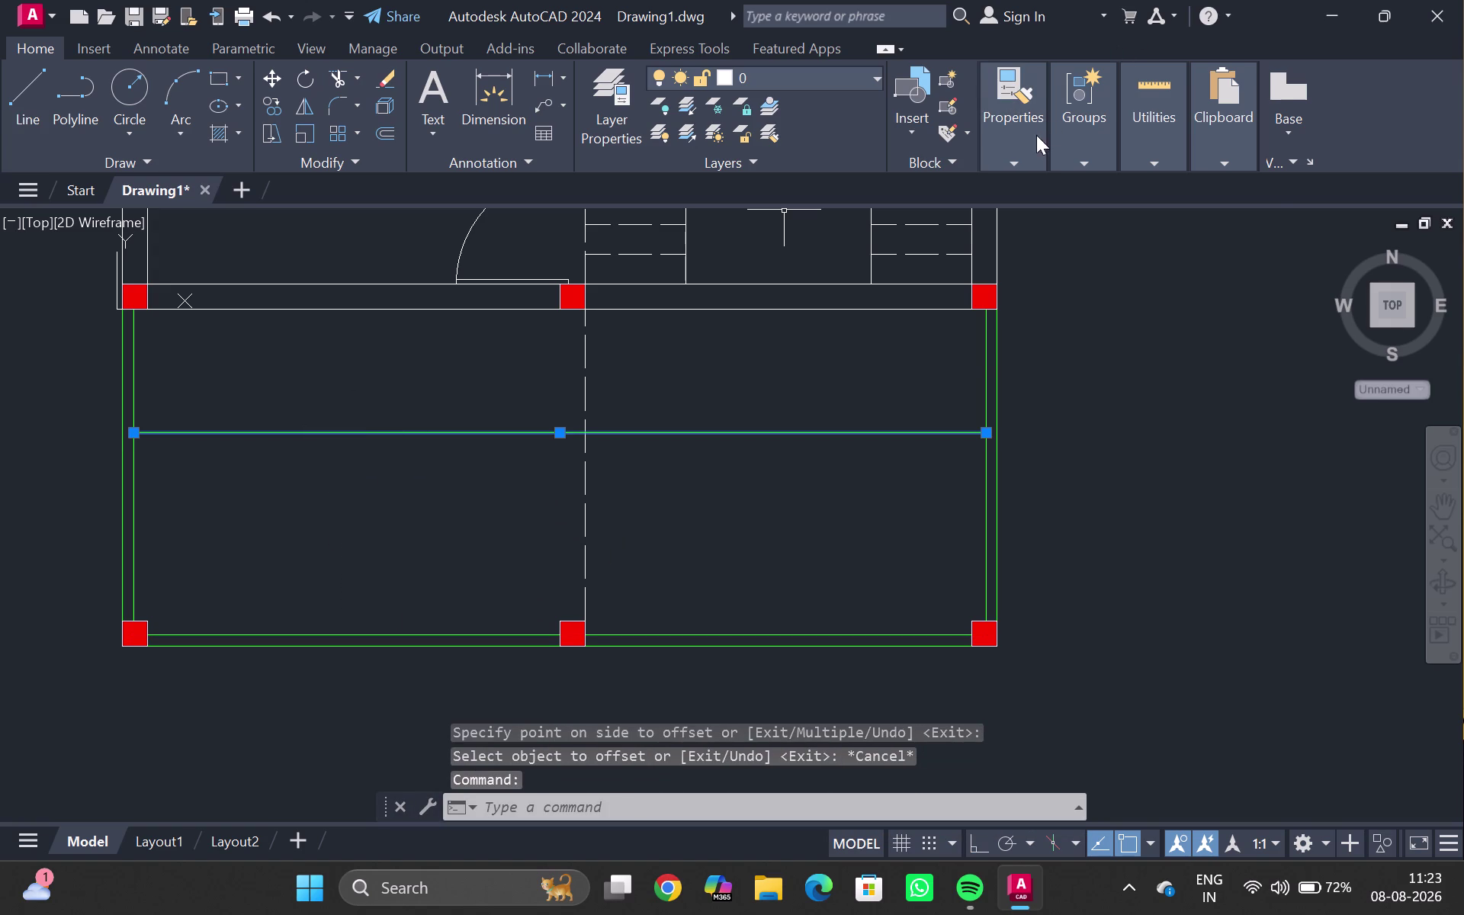
click(1028, 156)
click(1138, 240)
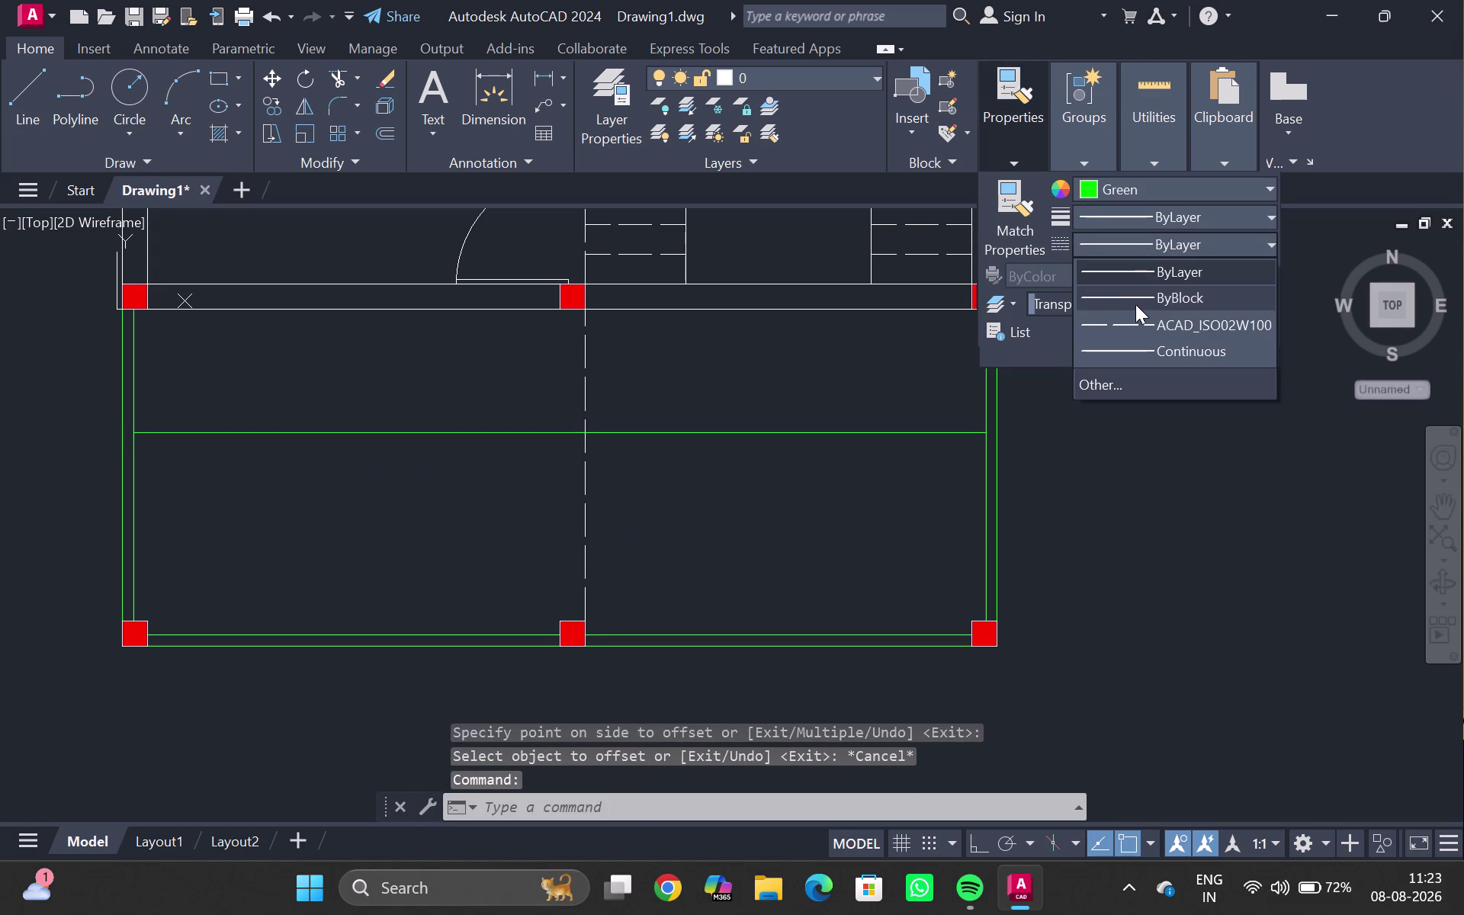
click(1136, 317)
key(Escape)
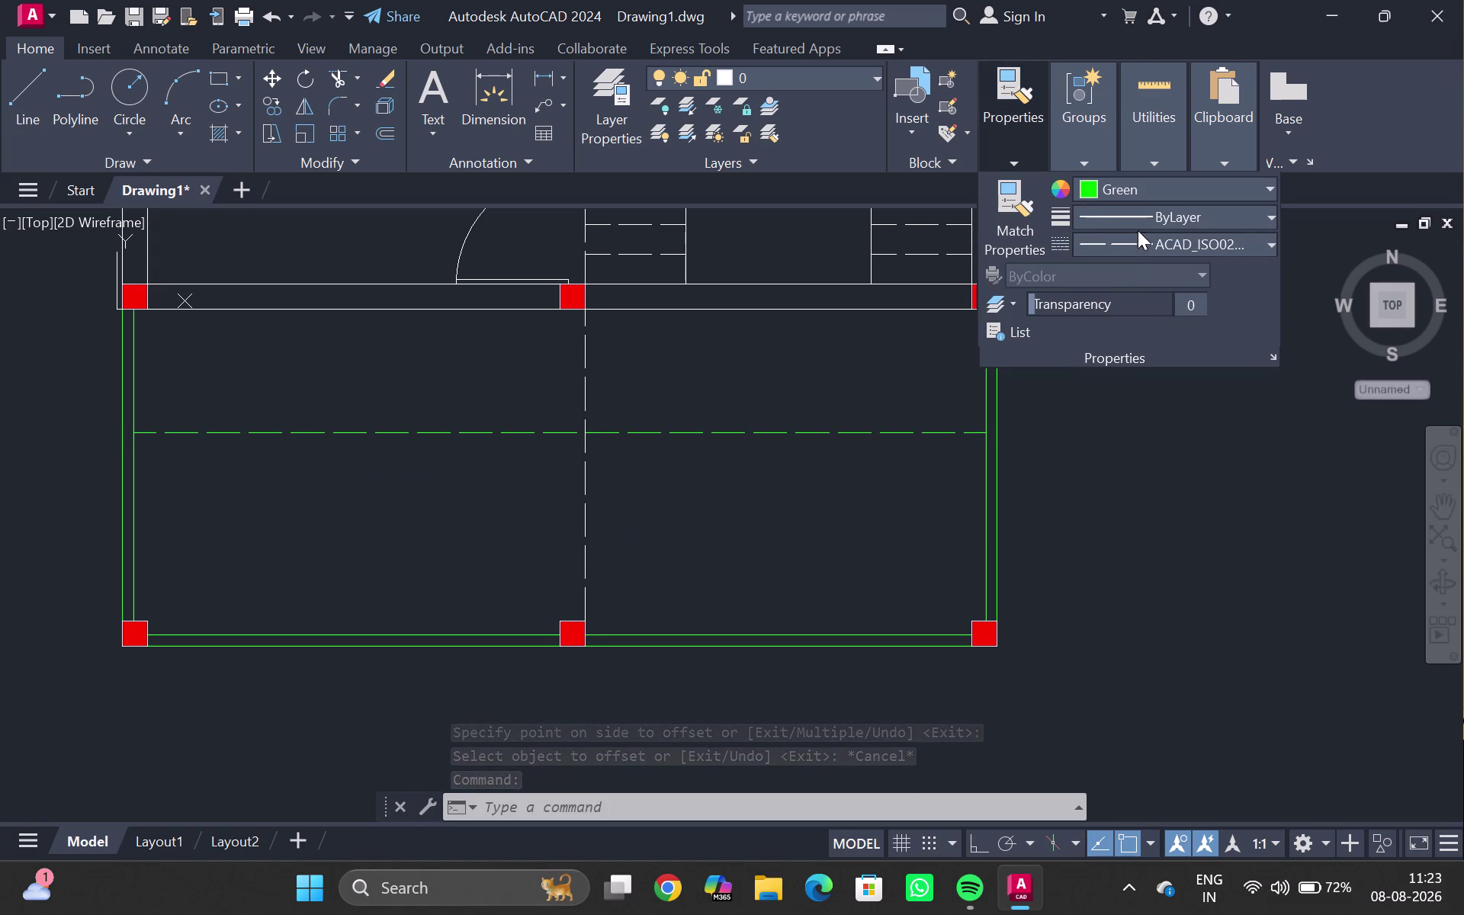
click(1143, 240)
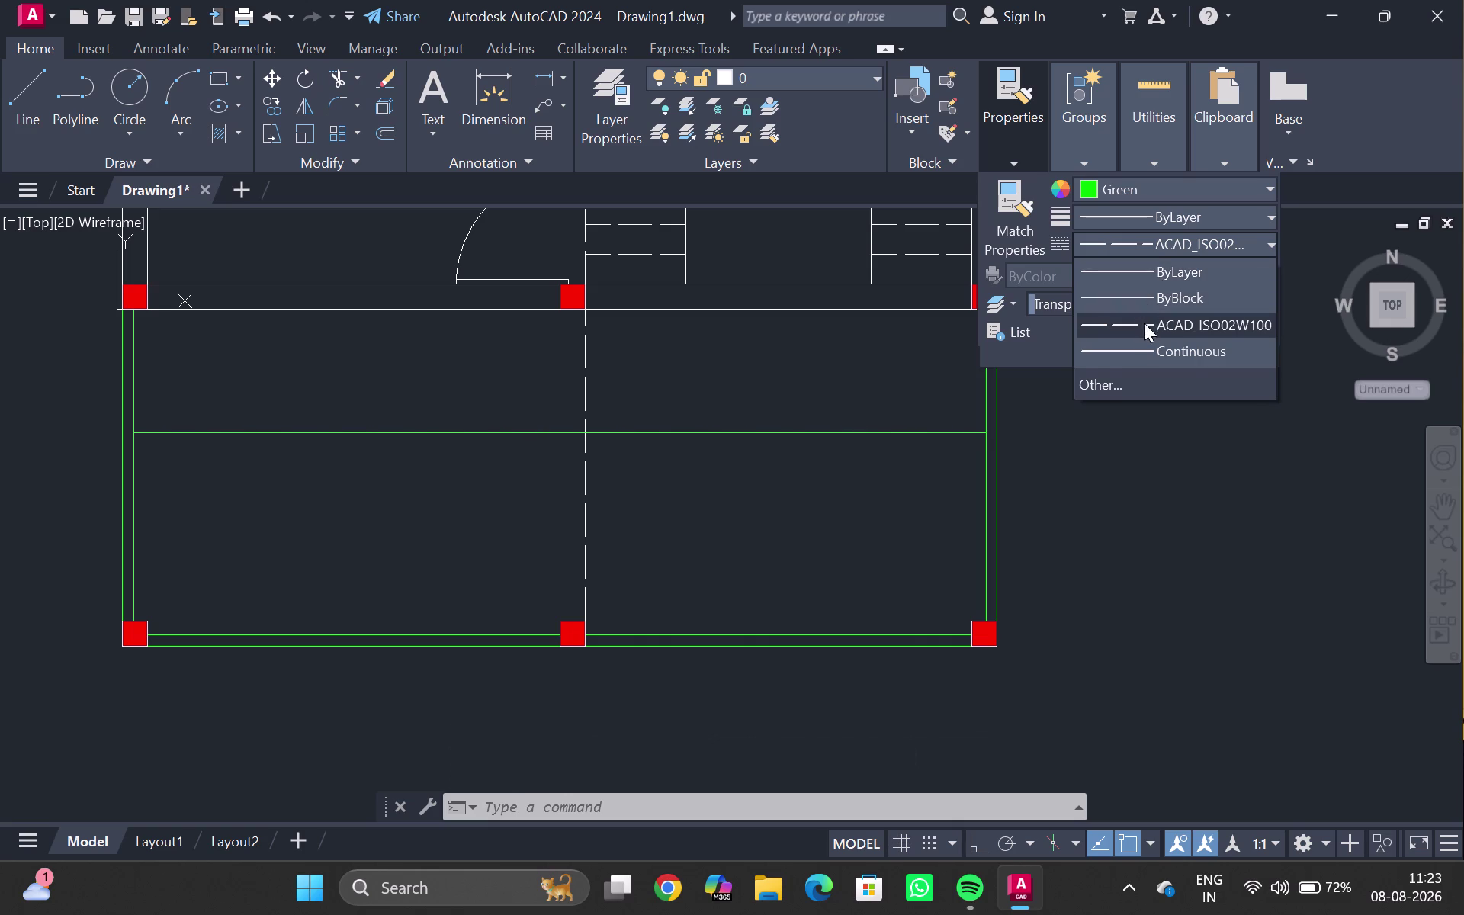
click(1143, 324)
key(Escape)
key(Escape)
key(Escape)
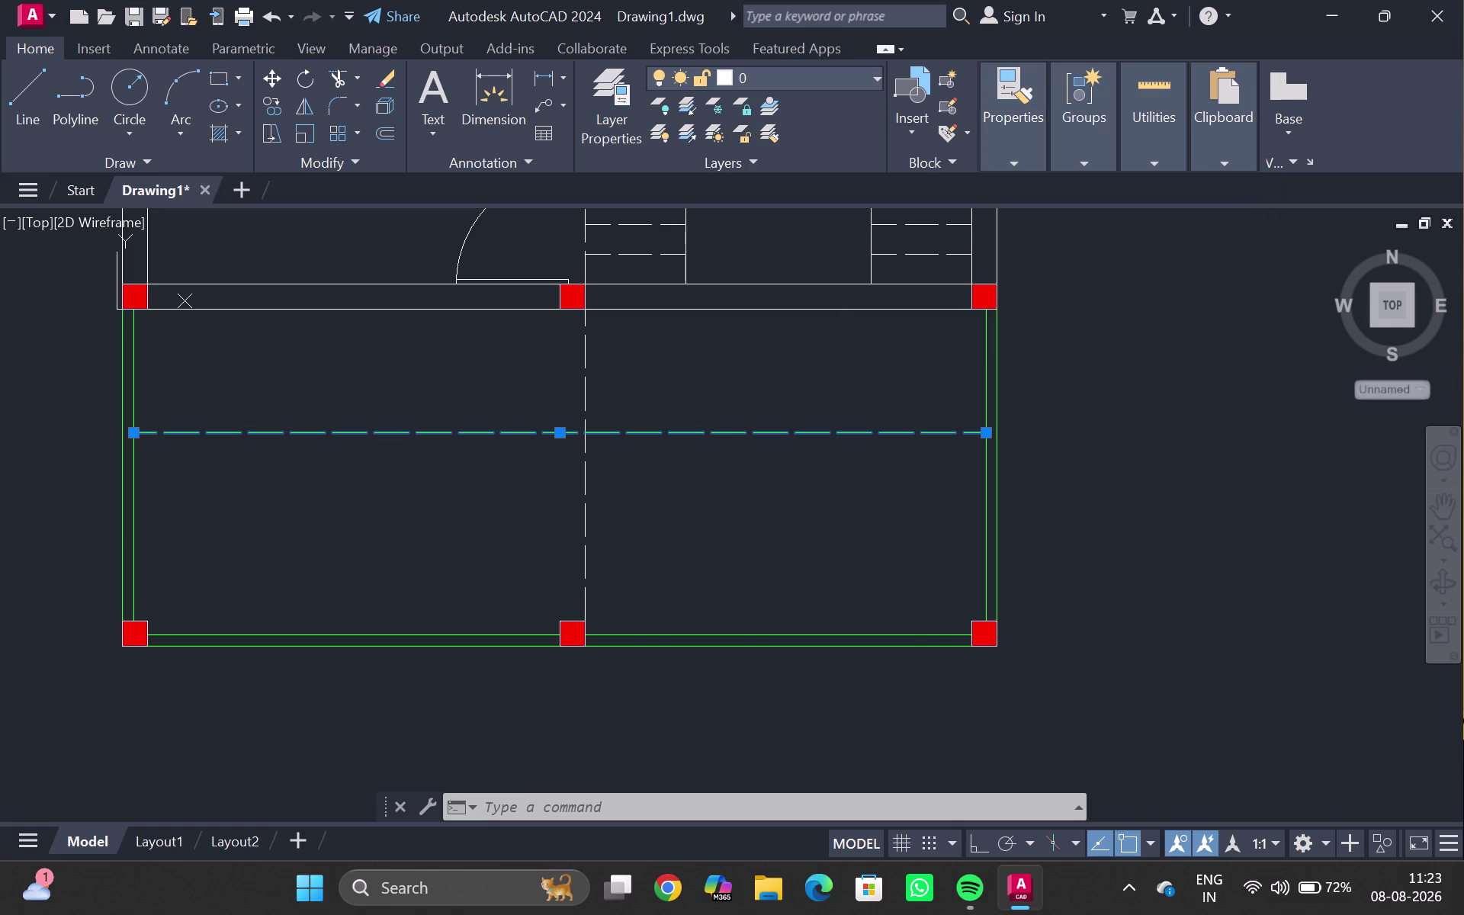
key(Escape)
click(1078, 165)
key(Escape)
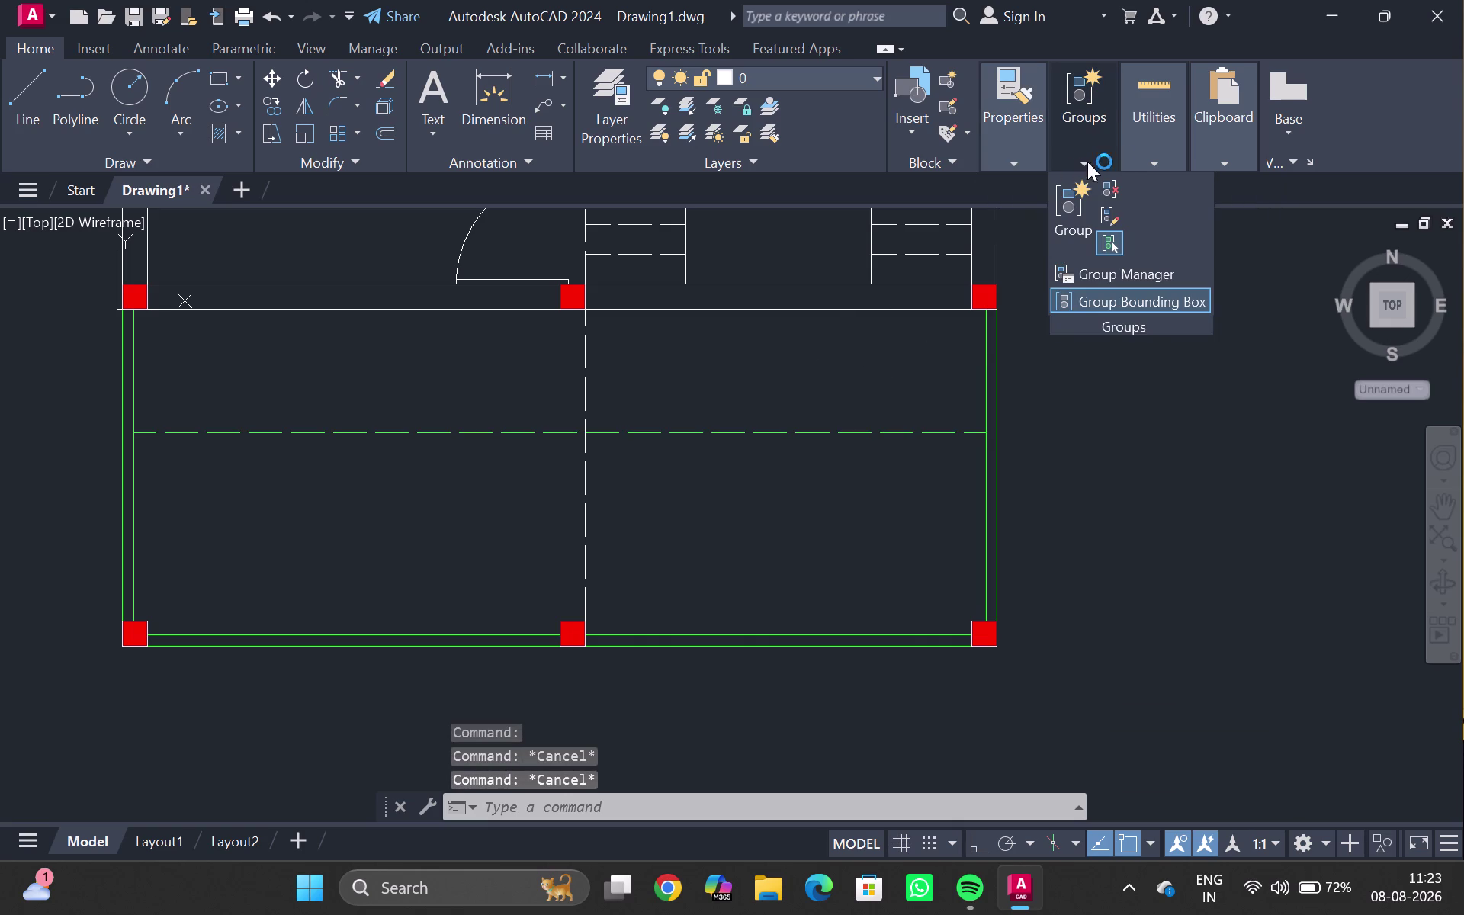
key(Escape)
click(1016, 165)
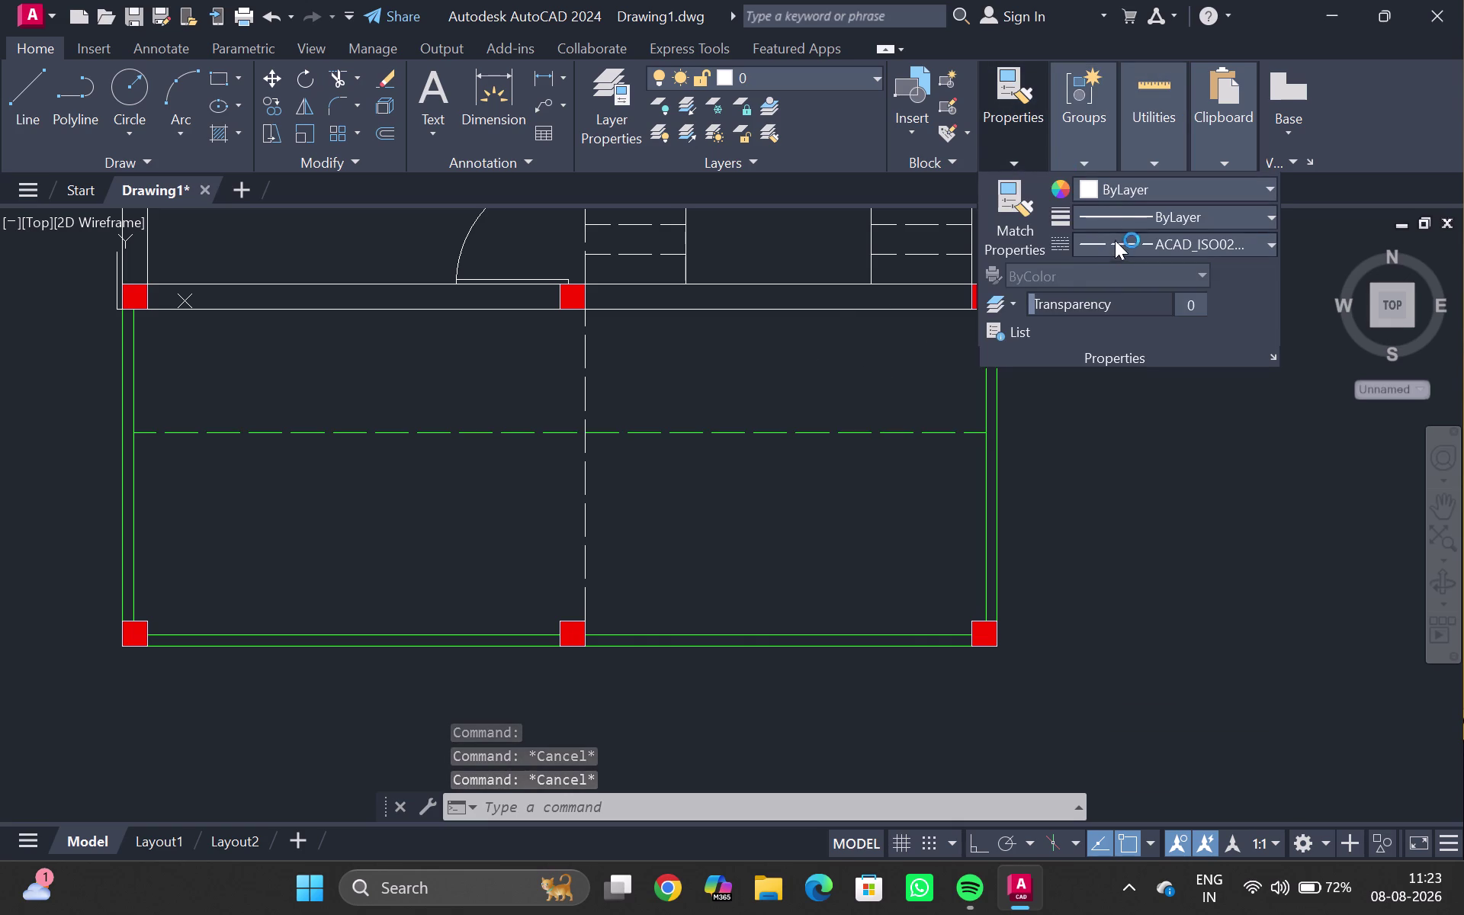
click(1114, 242)
click(1097, 270)
key(Escape)
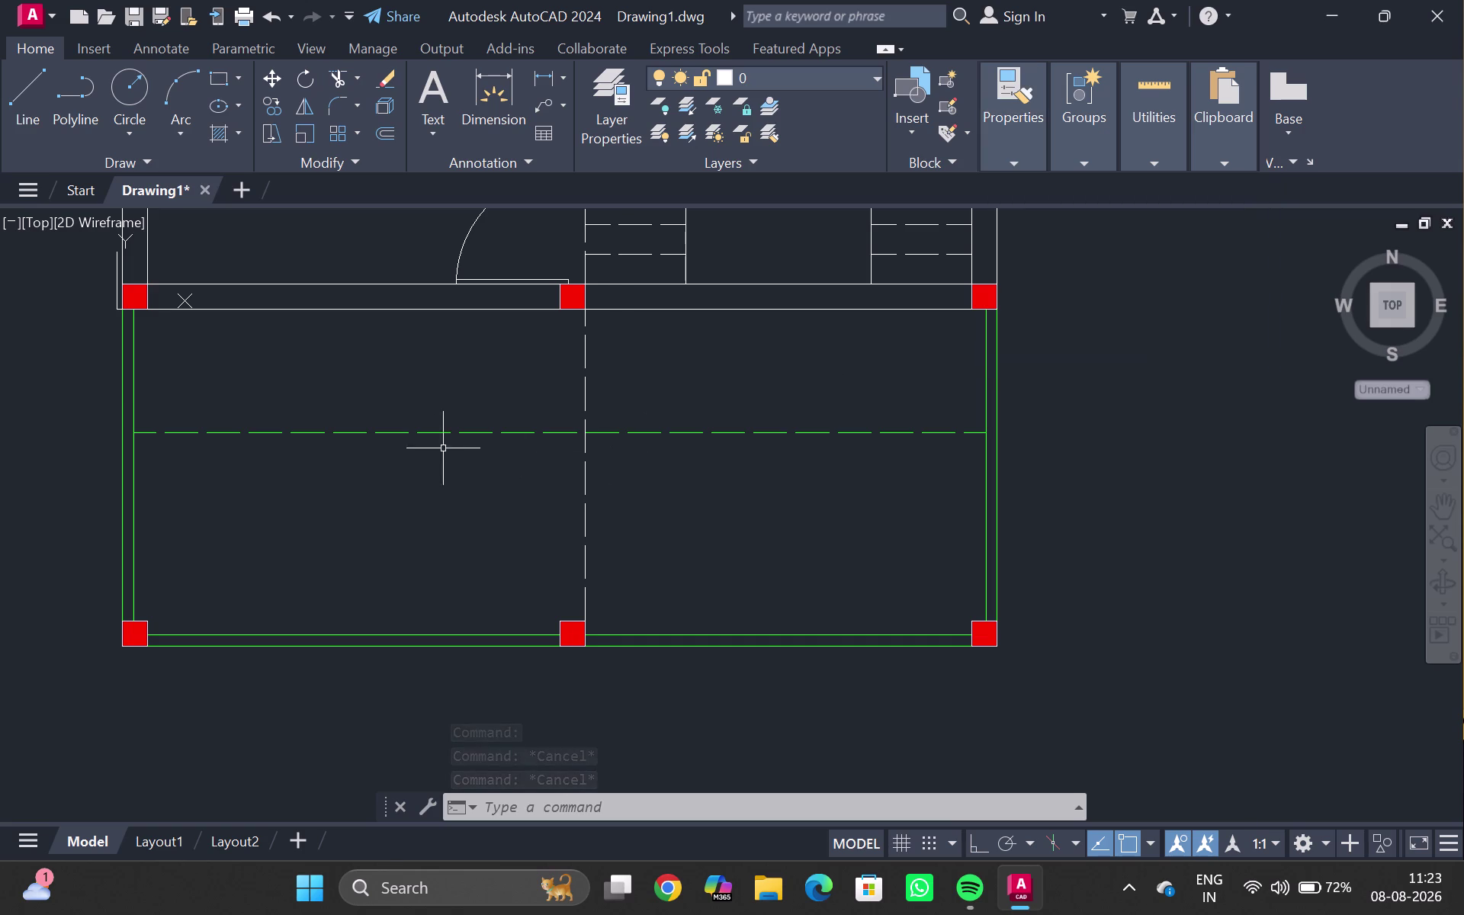
Break the porch's green dashed line where the centre line crosses it.
middle_drag(355, 489, 365, 424)
scroll(down, 3)
scroll(down, 3)
scroll(up, 3)
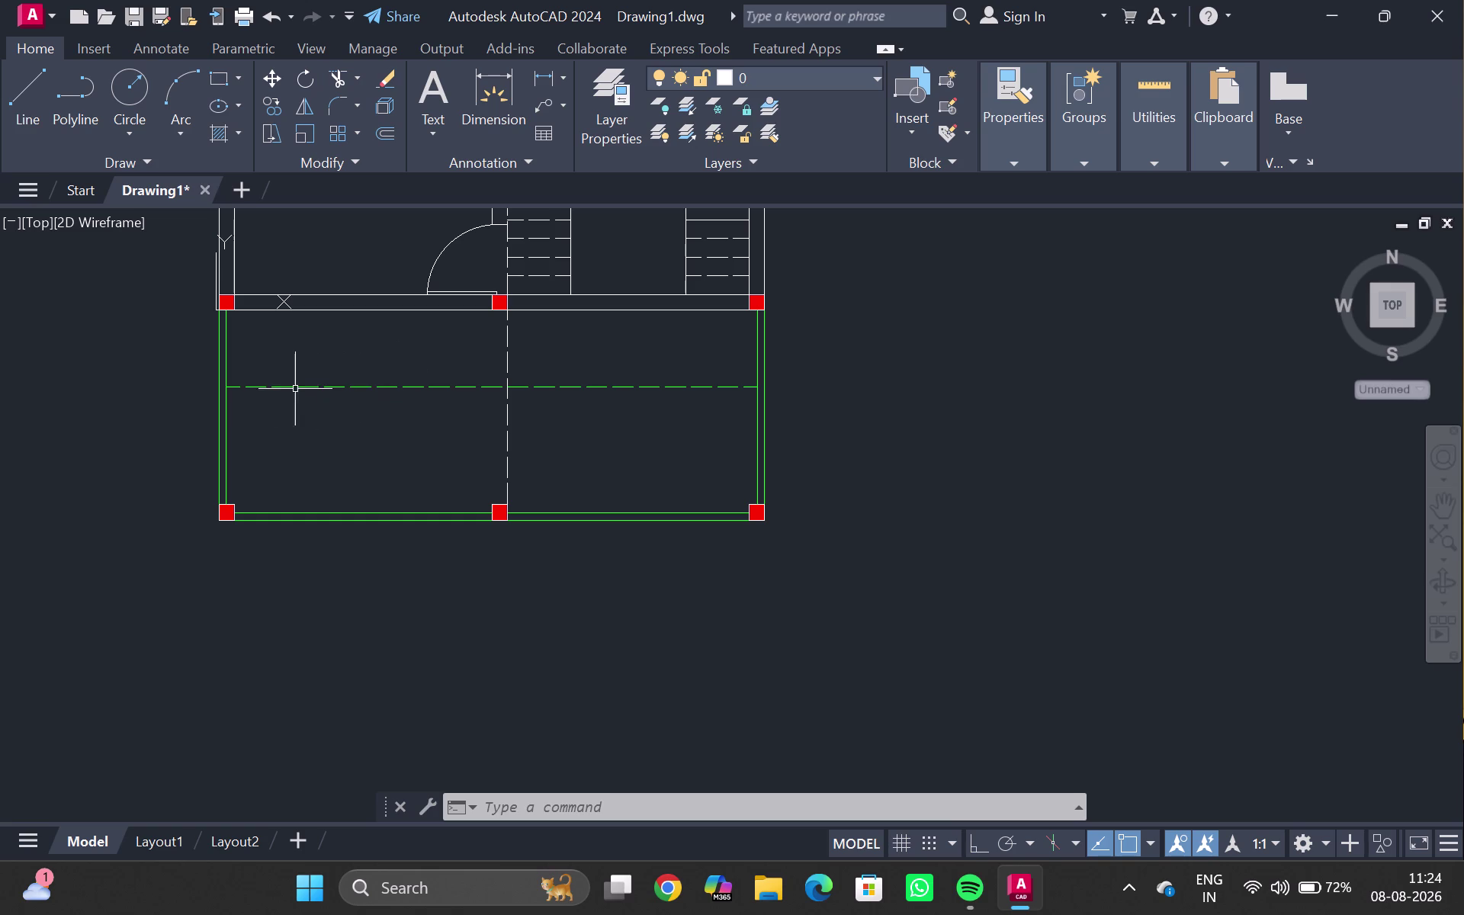
click(541, 387)
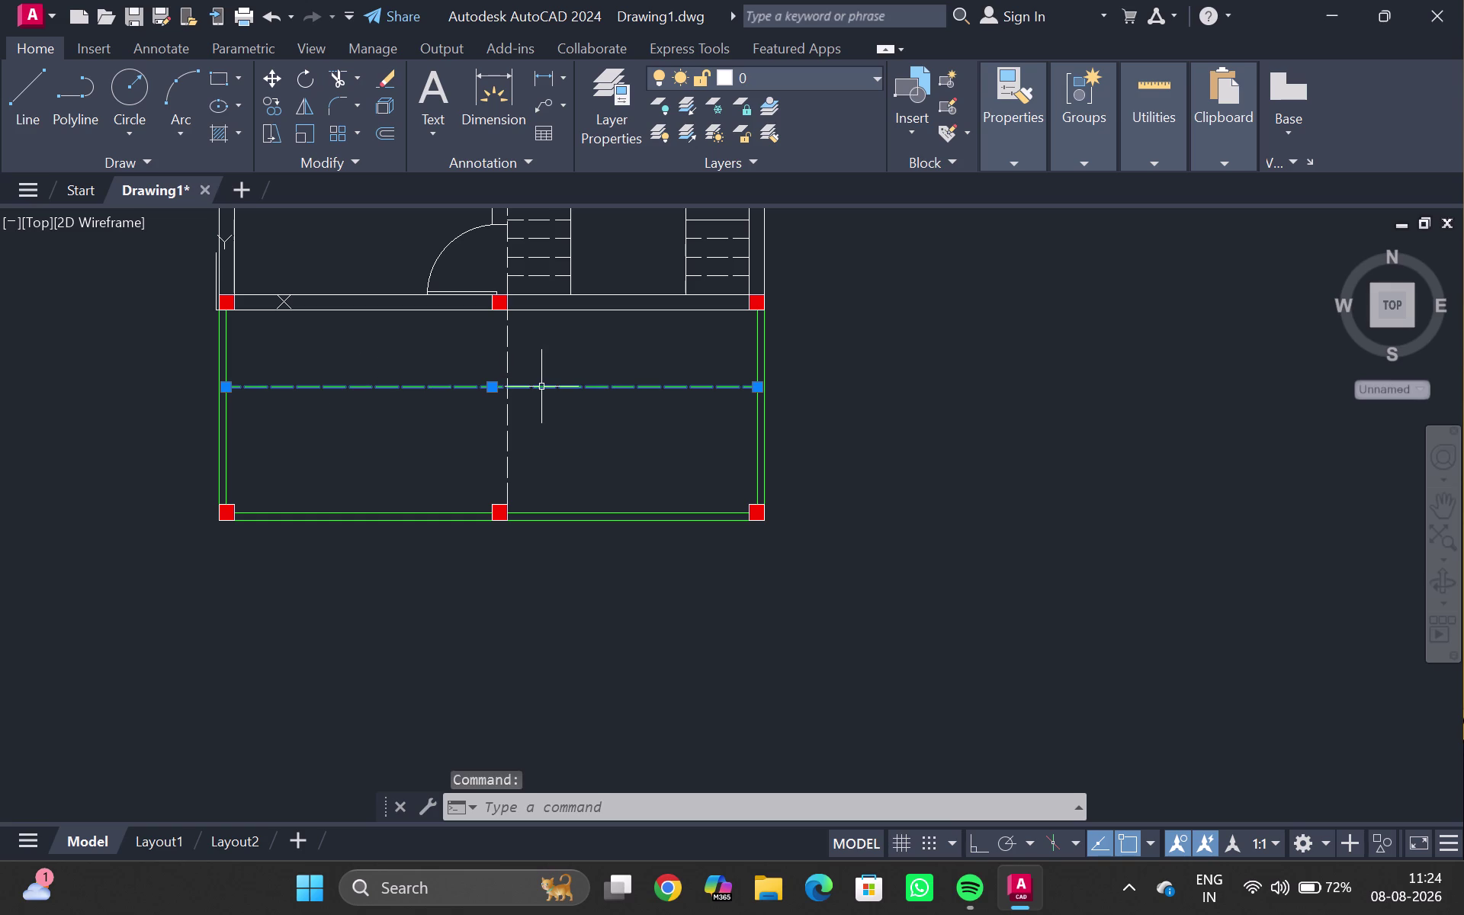
text(brea)
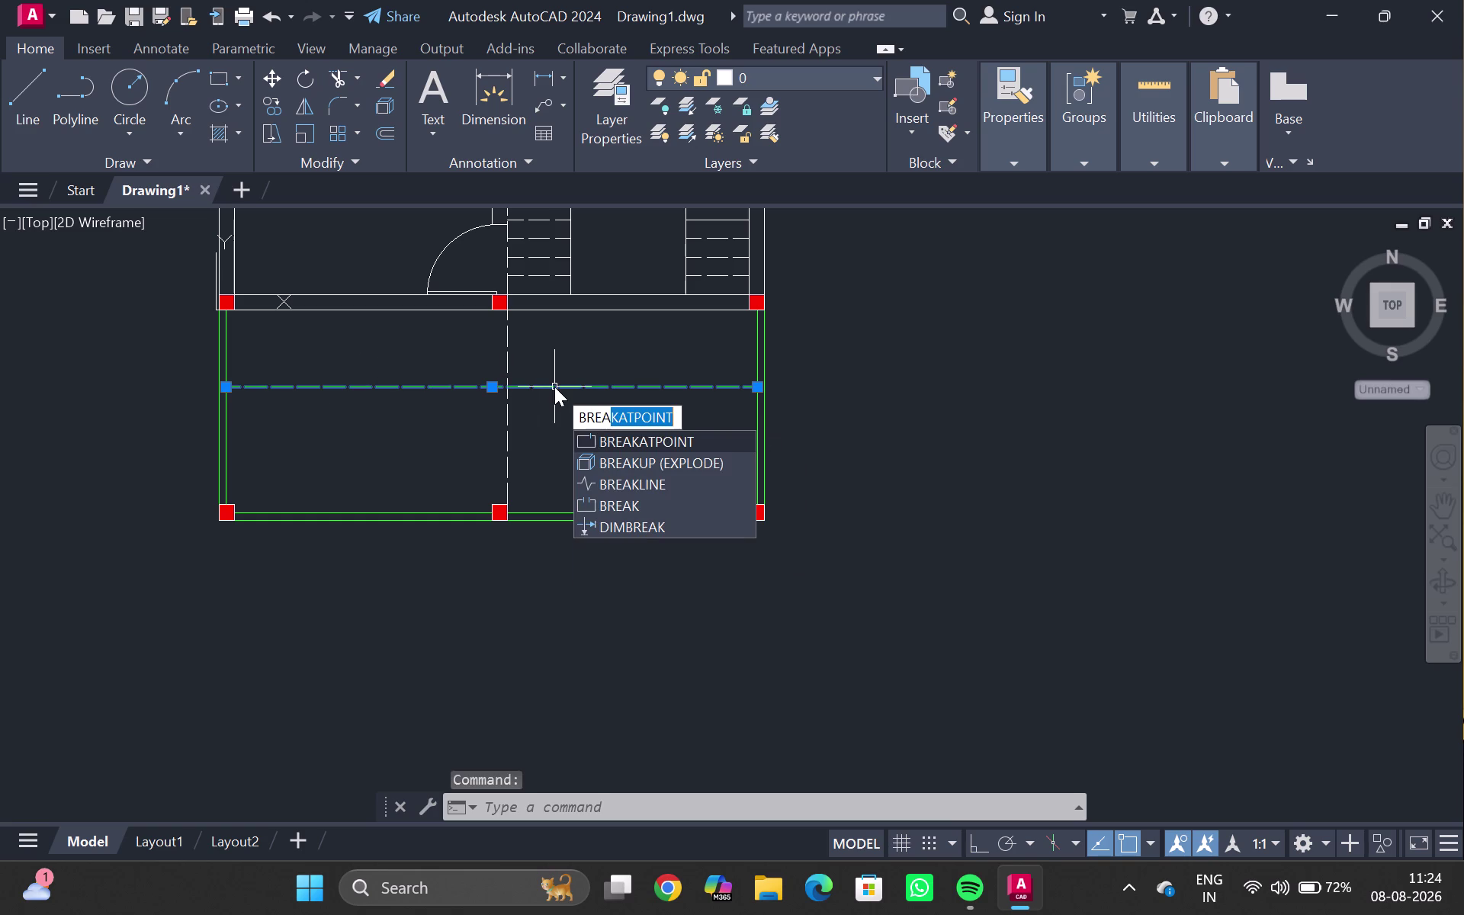
click(584, 439)
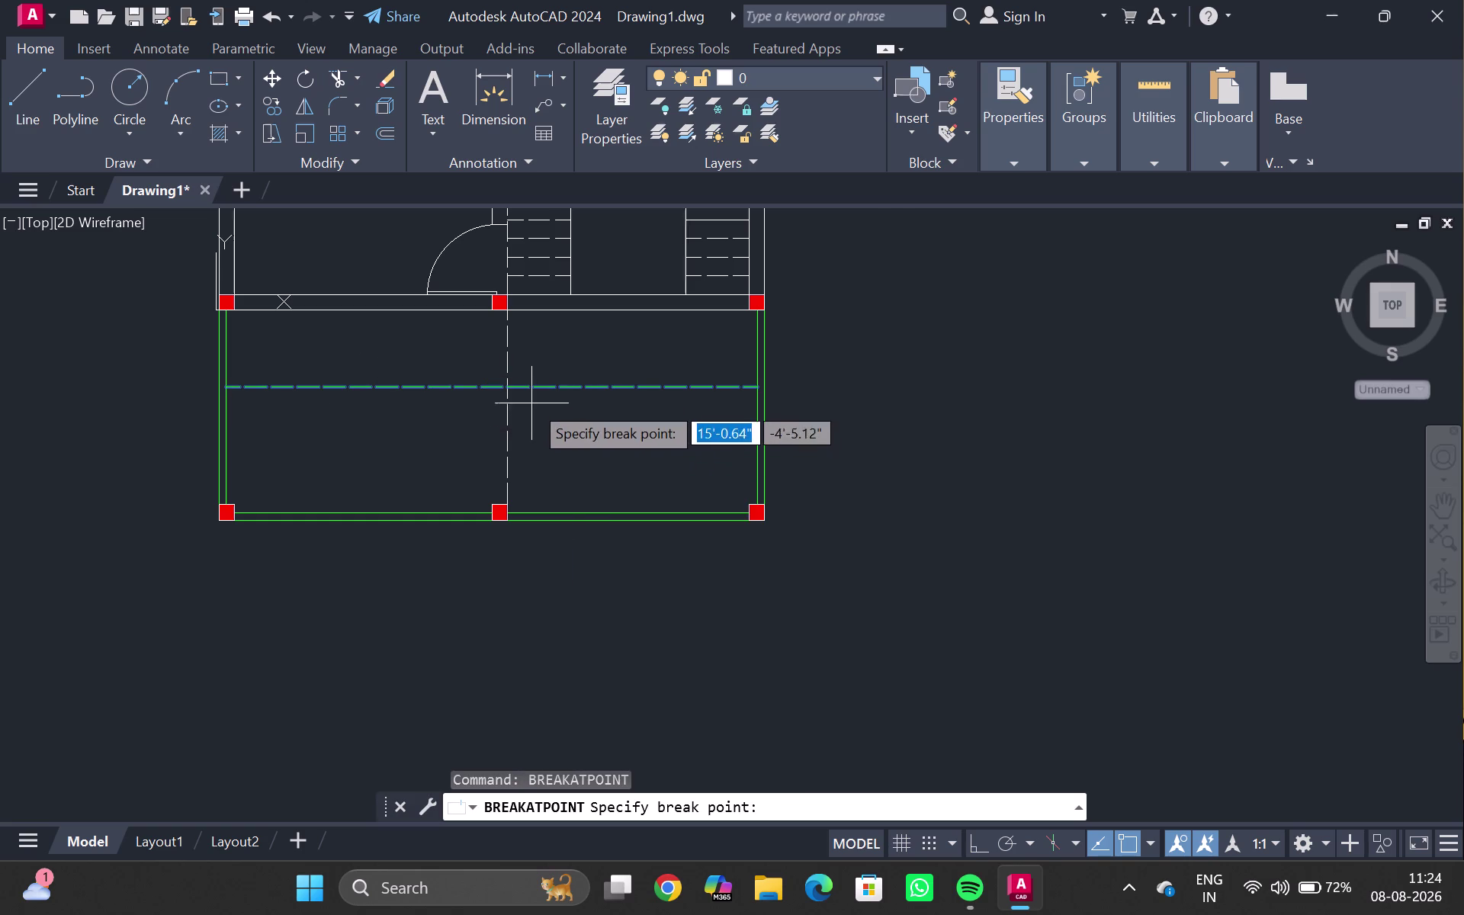
scroll(up, 3)
click(447, 388)
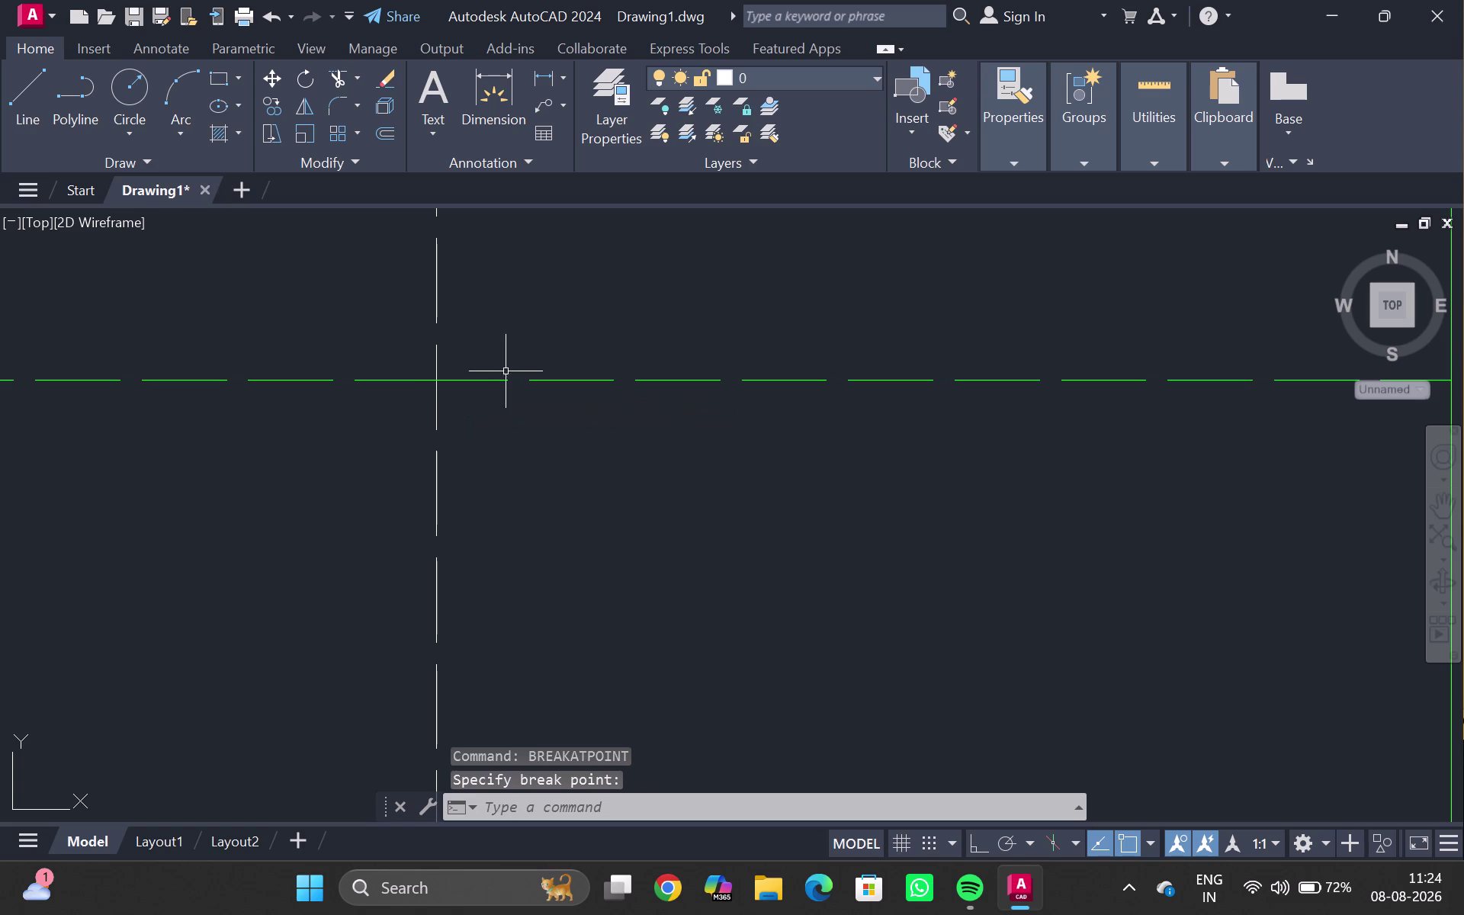
key(Escape)
Set the left half of the porch line to a Continuous linetype in Properties.
scroll(down, 3)
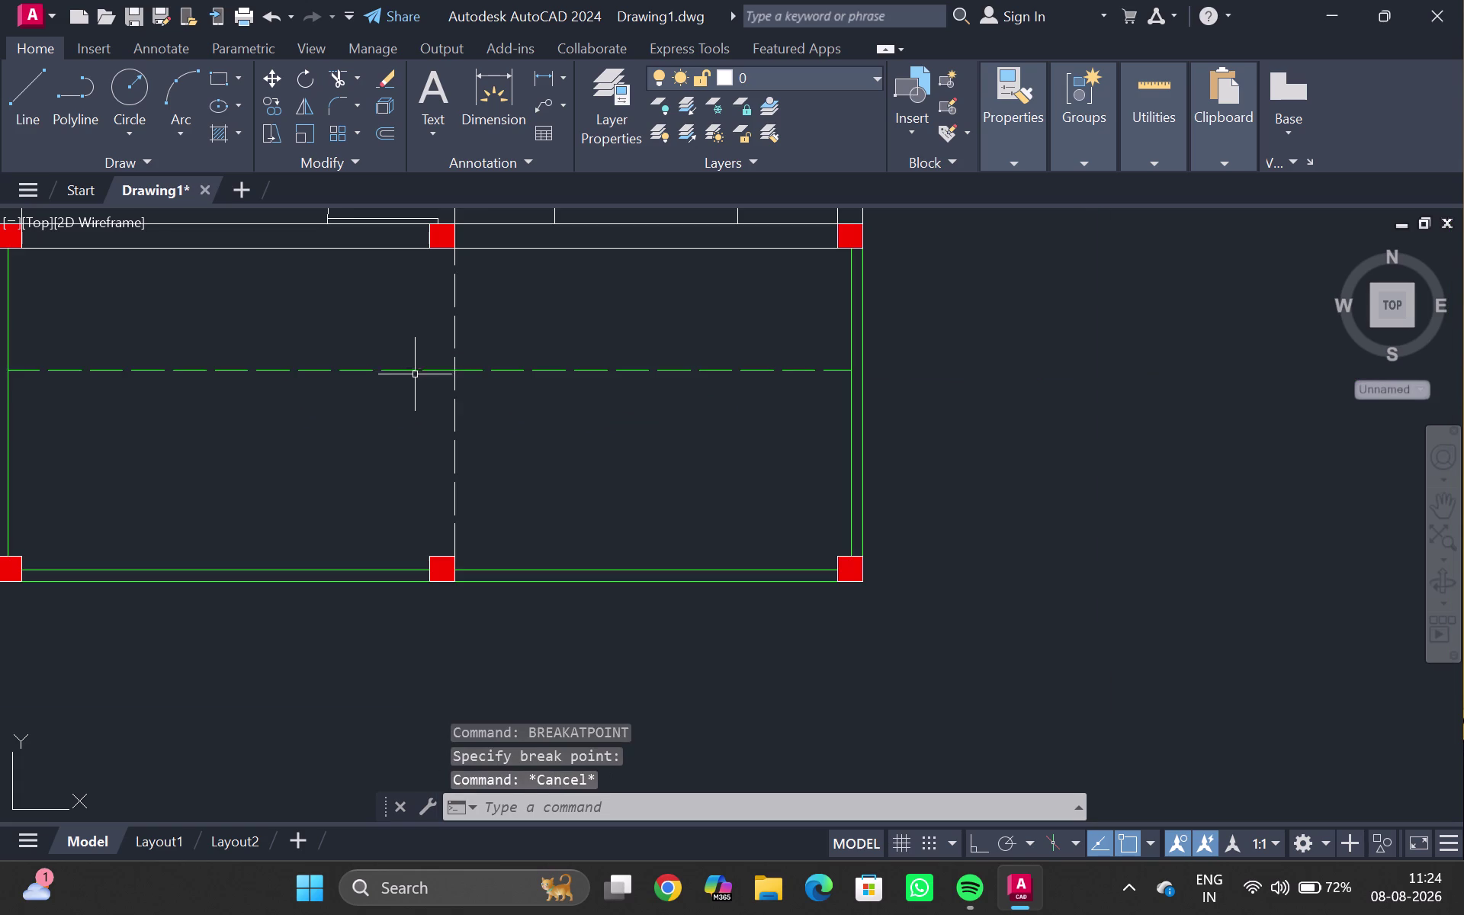
click(385, 368)
click(1027, 171)
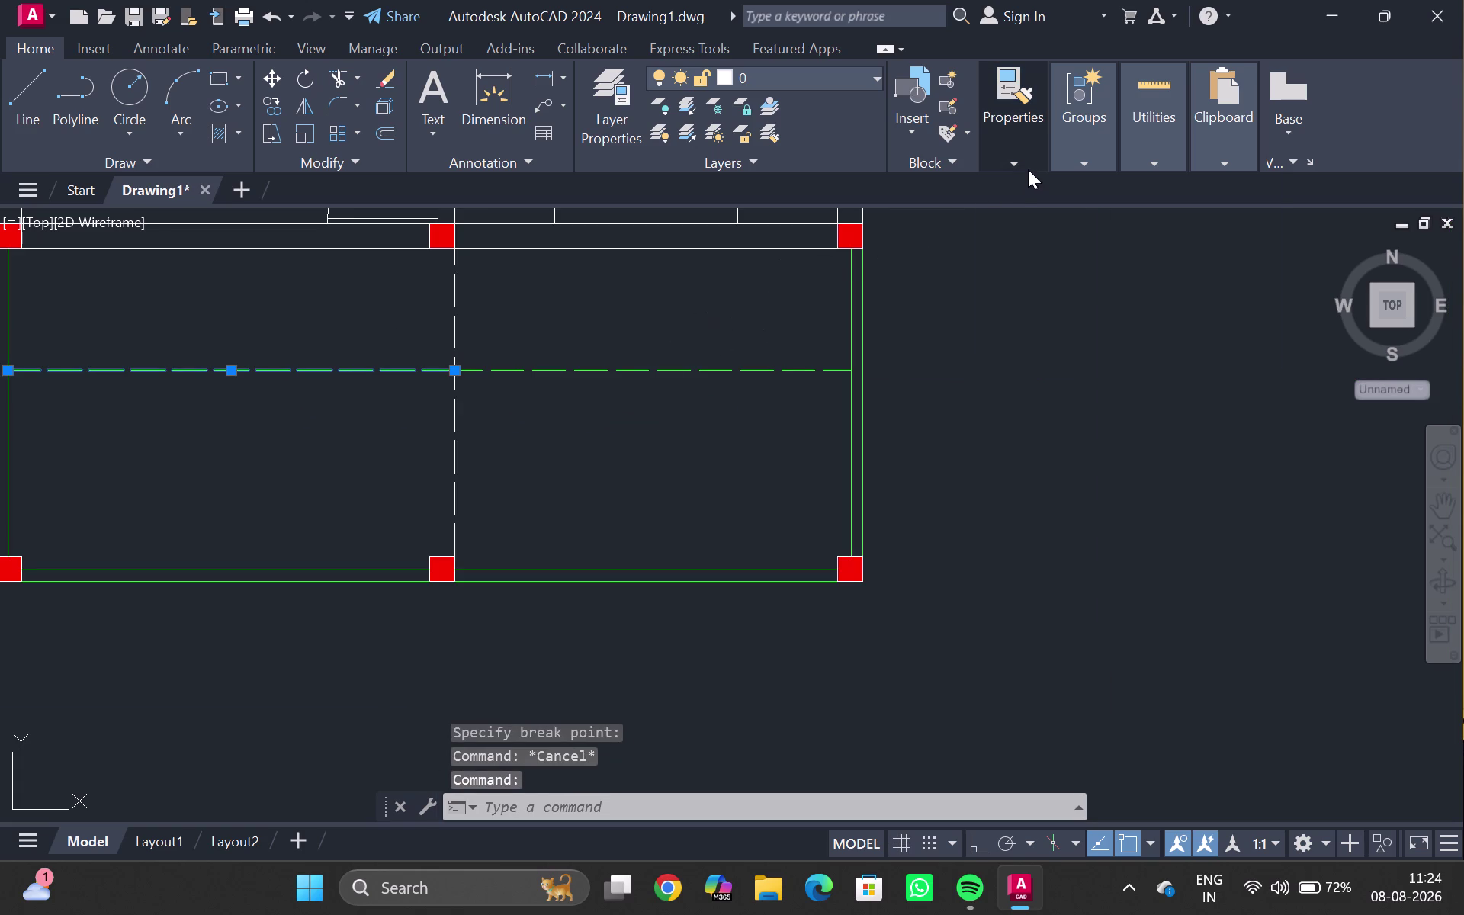
click(1159, 209)
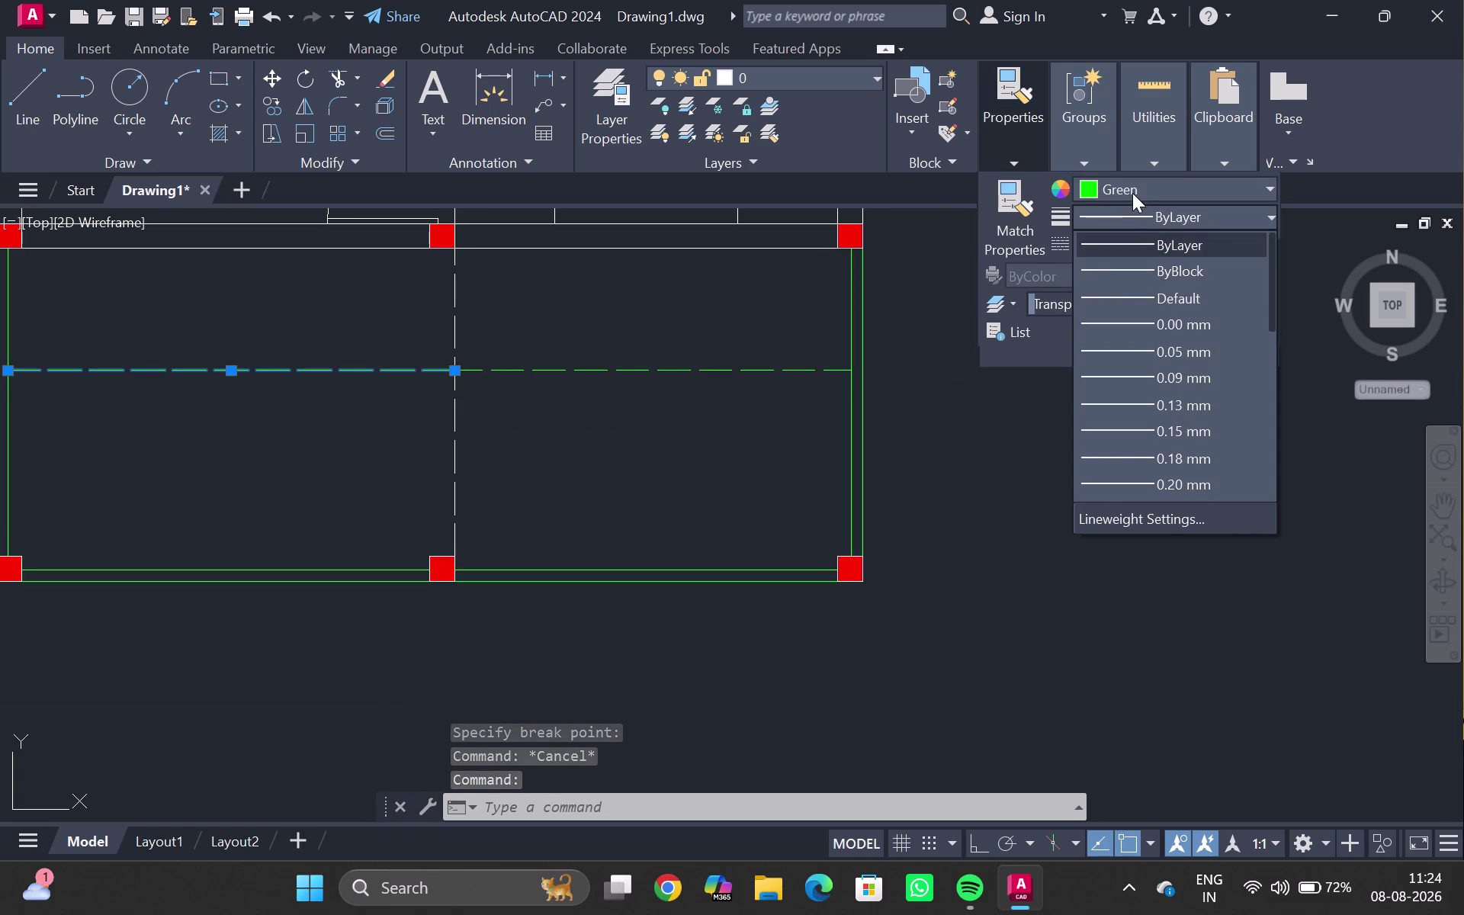
click(1137, 211)
click(1174, 239)
click(1148, 277)
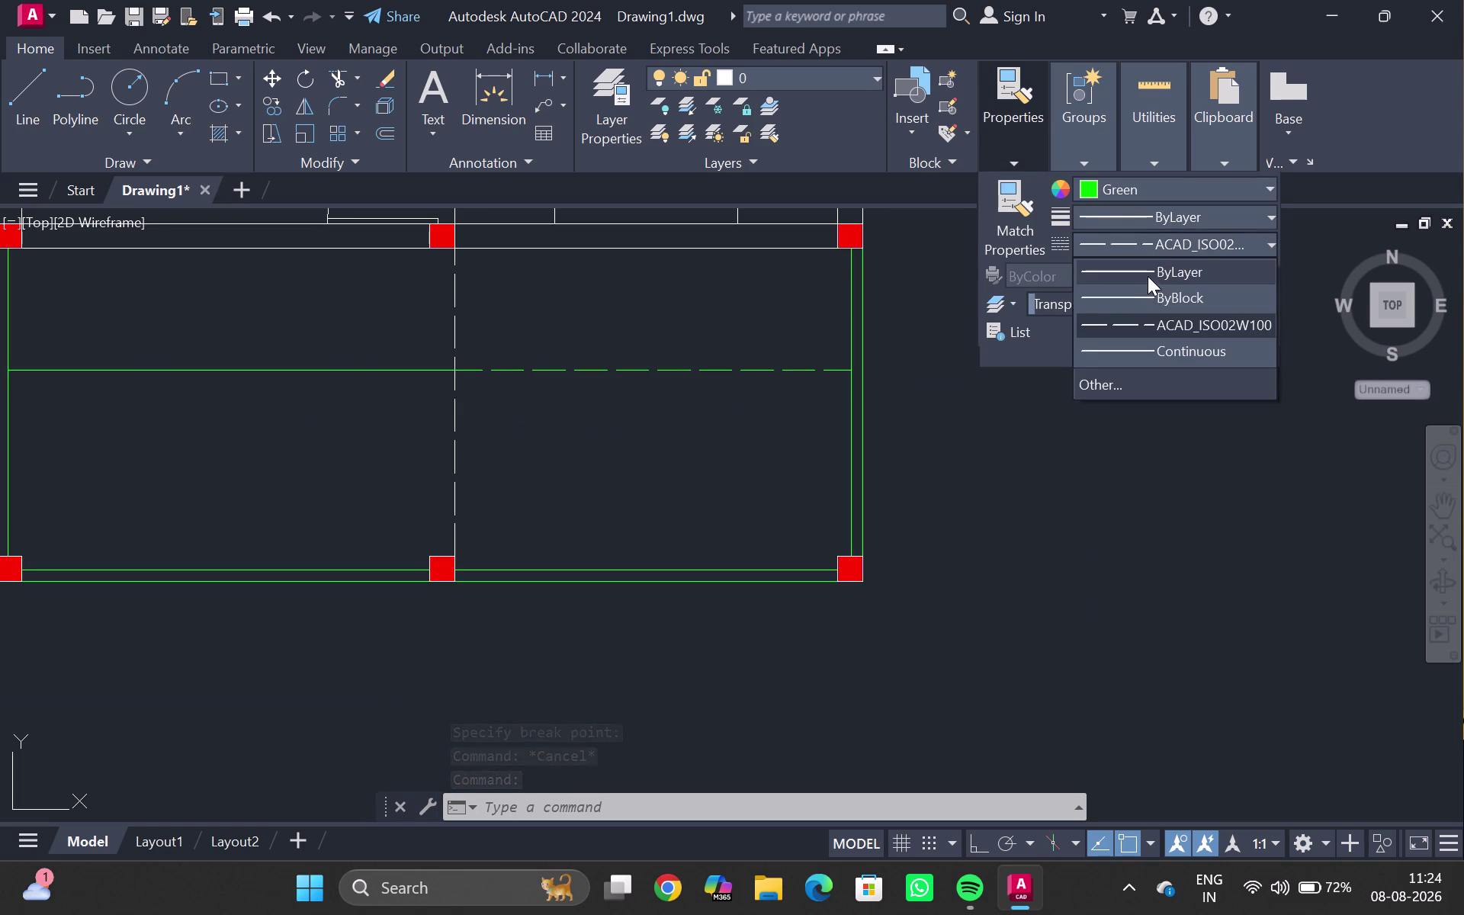
key(Escape)
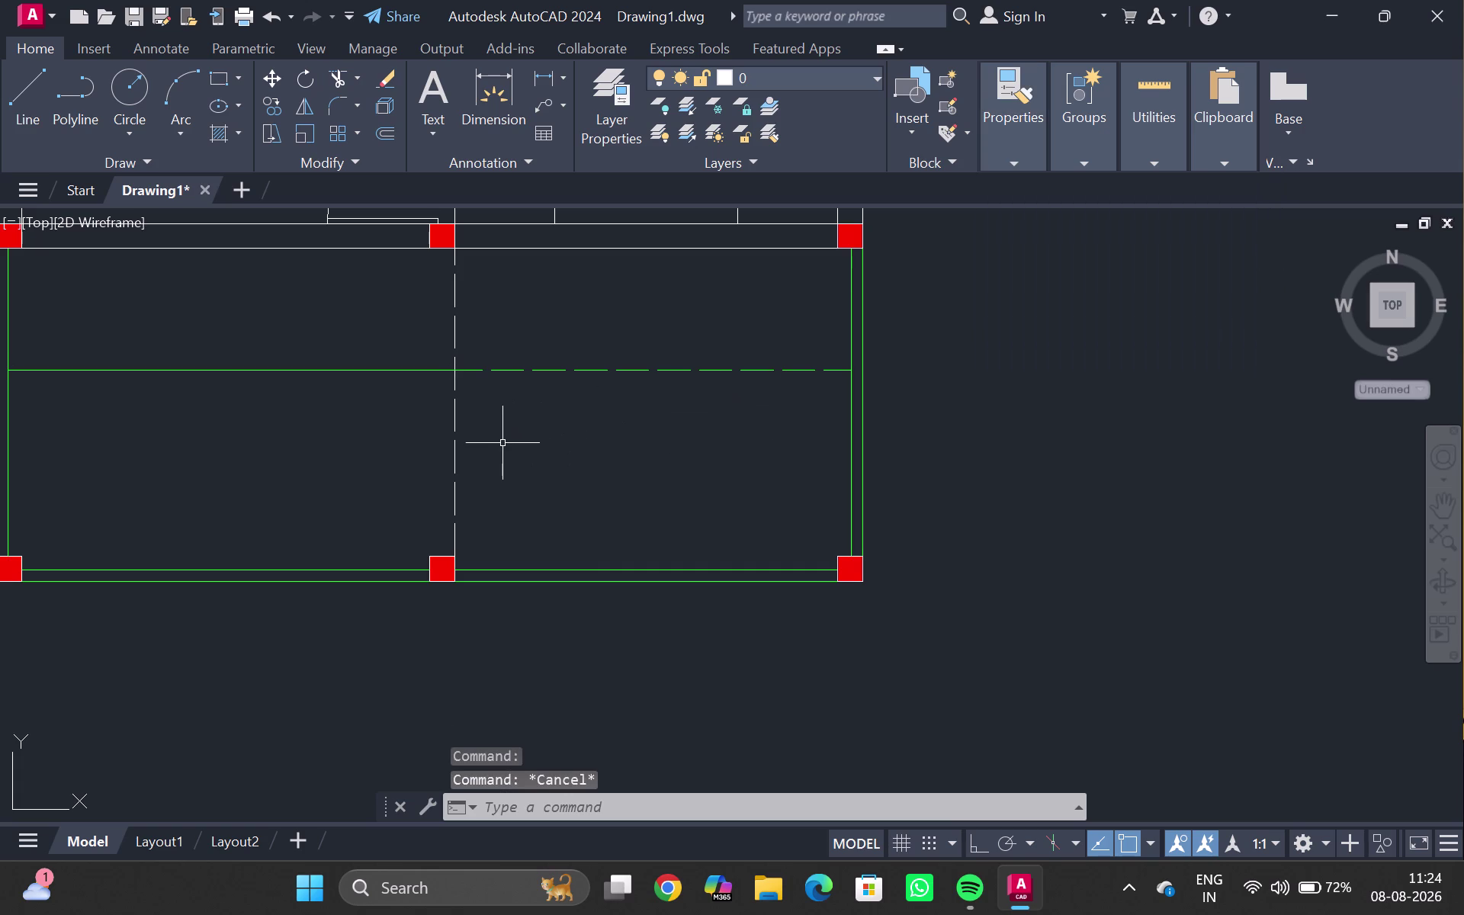
scroll(down, 3)
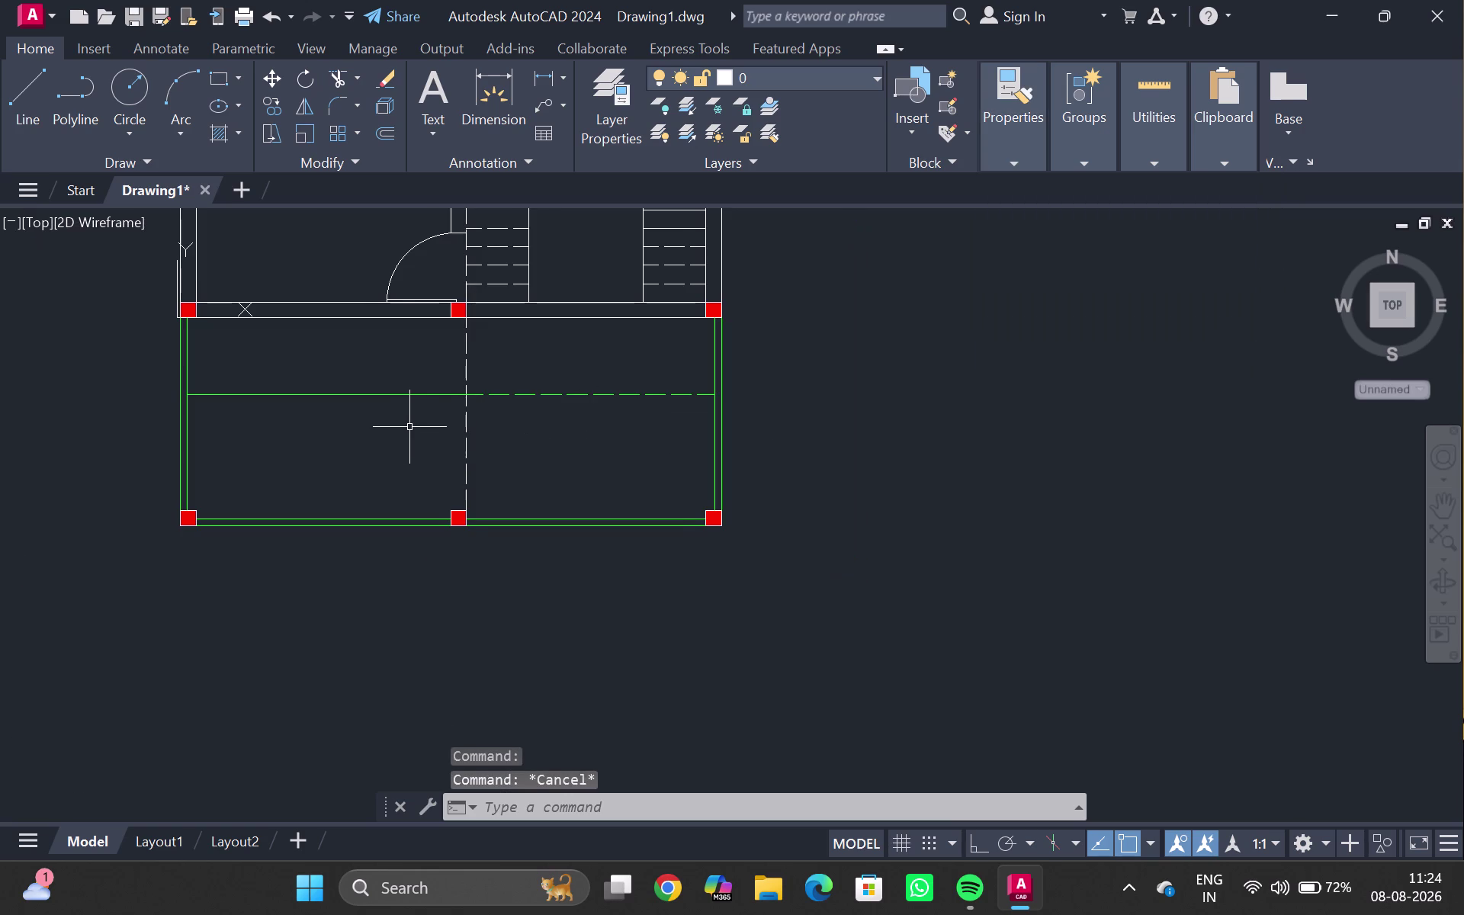
middle_click(409, 427)
Start HATCH, browse the full hatch pattern gallery, then close the gallery.
key(h)
key(Return)
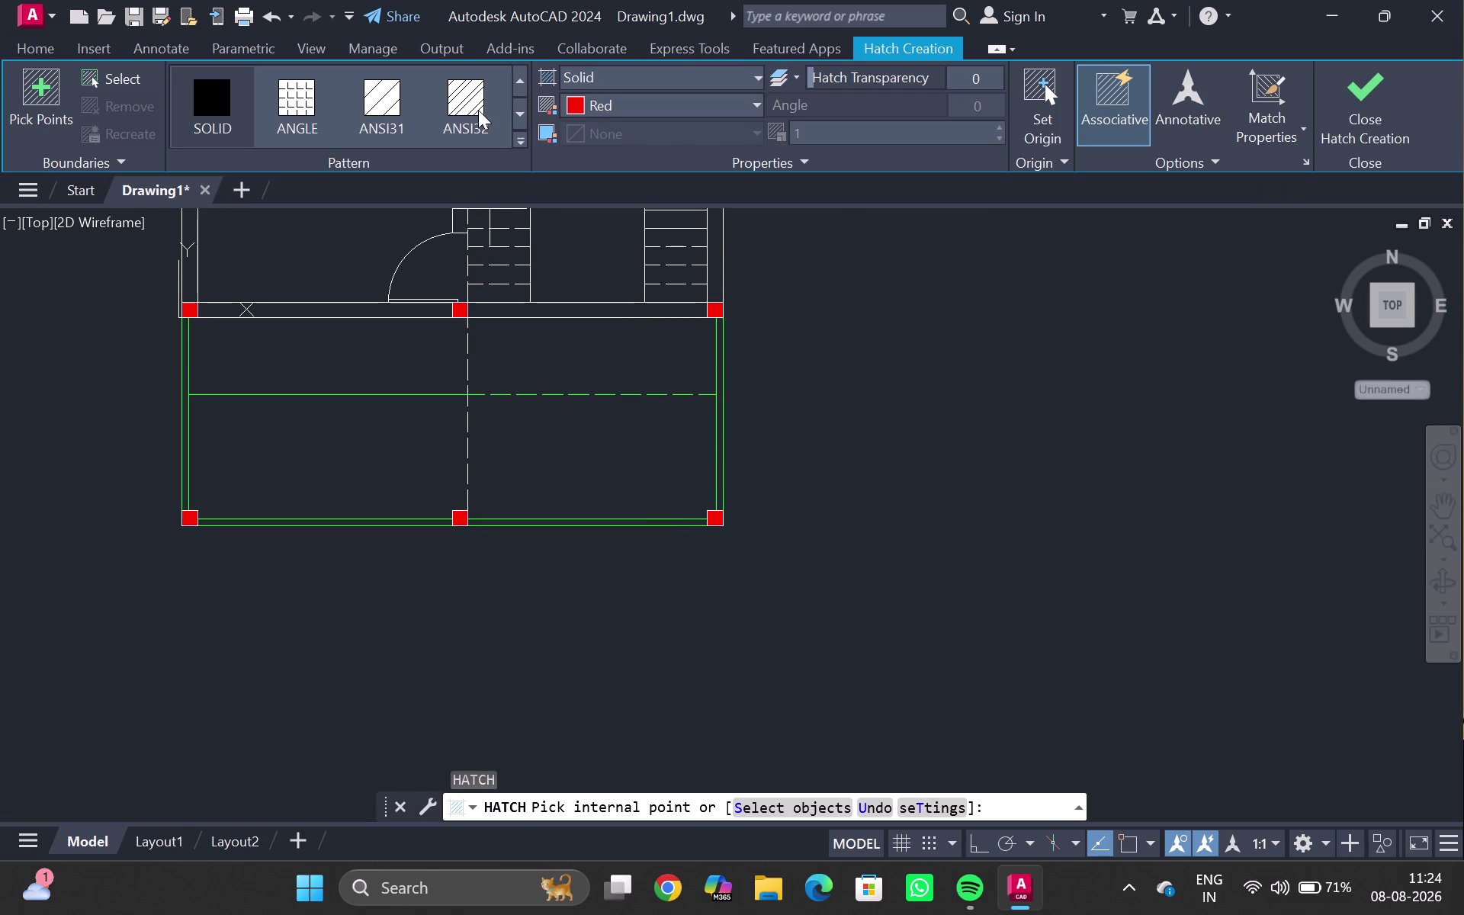
click(526, 145)
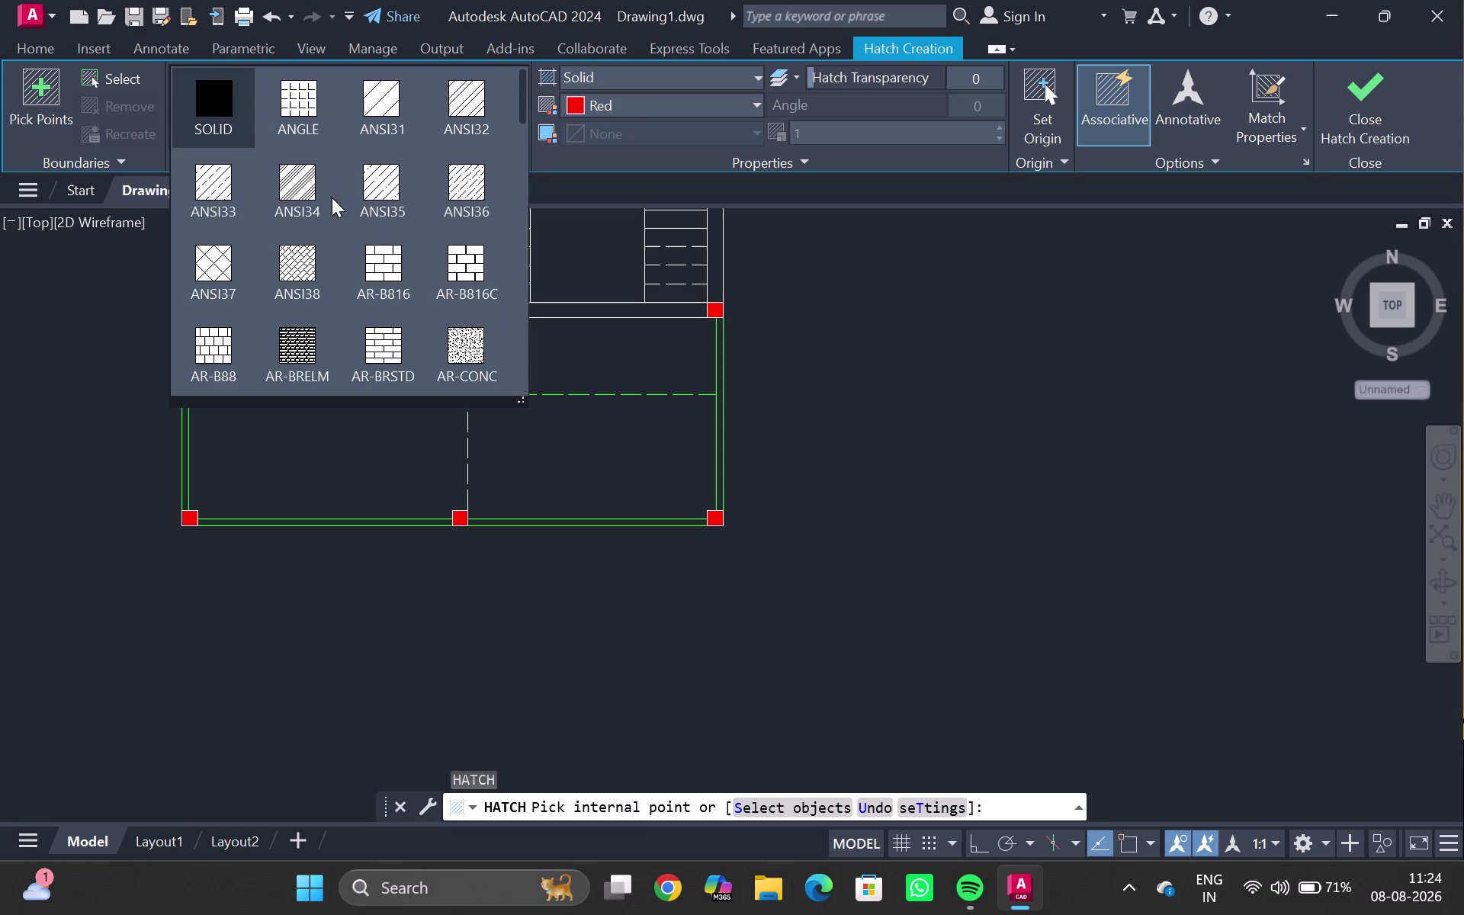
scroll(down, 3)
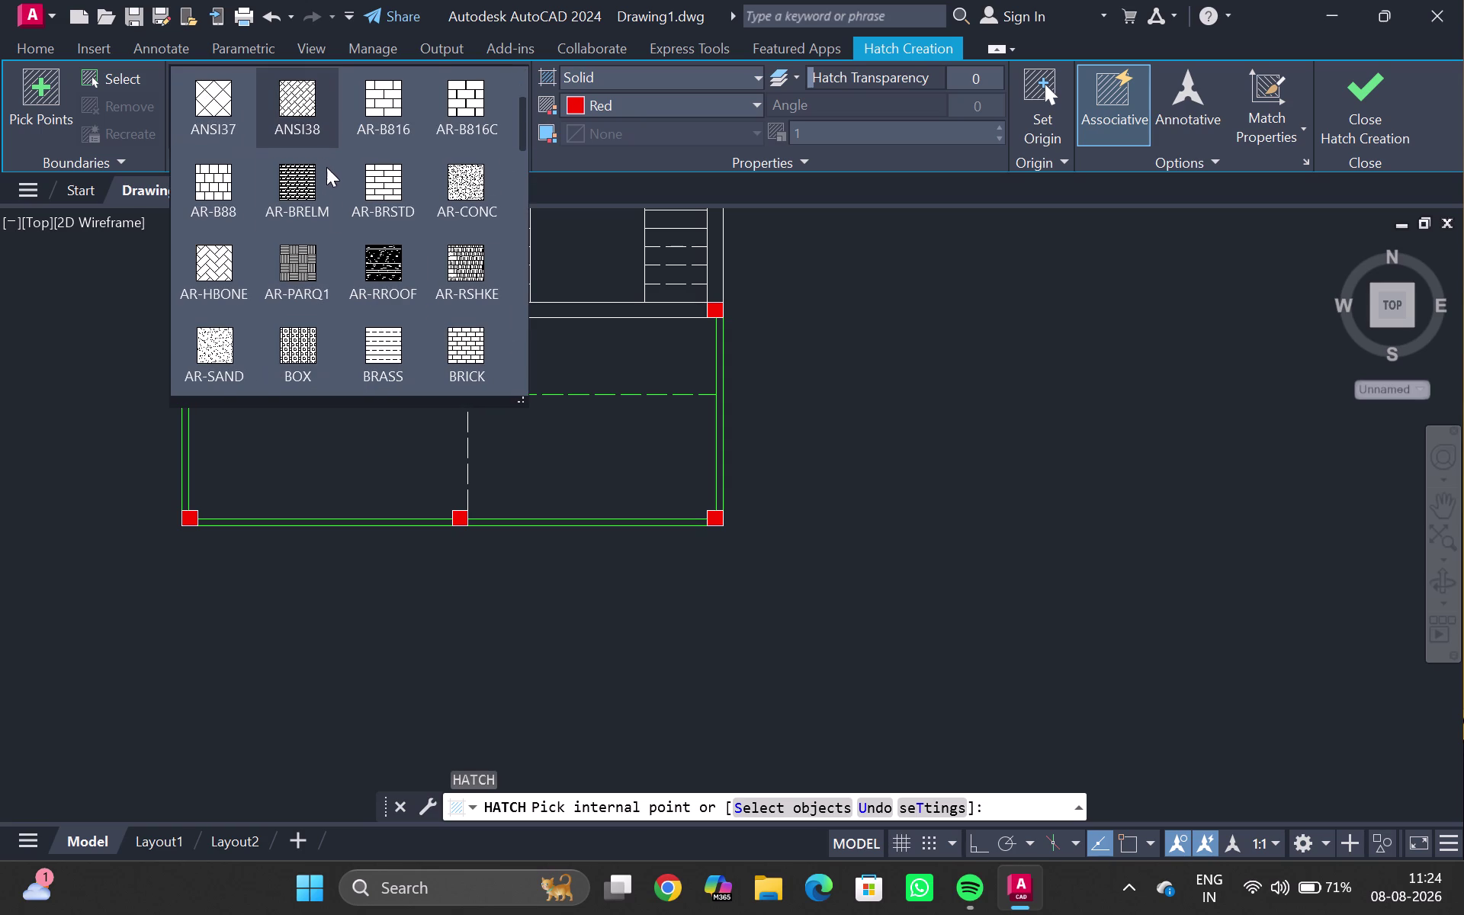
scroll(down, 3)
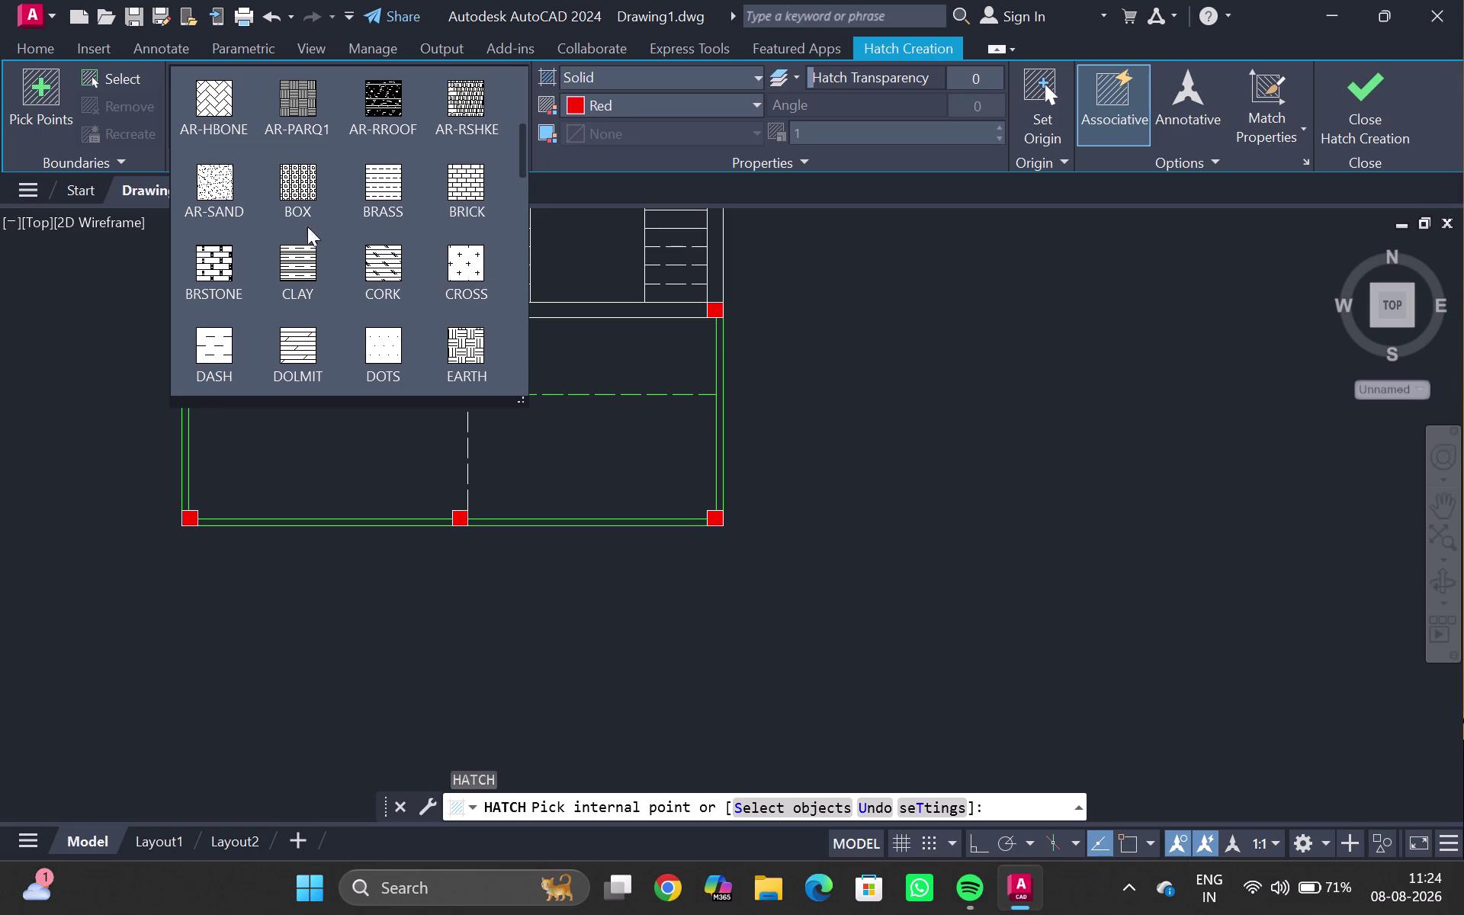
scroll(down, 3)
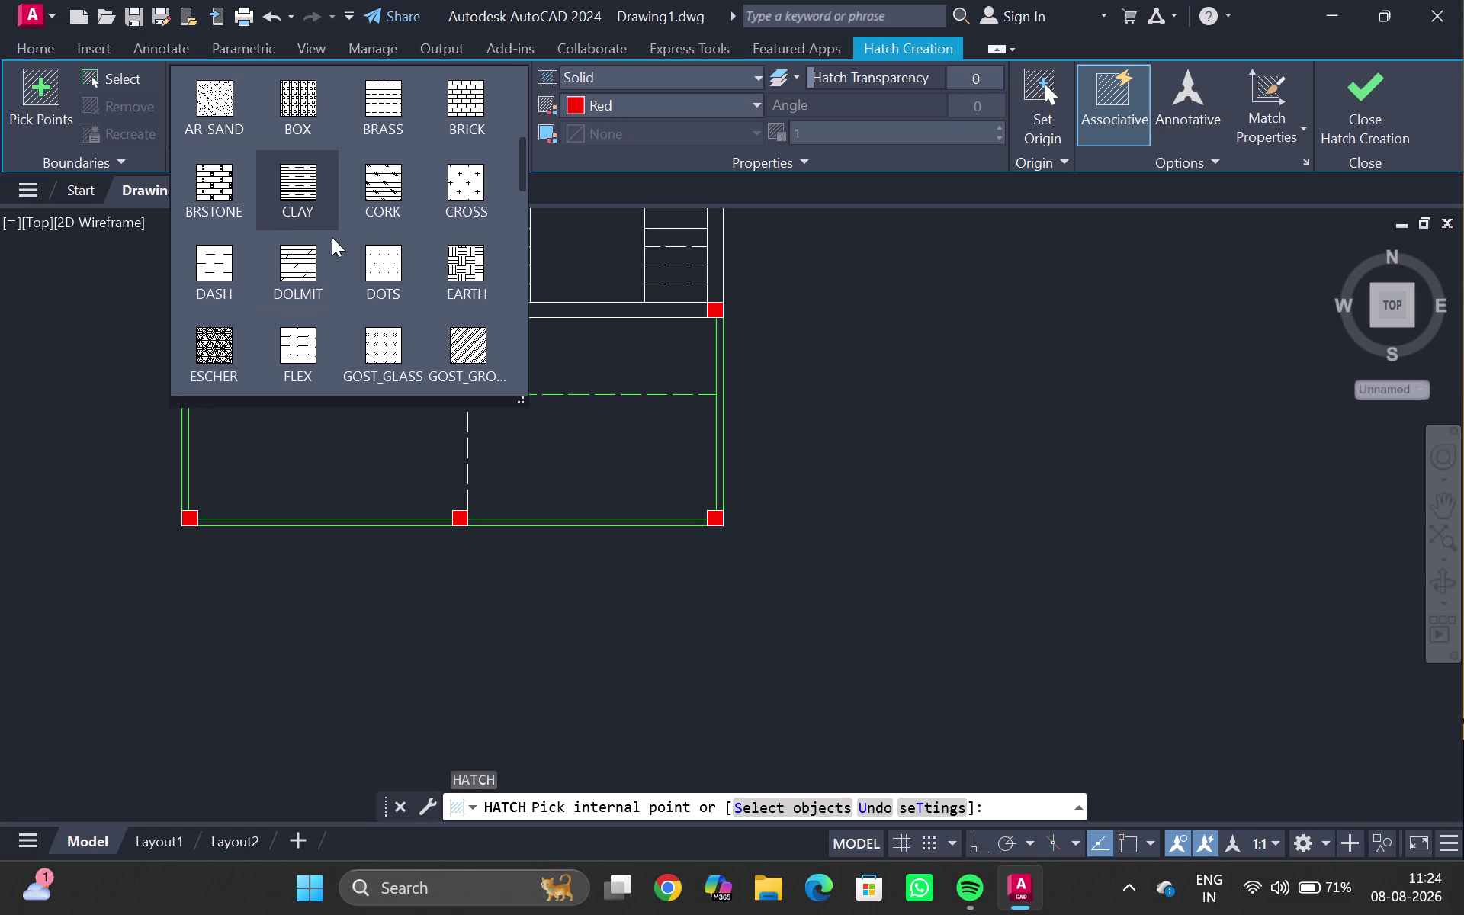
scroll(down, 3)
scroll(down, 3)
scroll(down, 3)
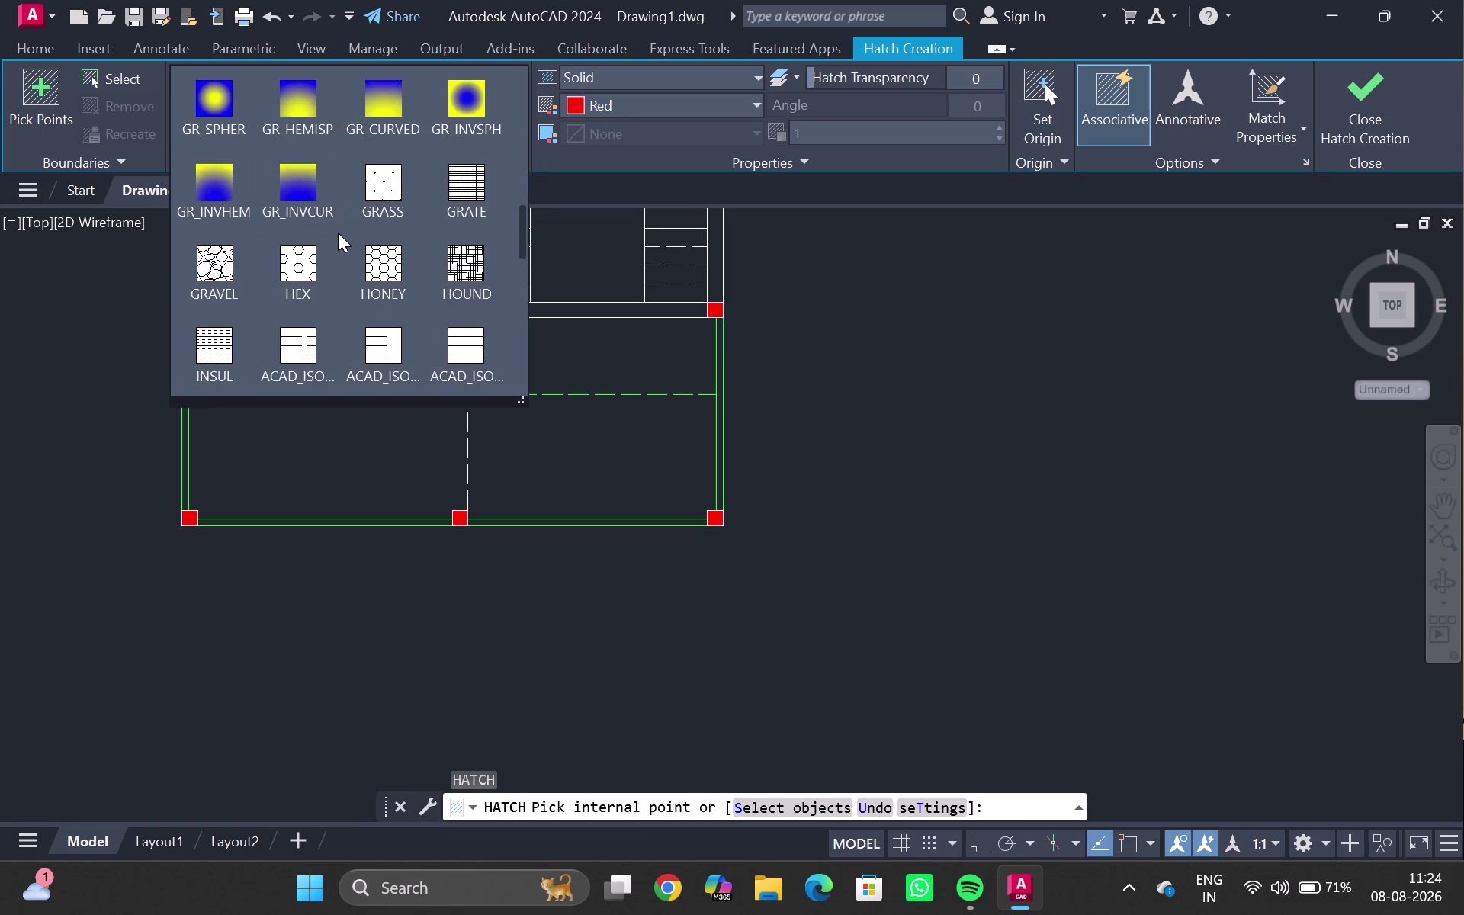
scroll(down, 3)
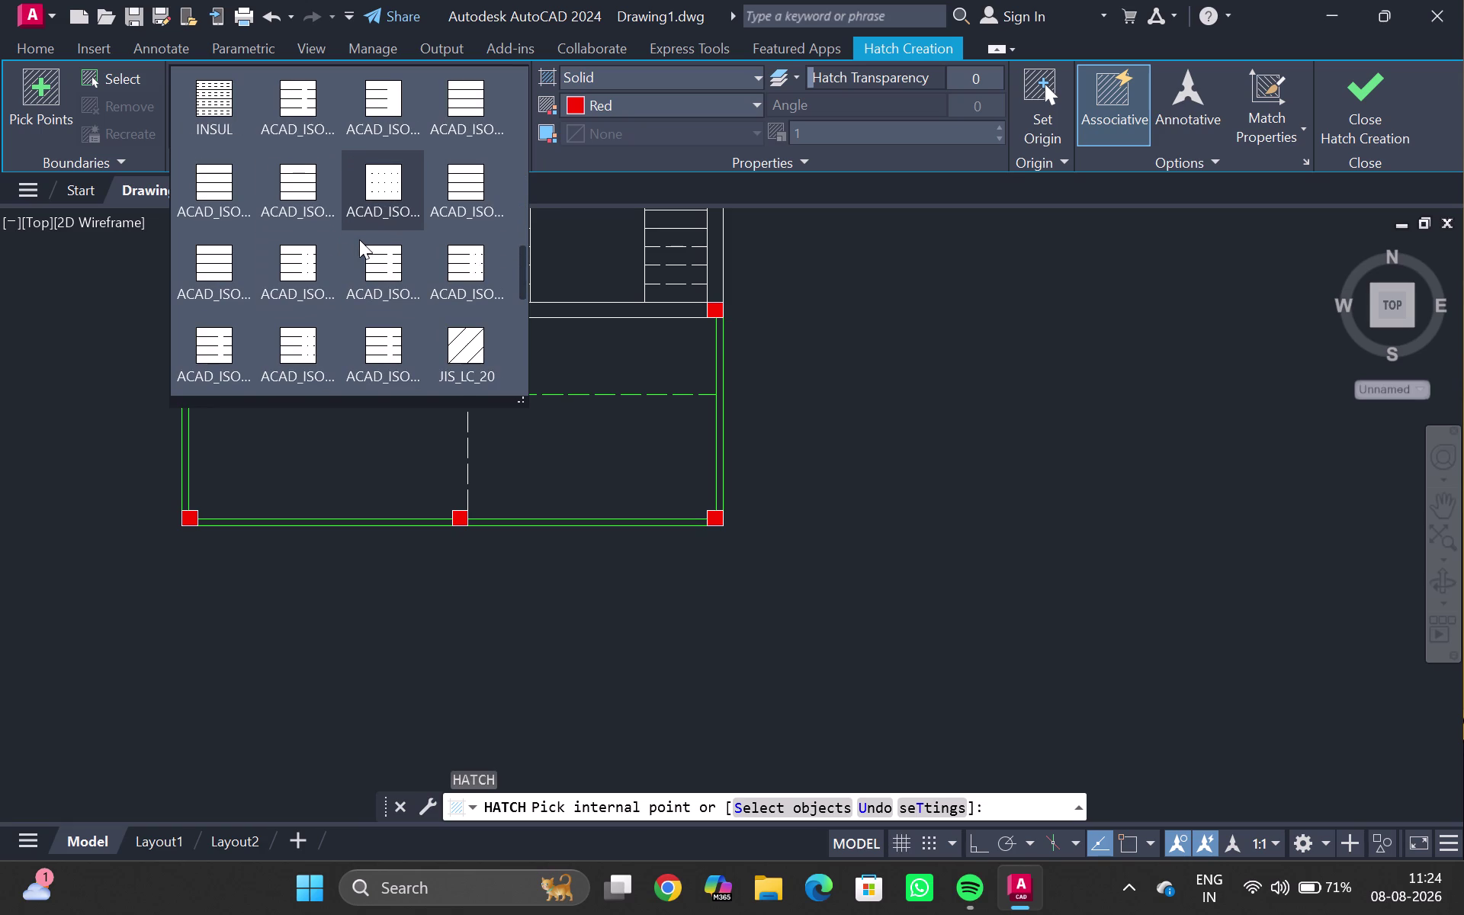
scroll(down, 3)
scroll(down, 3)
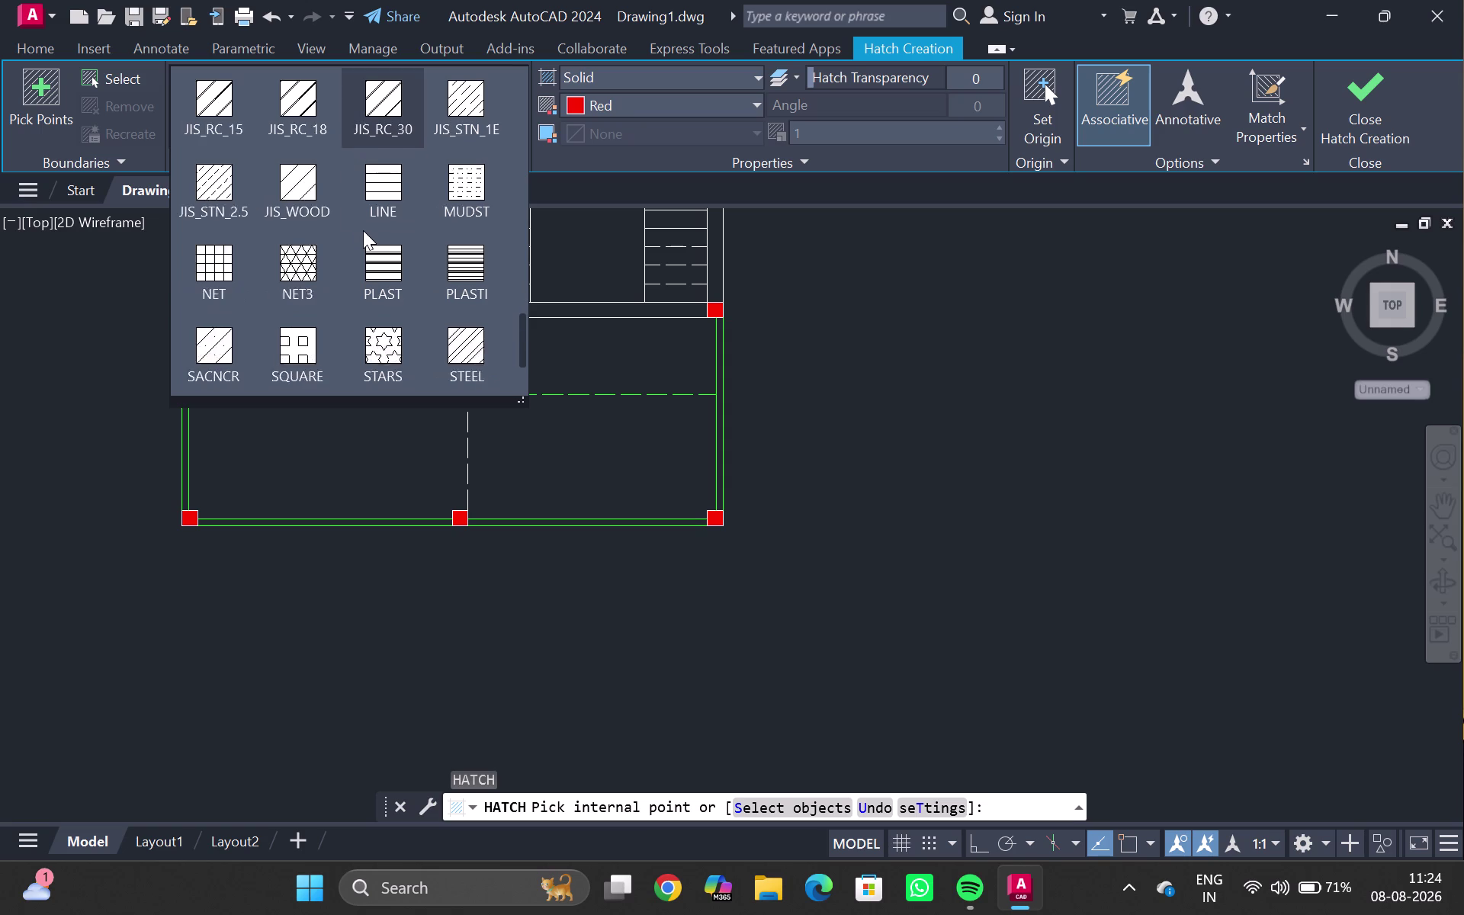
scroll(down, 3)
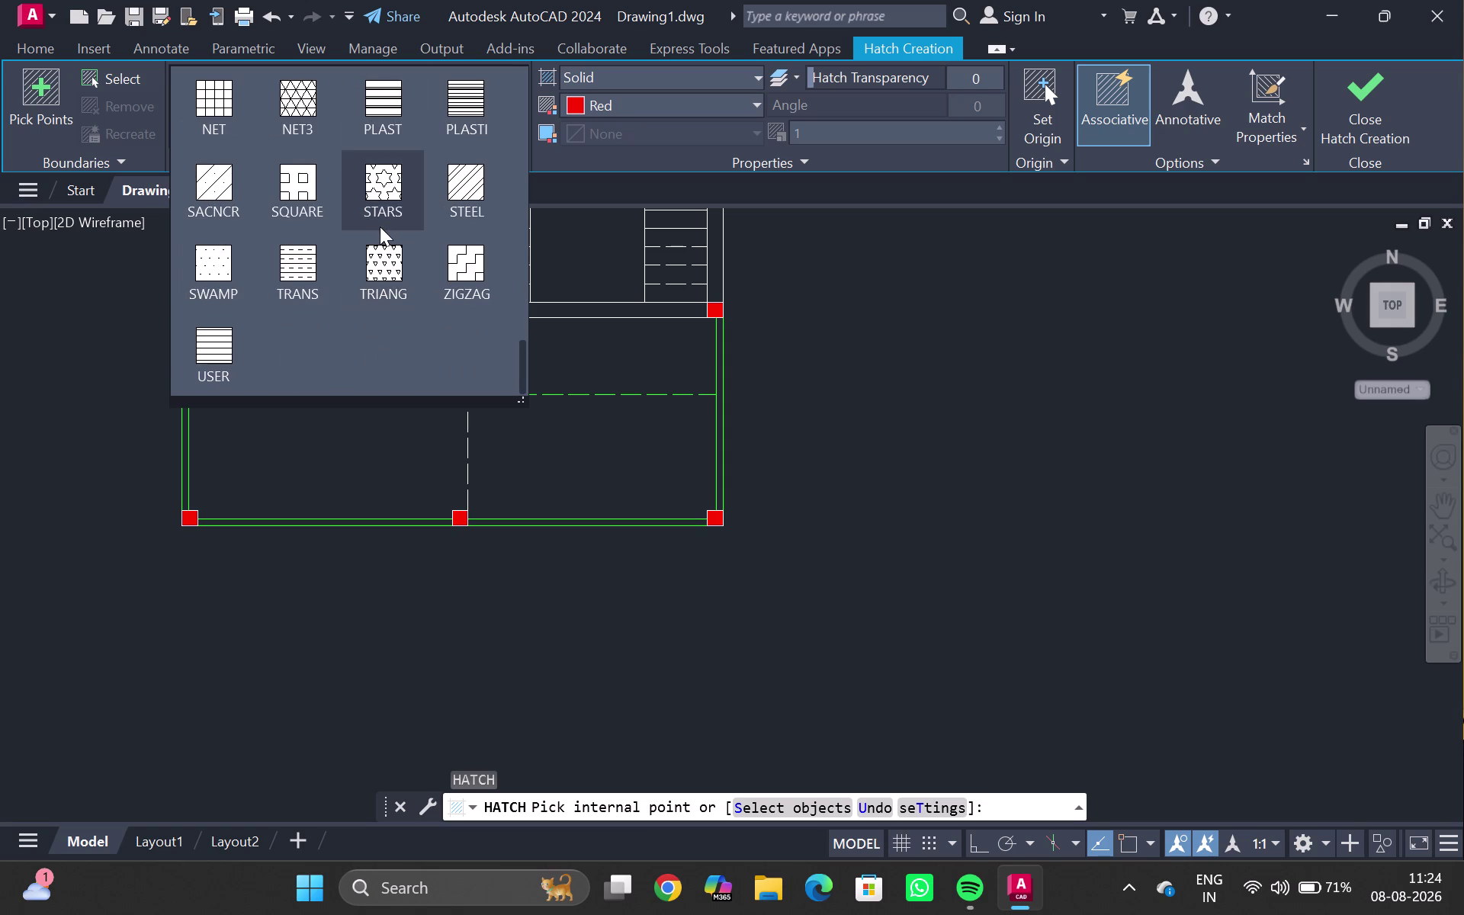
scroll(up, 3)
scroll(up, 3)
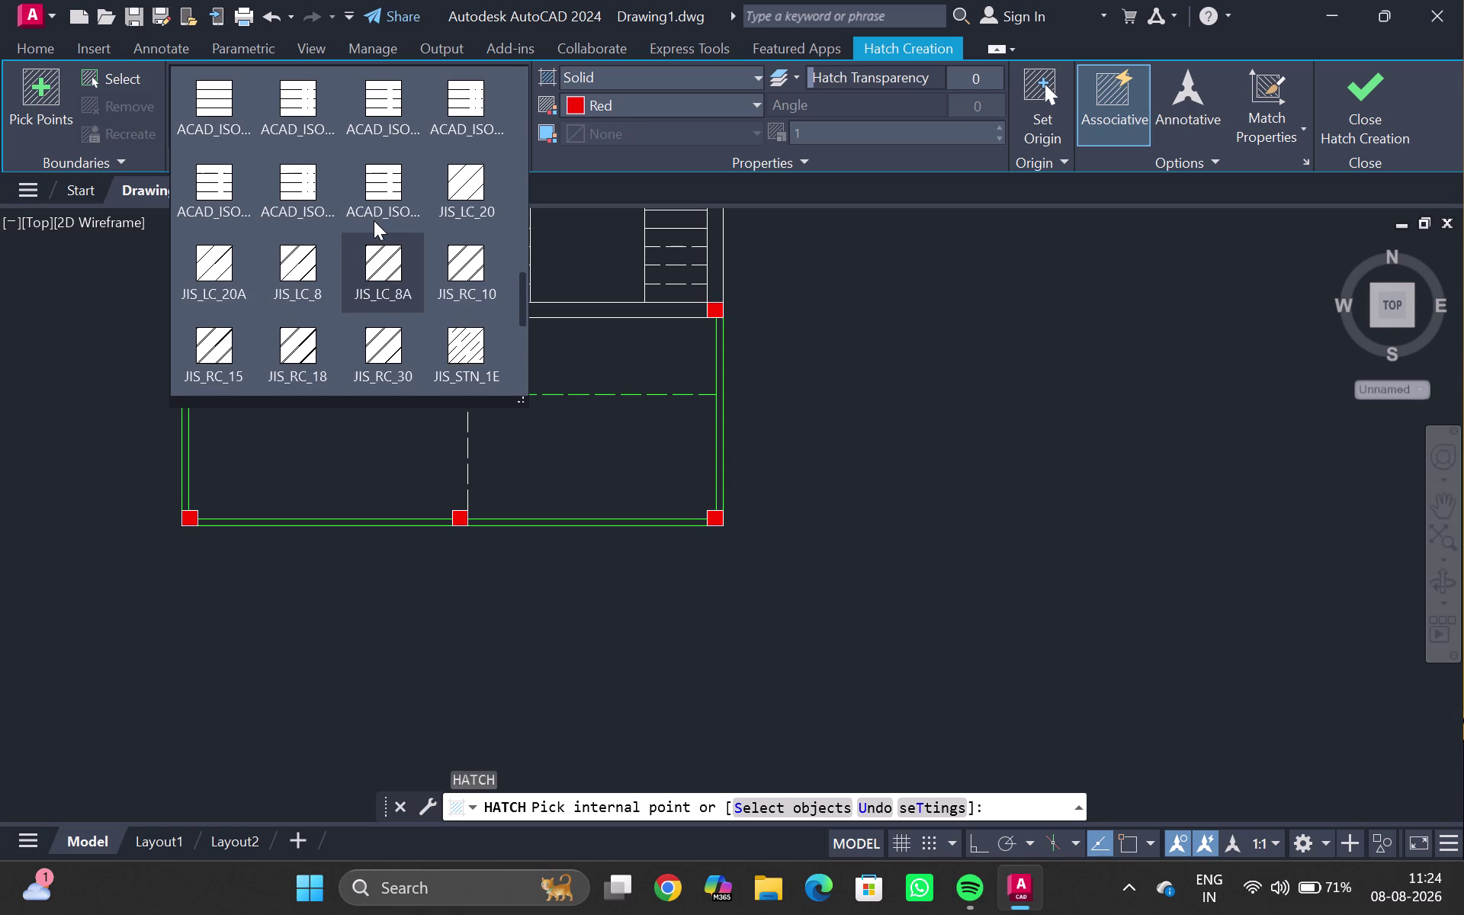
scroll(up, 3)
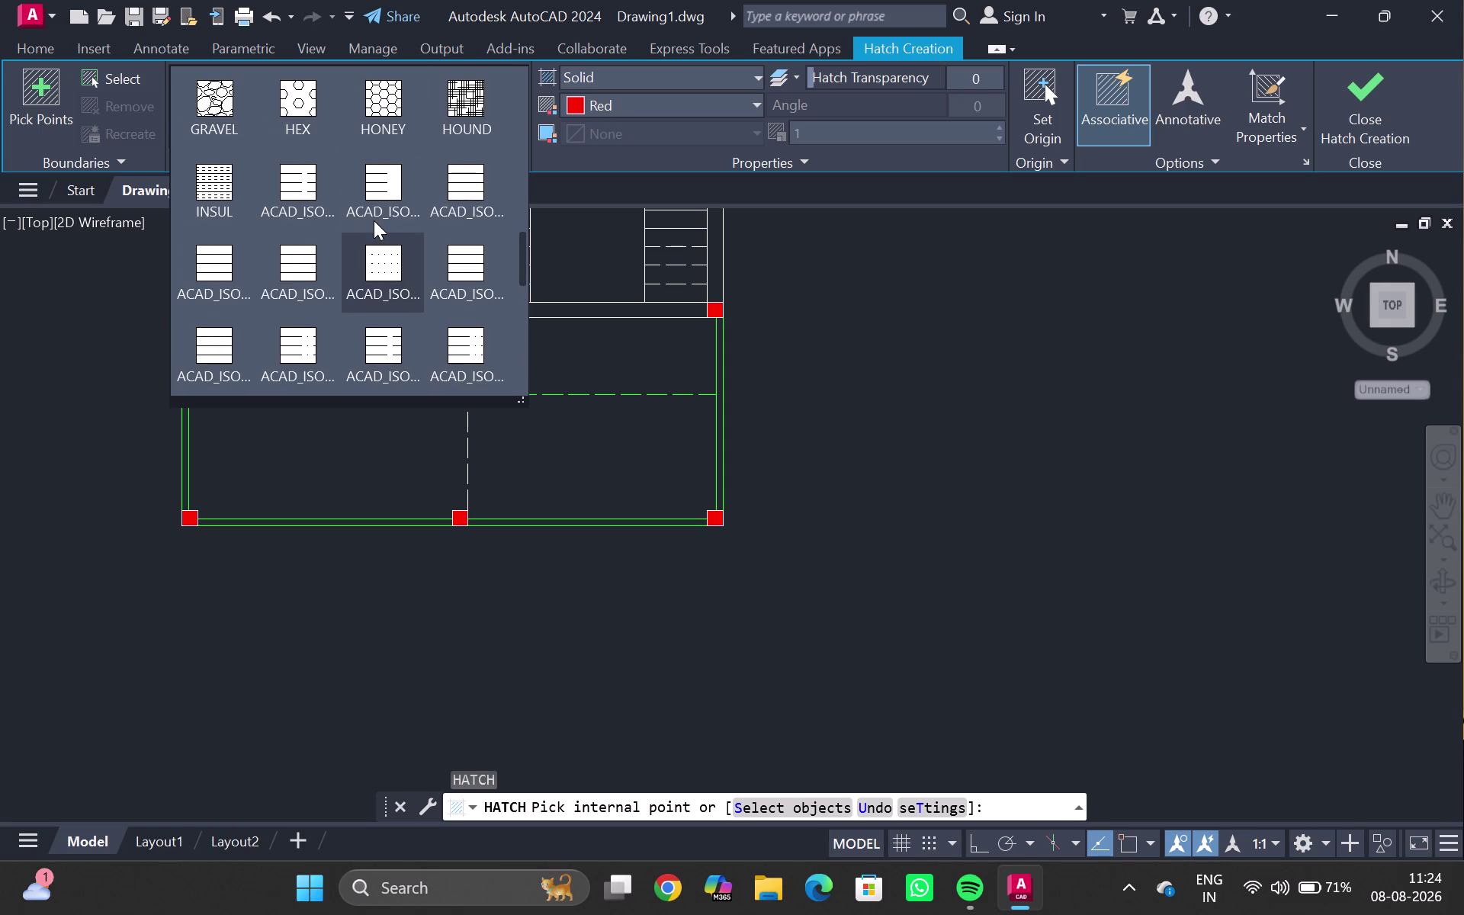
scroll(up, 3)
scroll(up, 3)
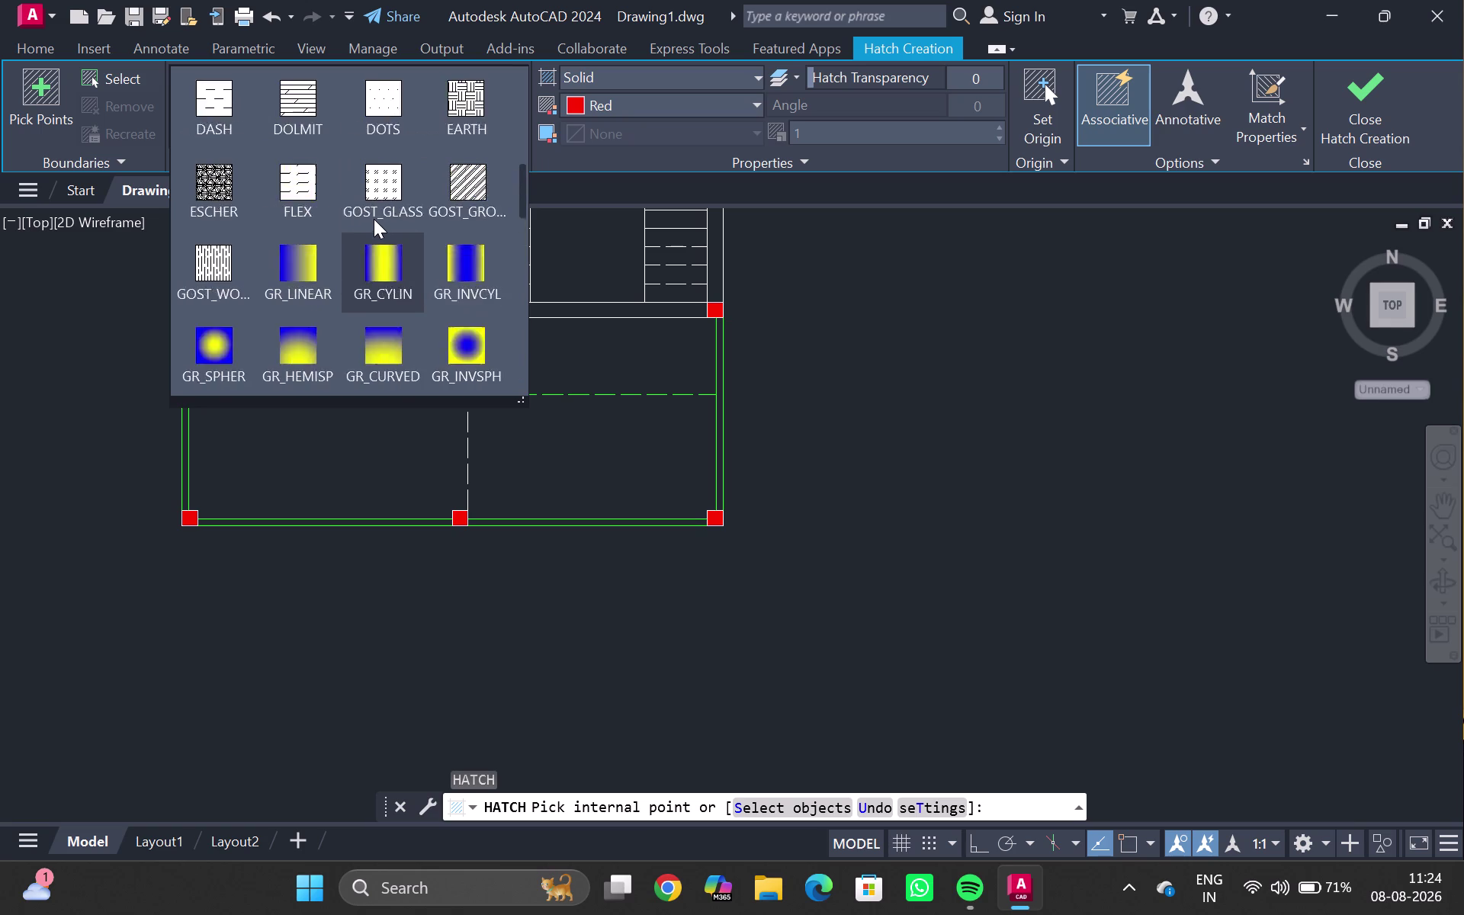
scroll(up, 3)
scroll(up, 3)
scroll(up, 3)
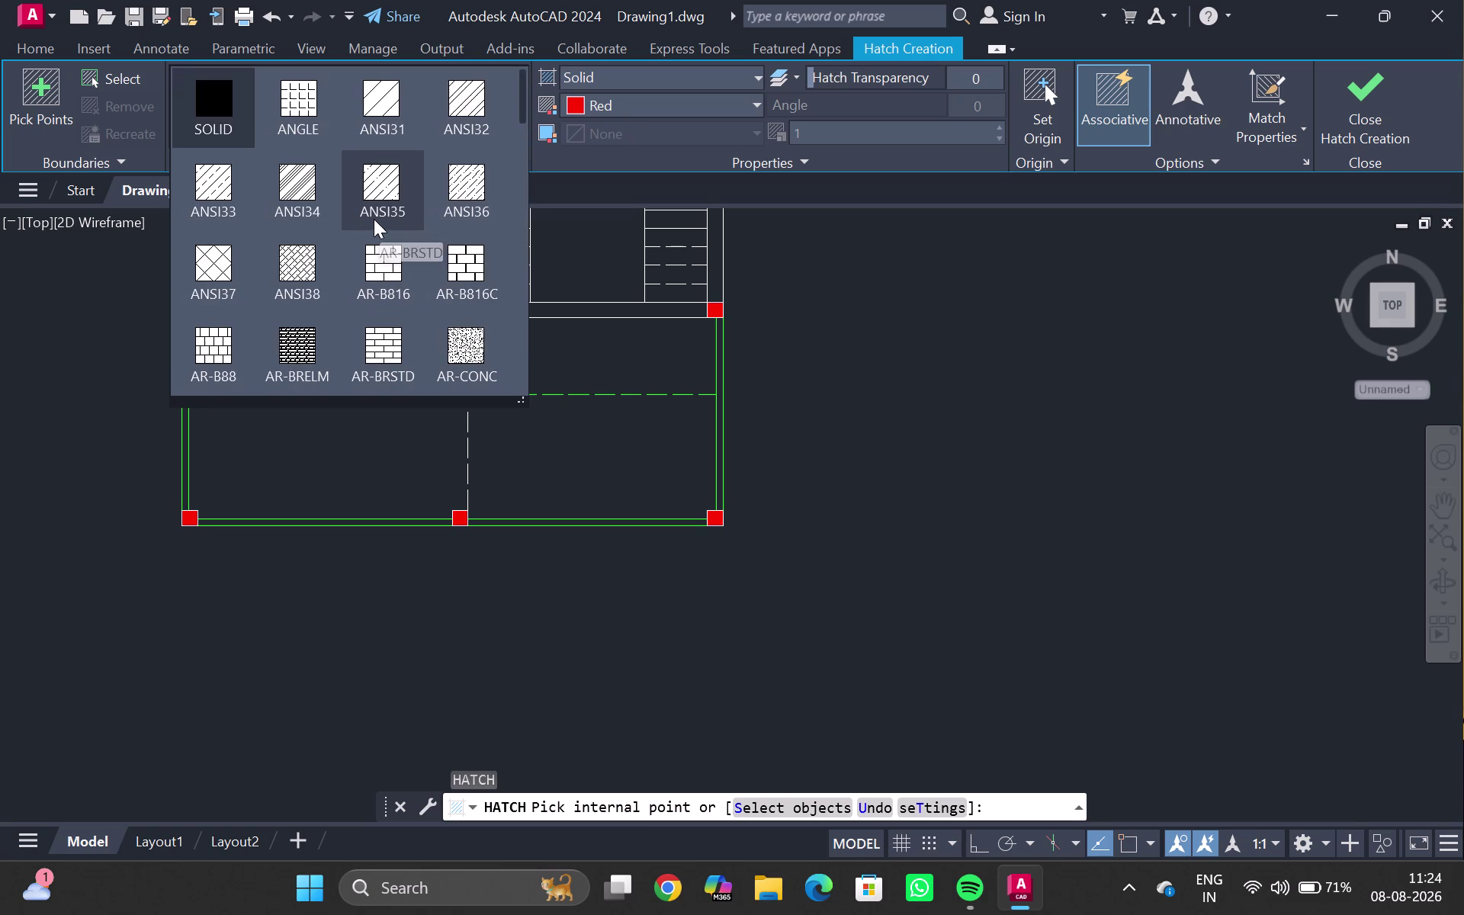
scroll(up, 3)
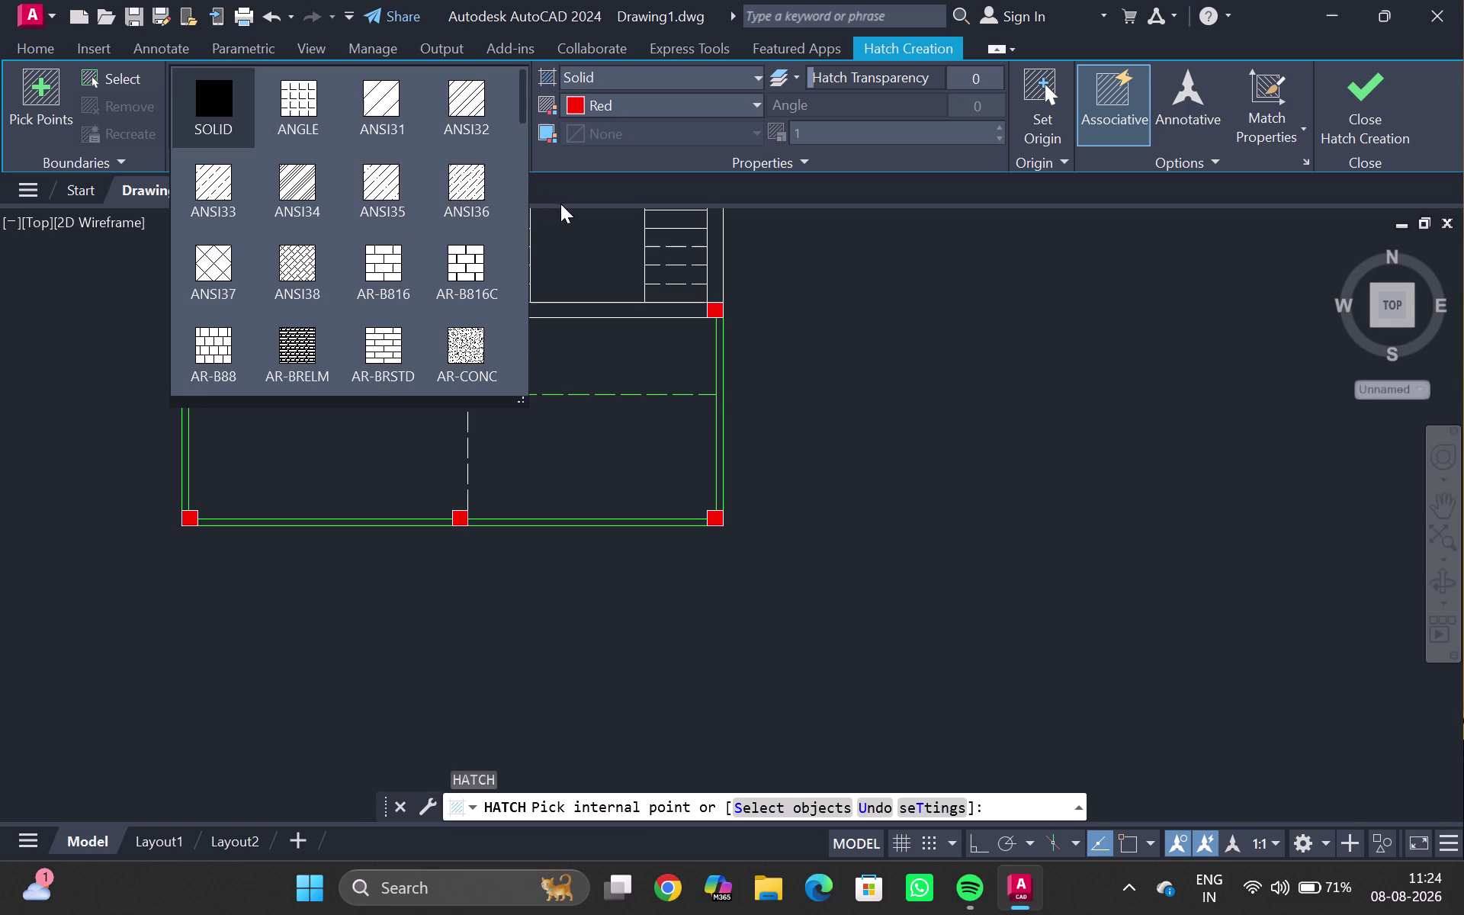
key(Escape)
scroll(down, 3)
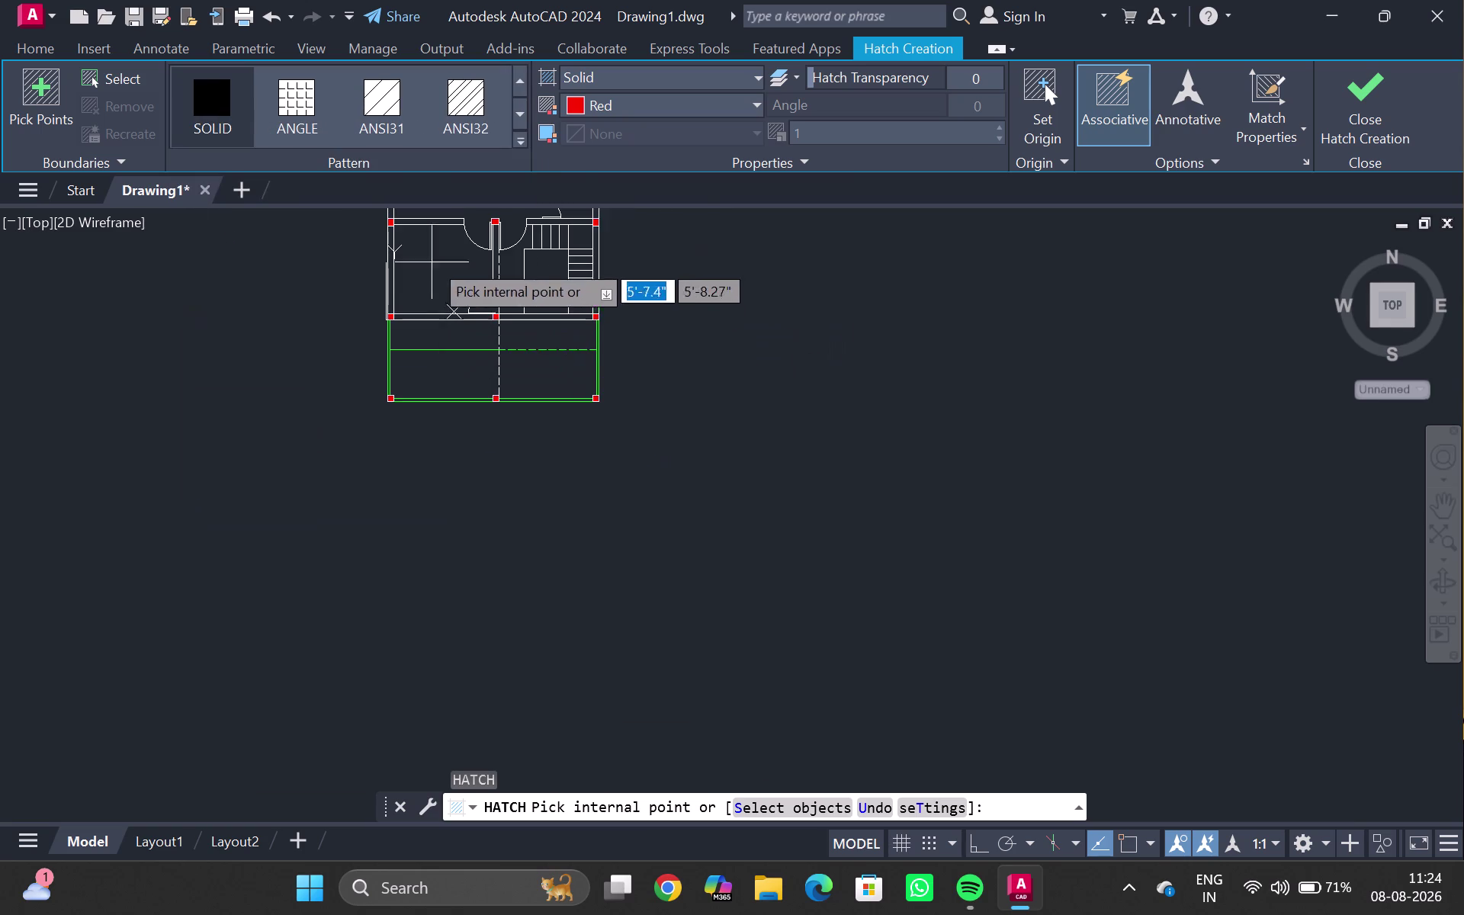
middle_drag(428, 253, 251, 626)
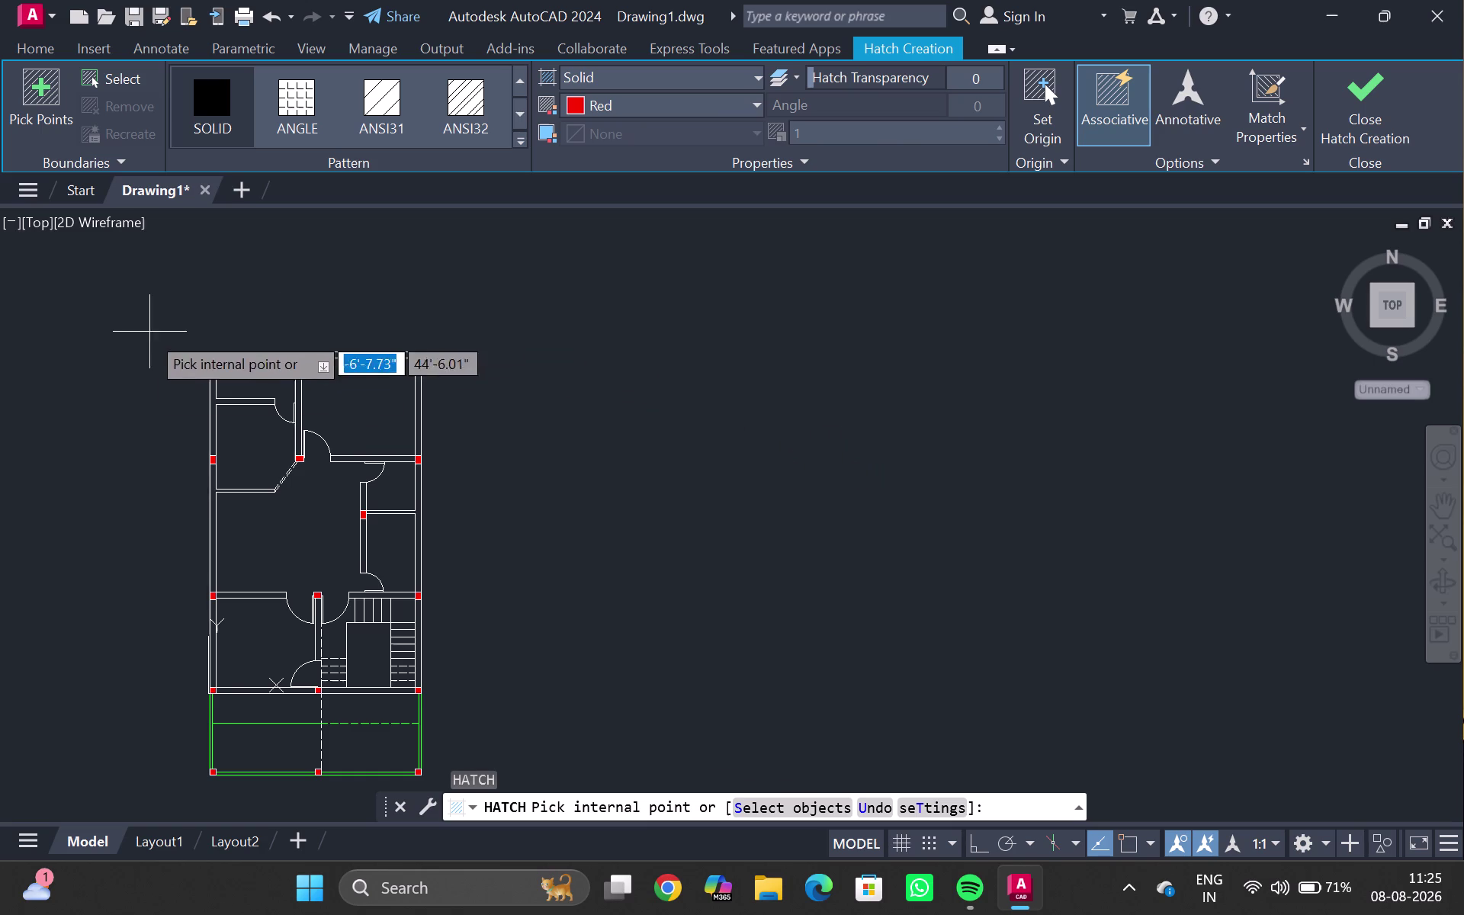
scroll(up, 3)
middle_drag(251, 430, 249, 481)
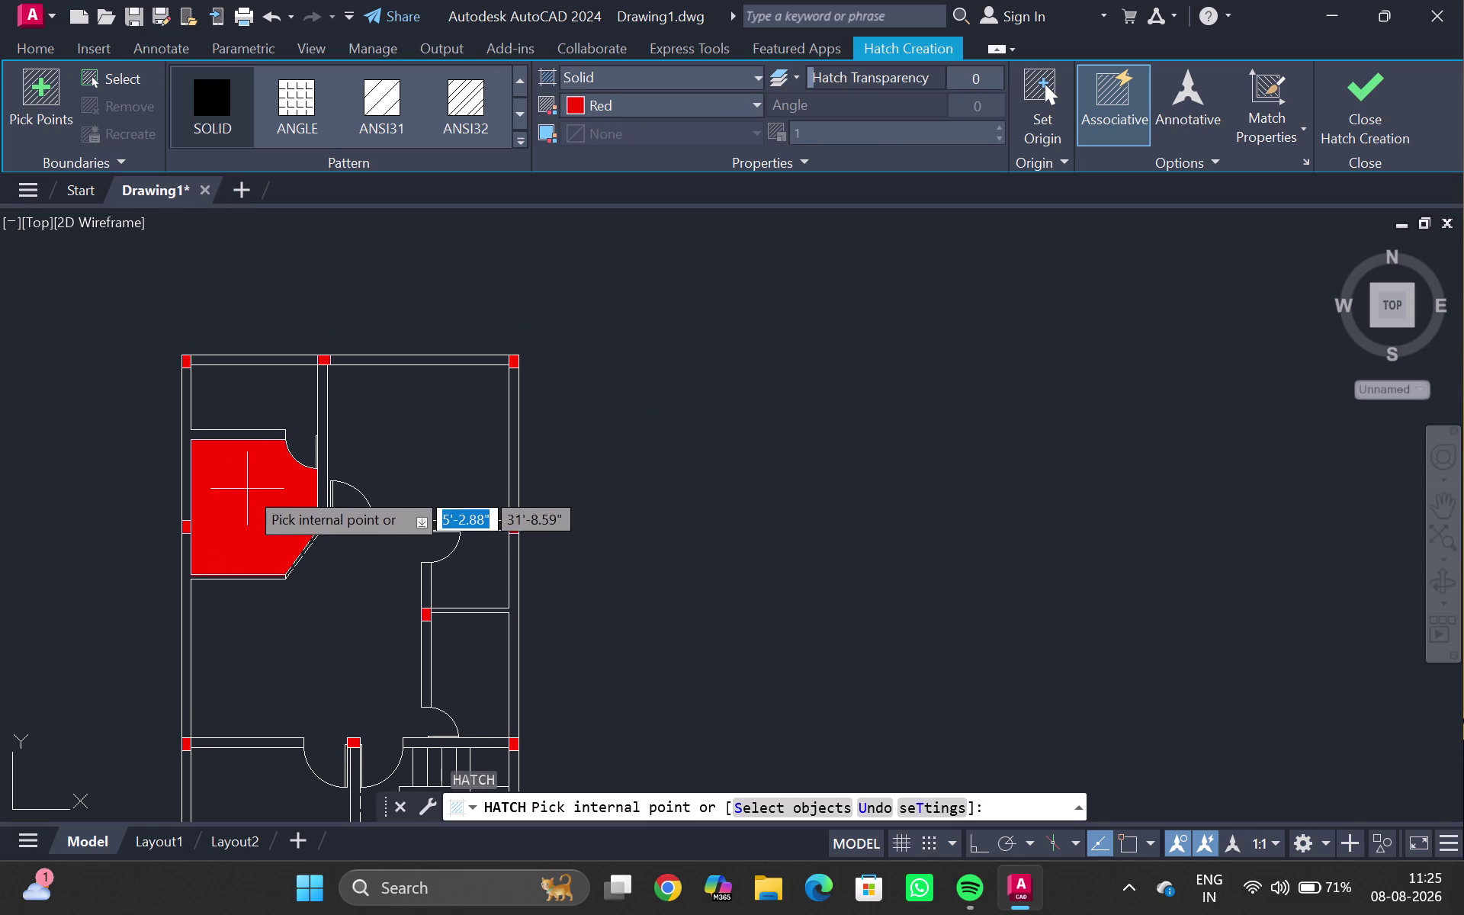
key(Escape)
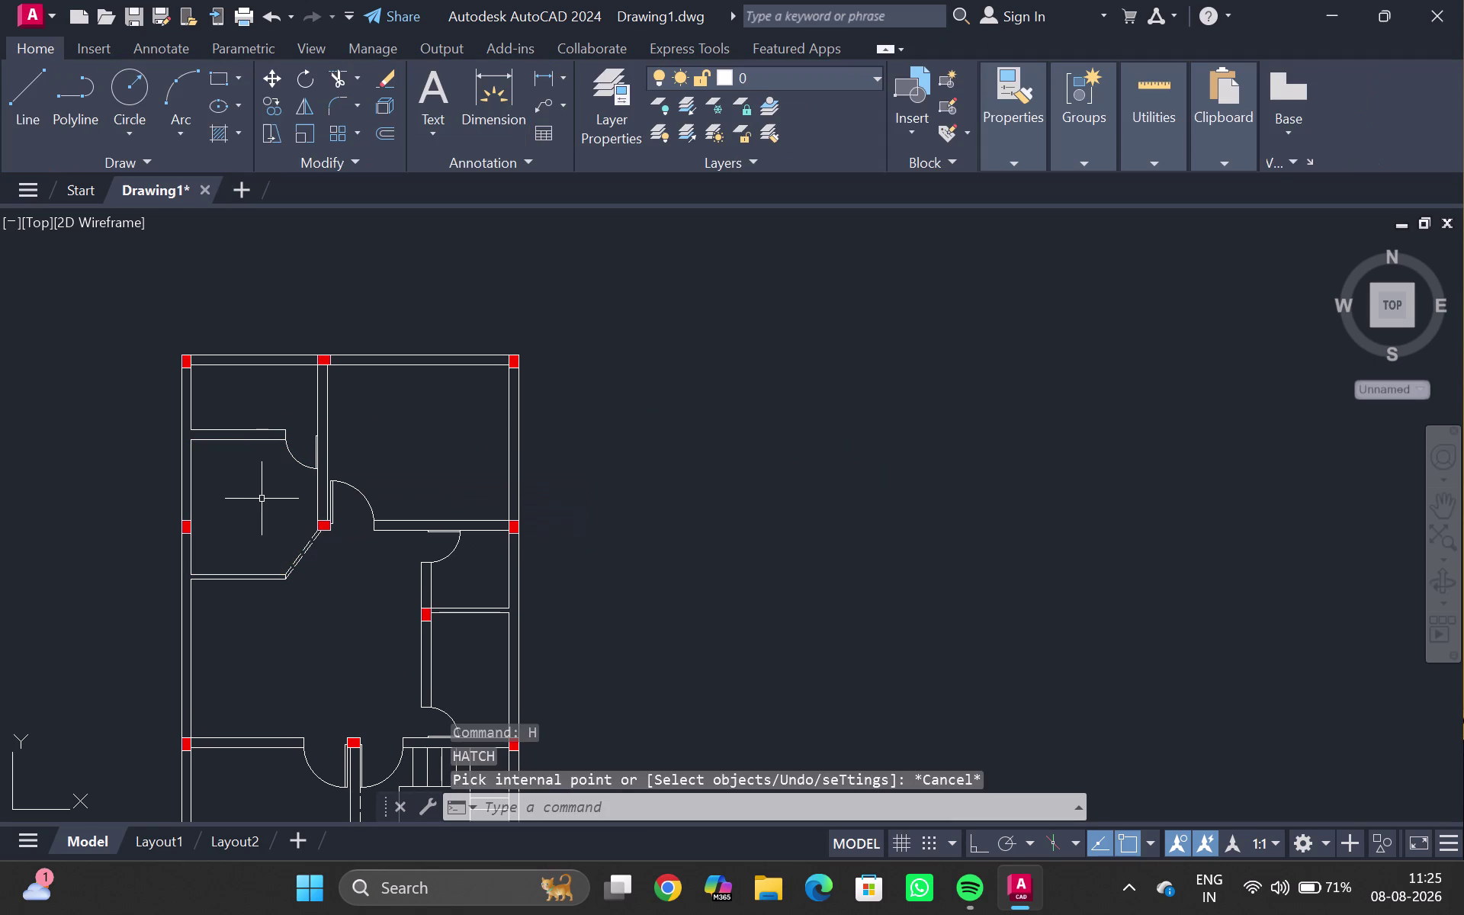
key(Escape)
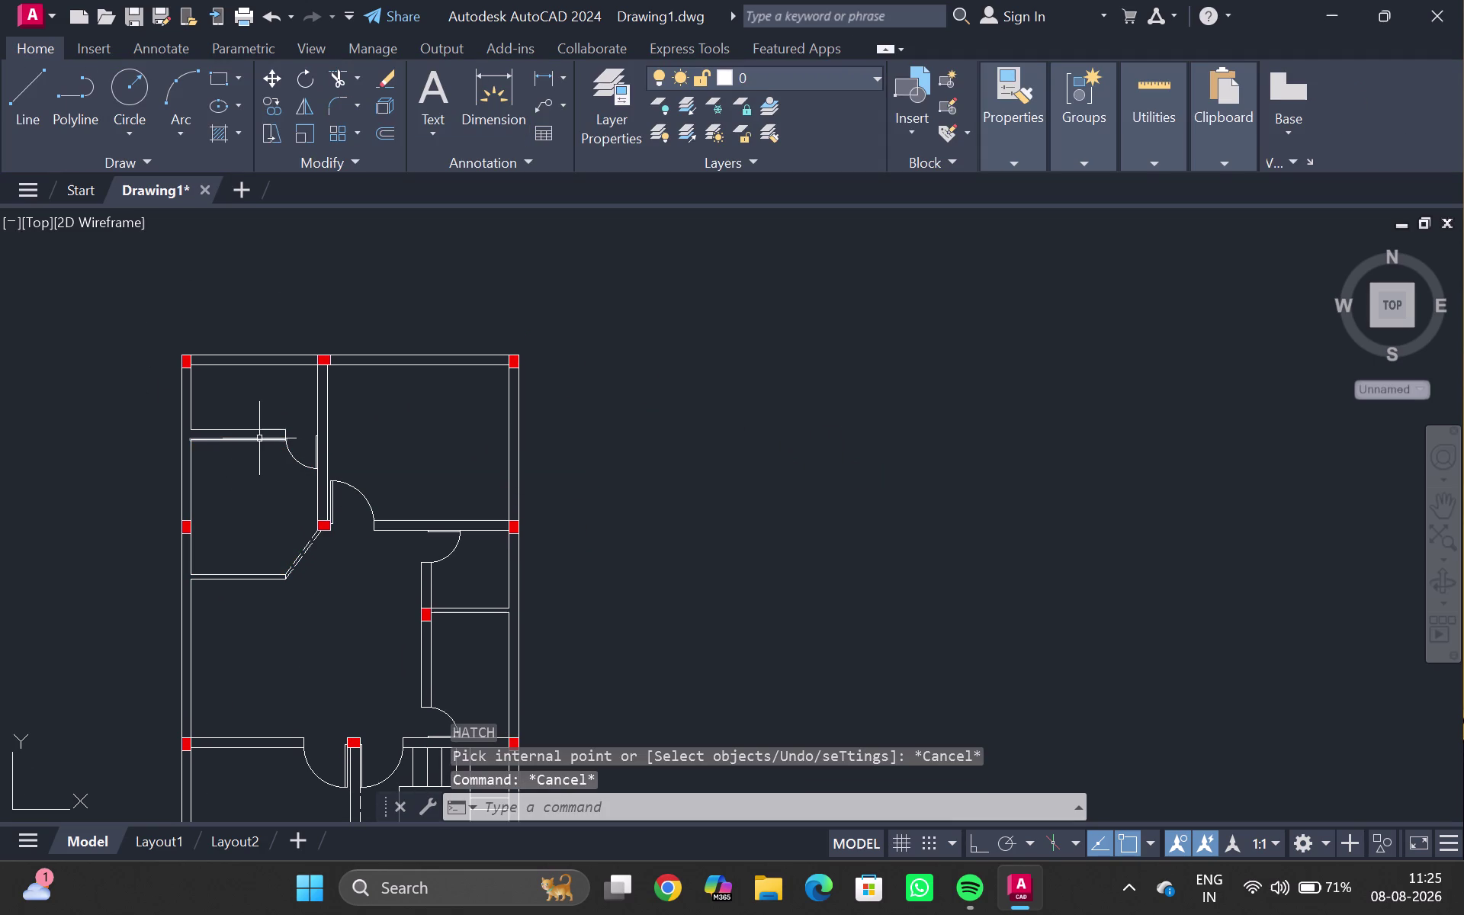
Offset the short wall line and the room's left wall line 2' inward.
click(259, 441)
key(o)
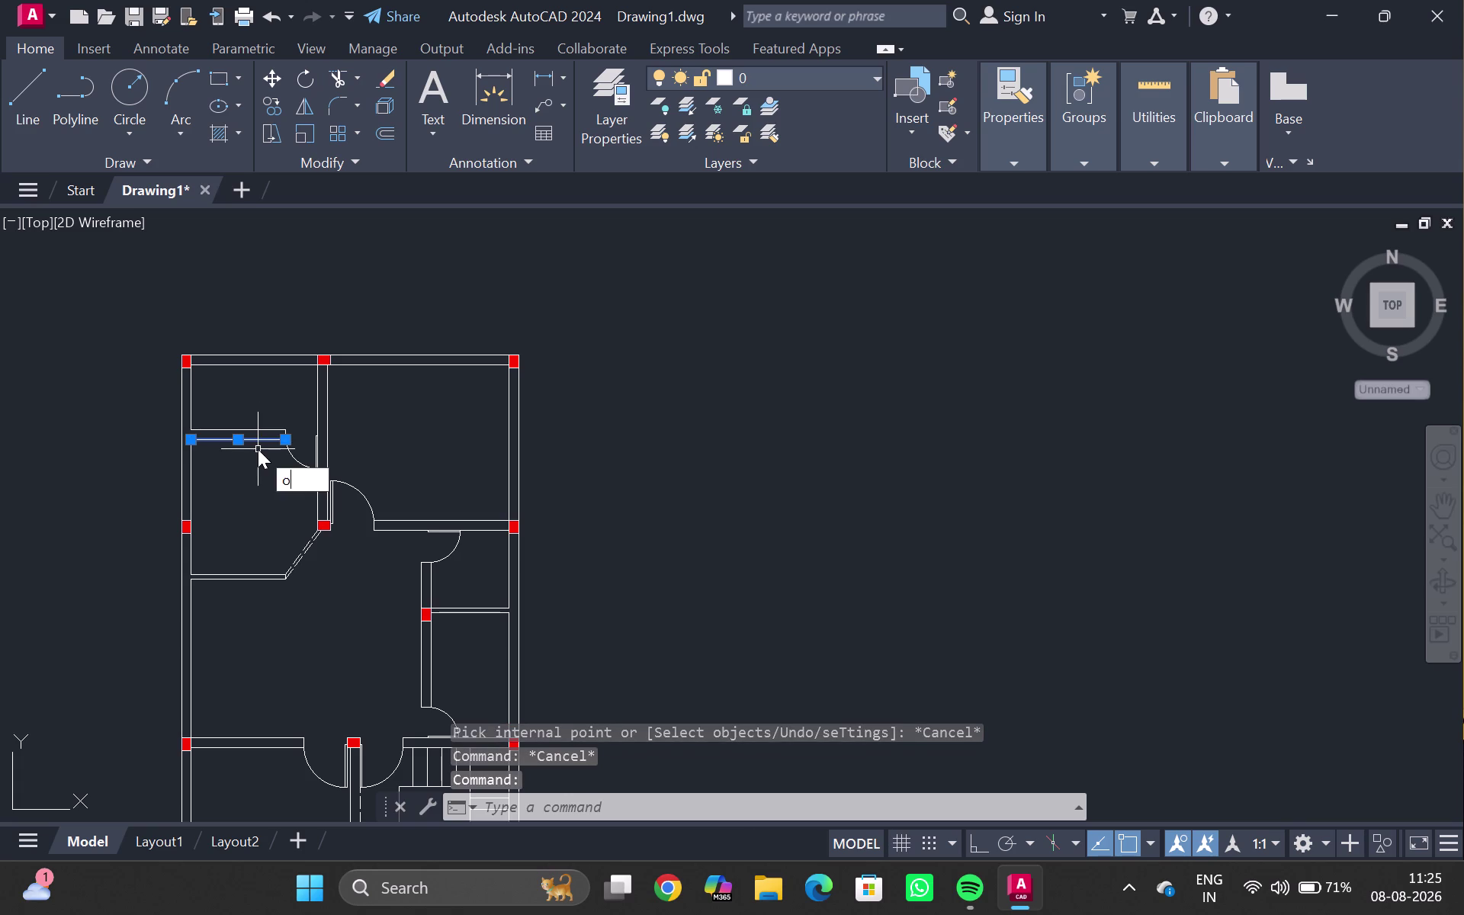
key(Return)
text(2')
key(Return)
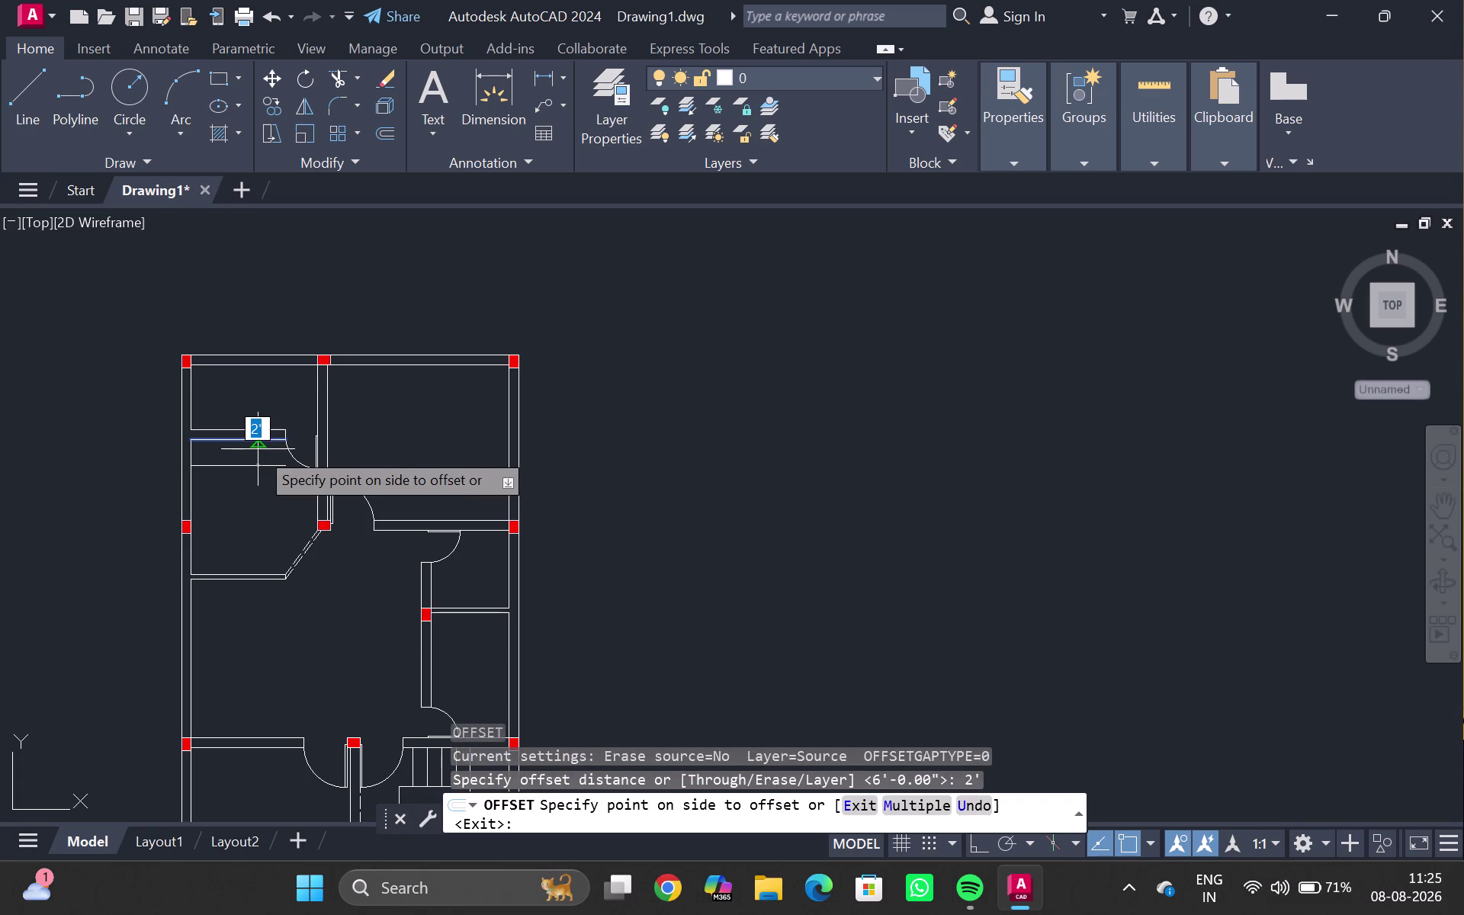
click(251, 493)
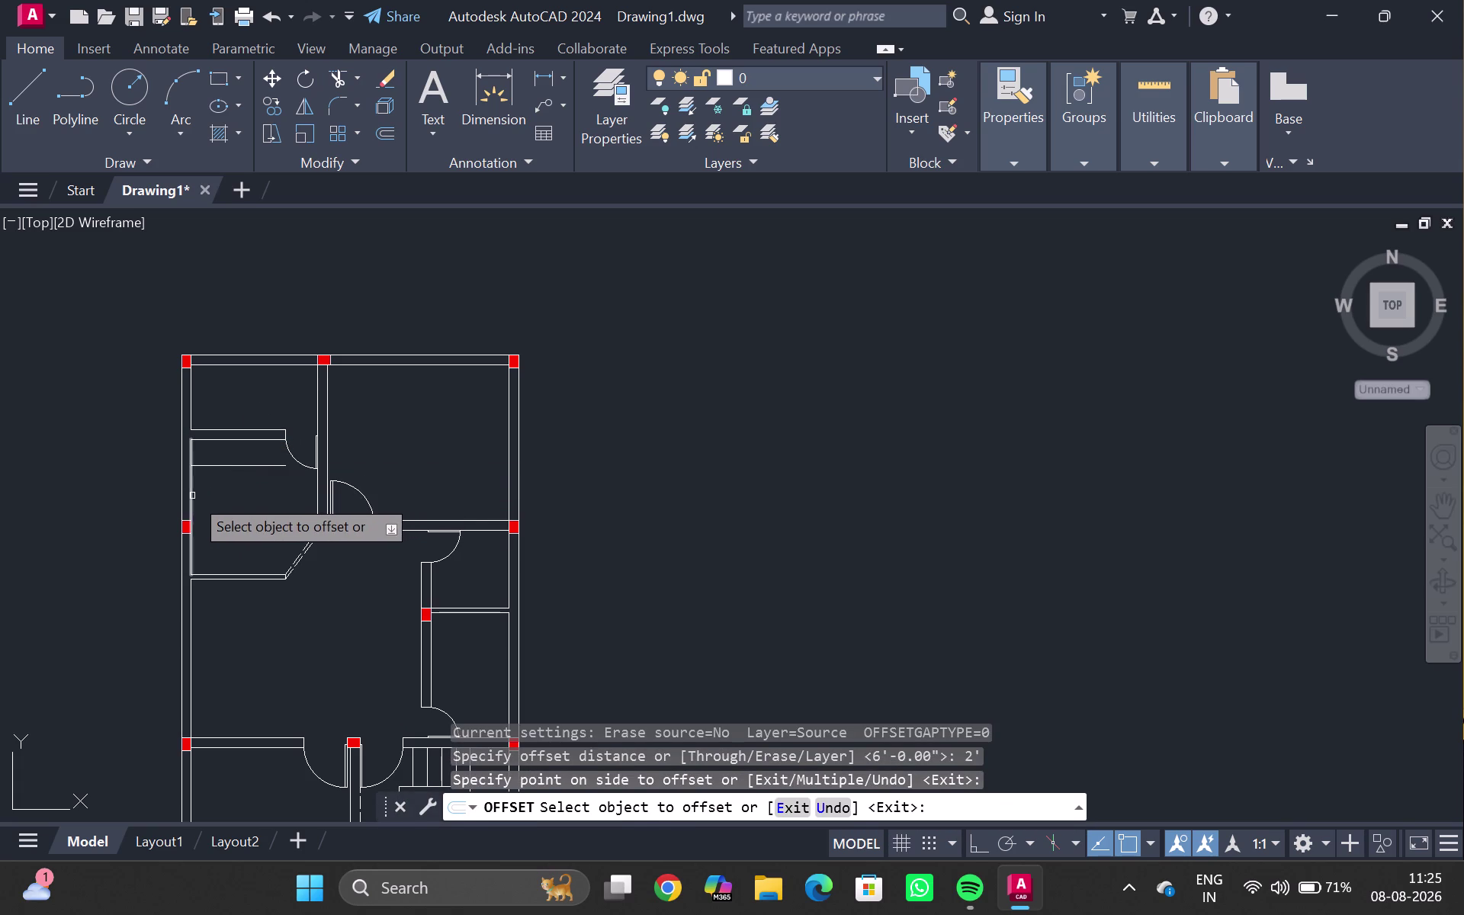
click(192, 495)
click(254, 496)
key(Escape)
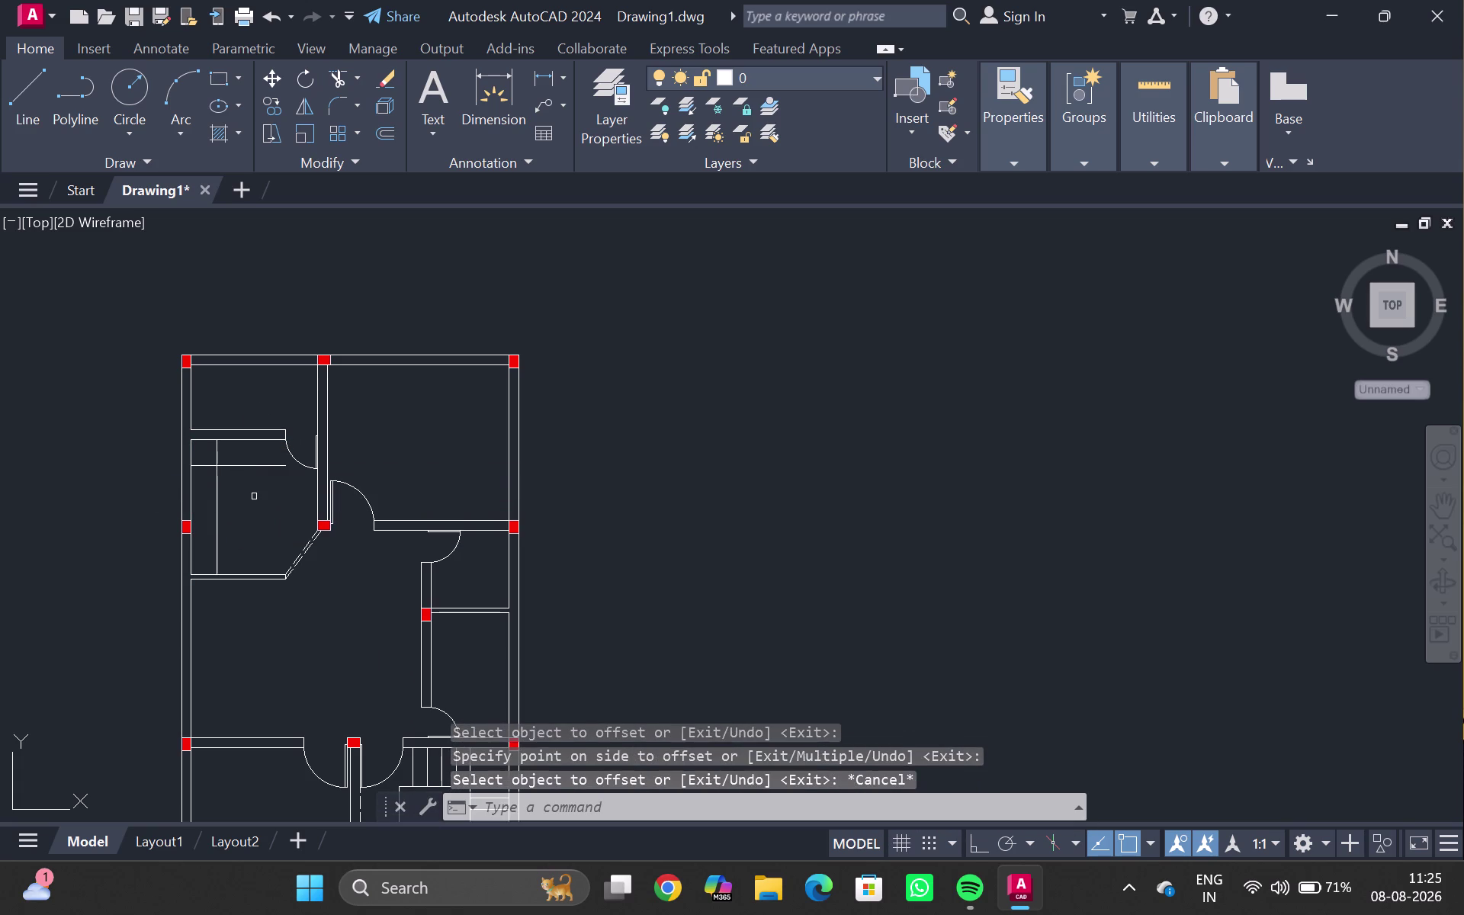
Trim the crossing corner of the new offset lines into an L shape.
text(tr)
key(Return)
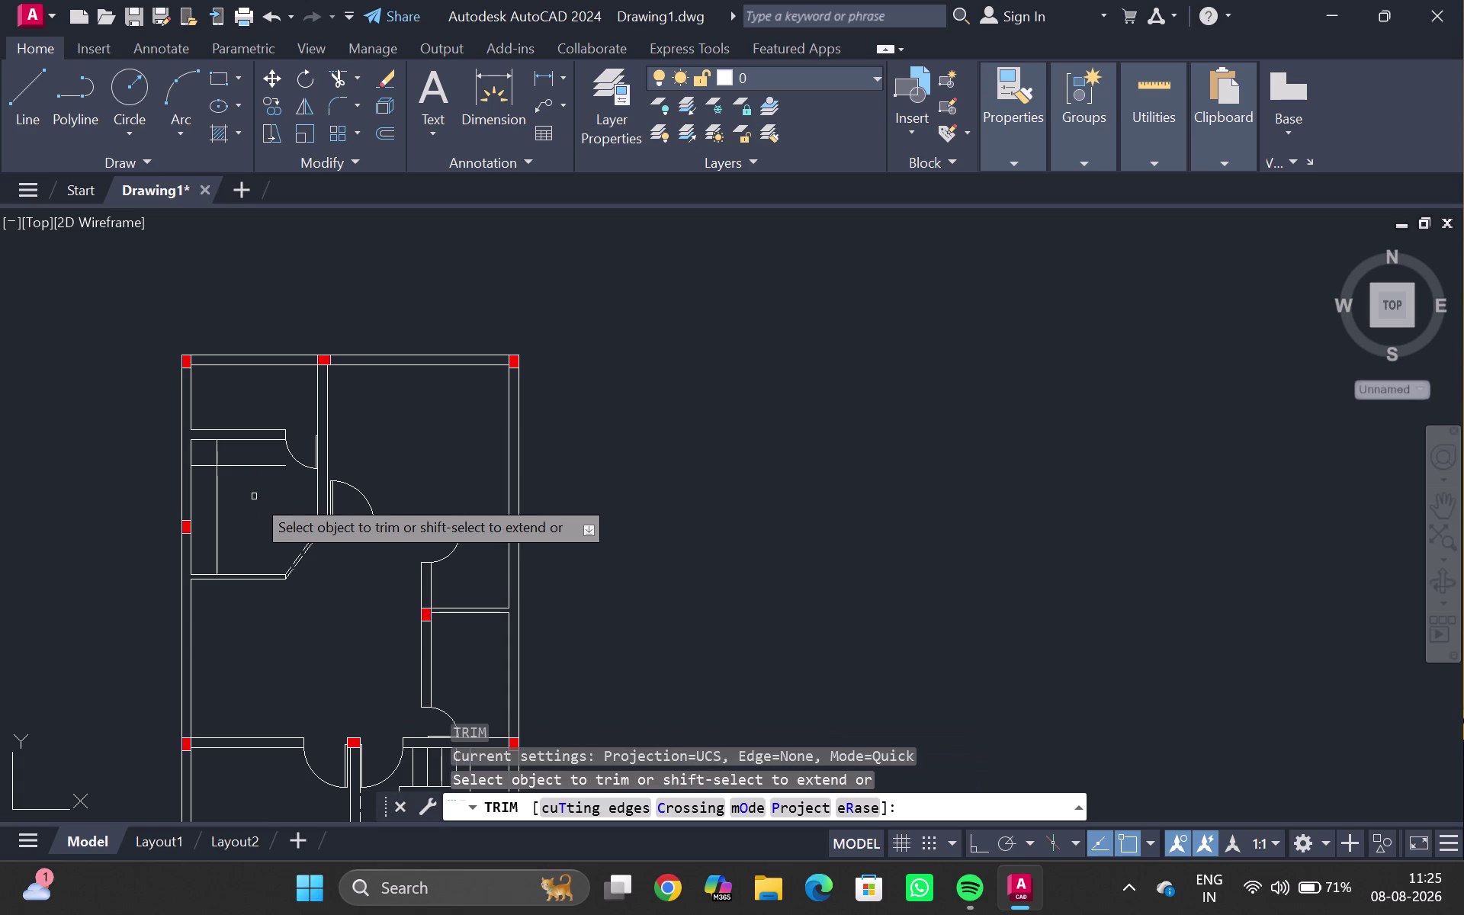
scroll(up, 3)
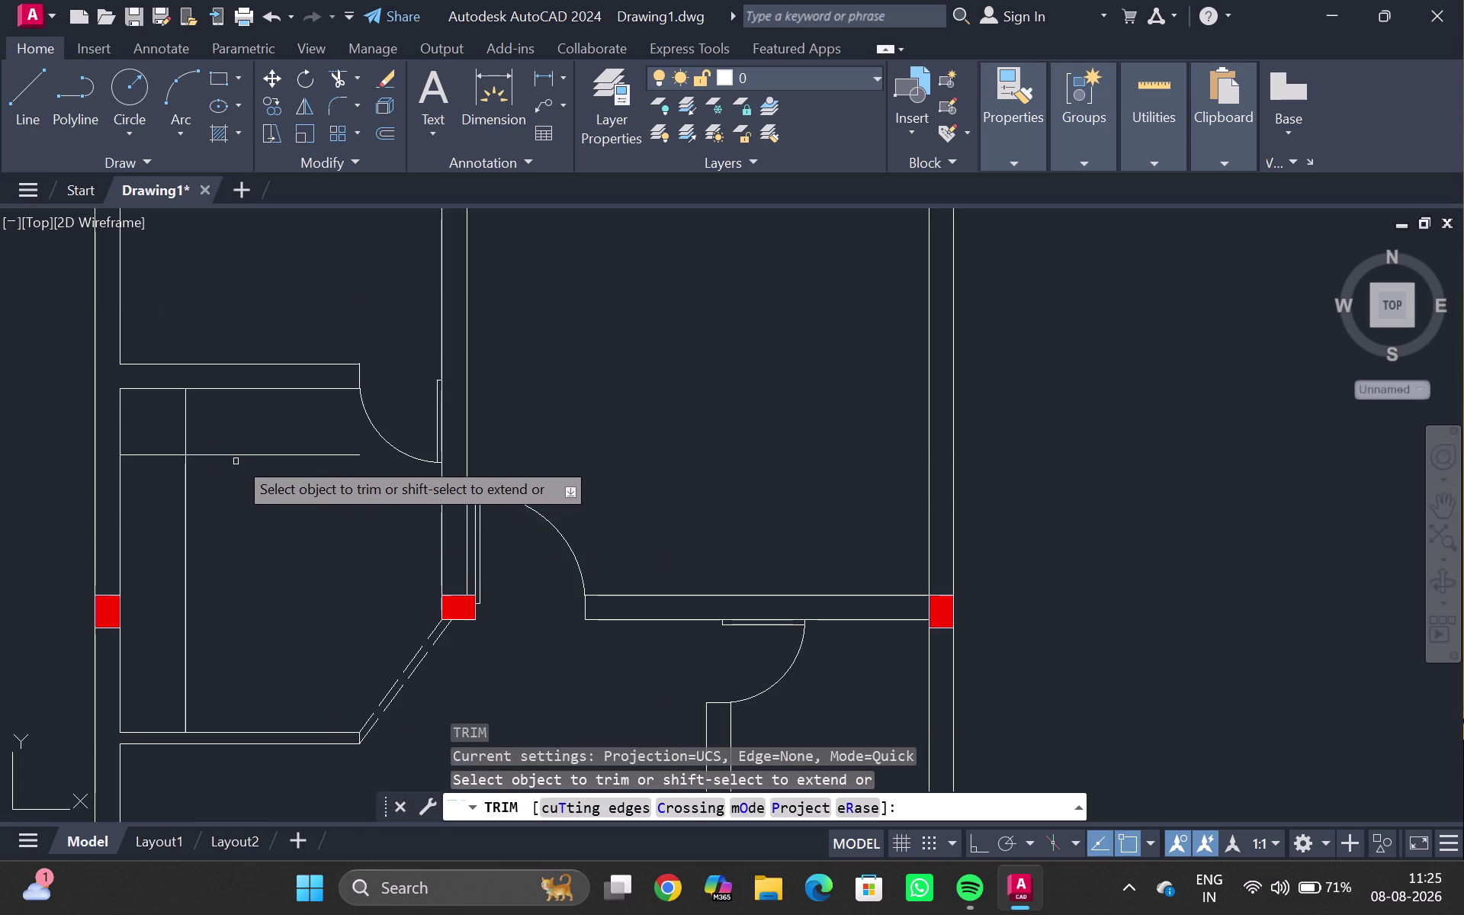
drag(211, 426, 138, 470)
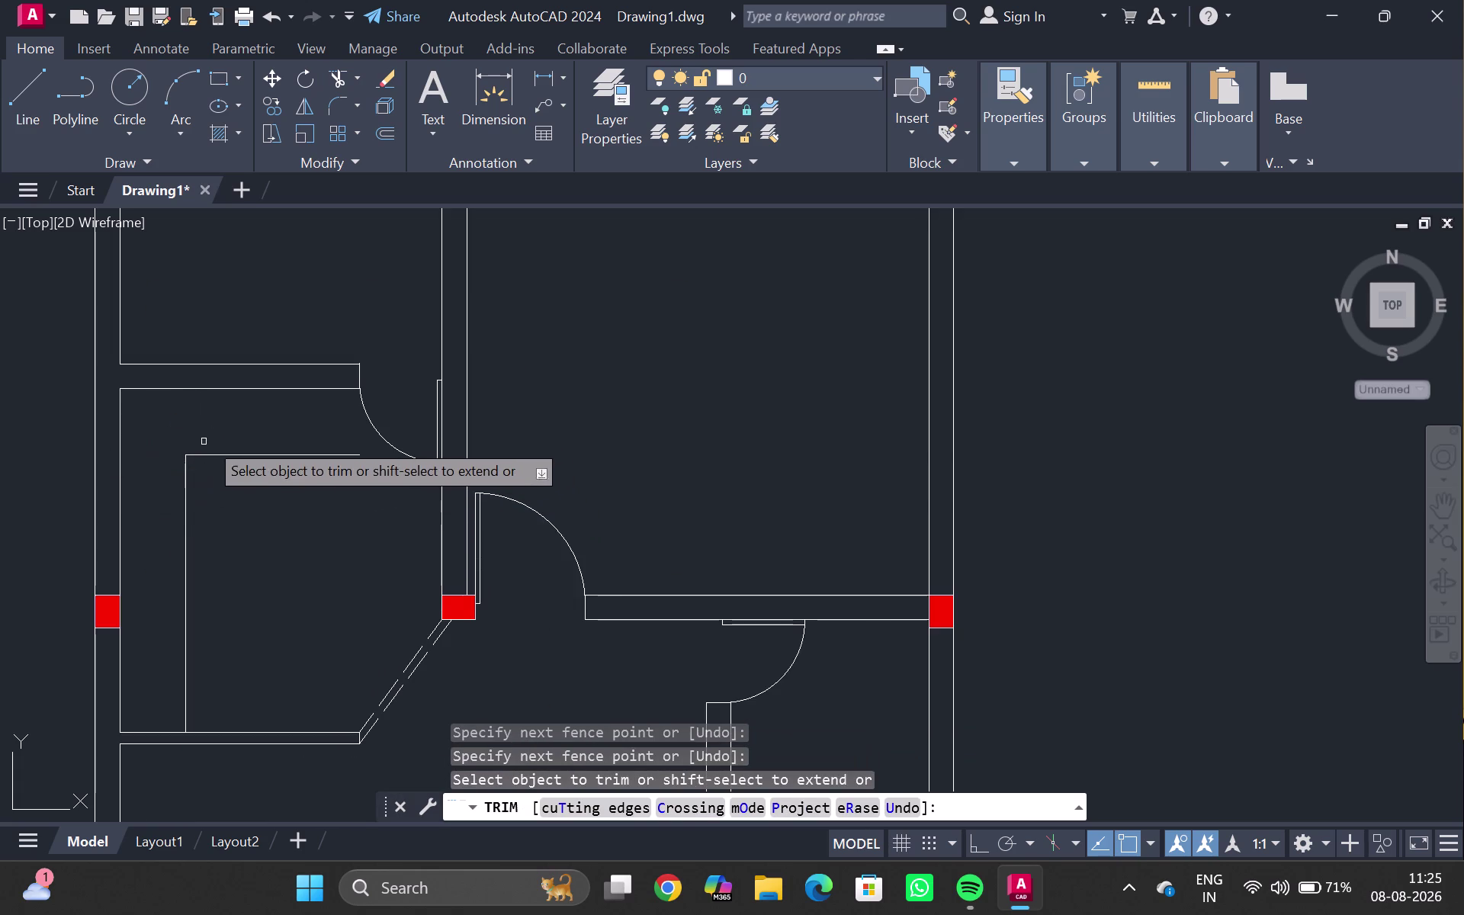
key(Escape)
Start a line near the door swing, abandon it, and pan back to the plan.
key(l)
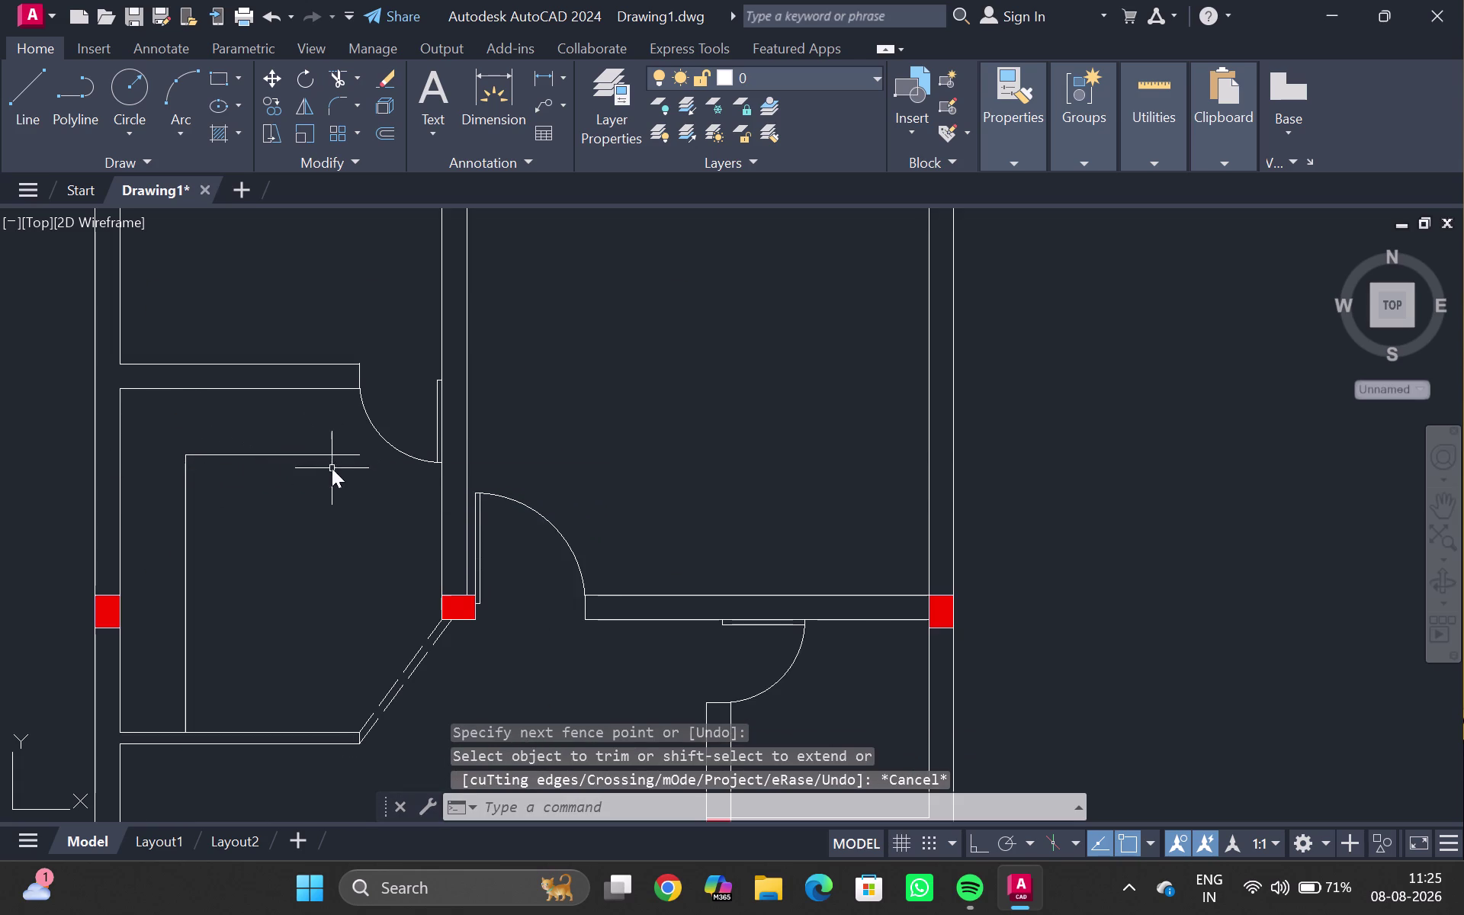
key(Return)
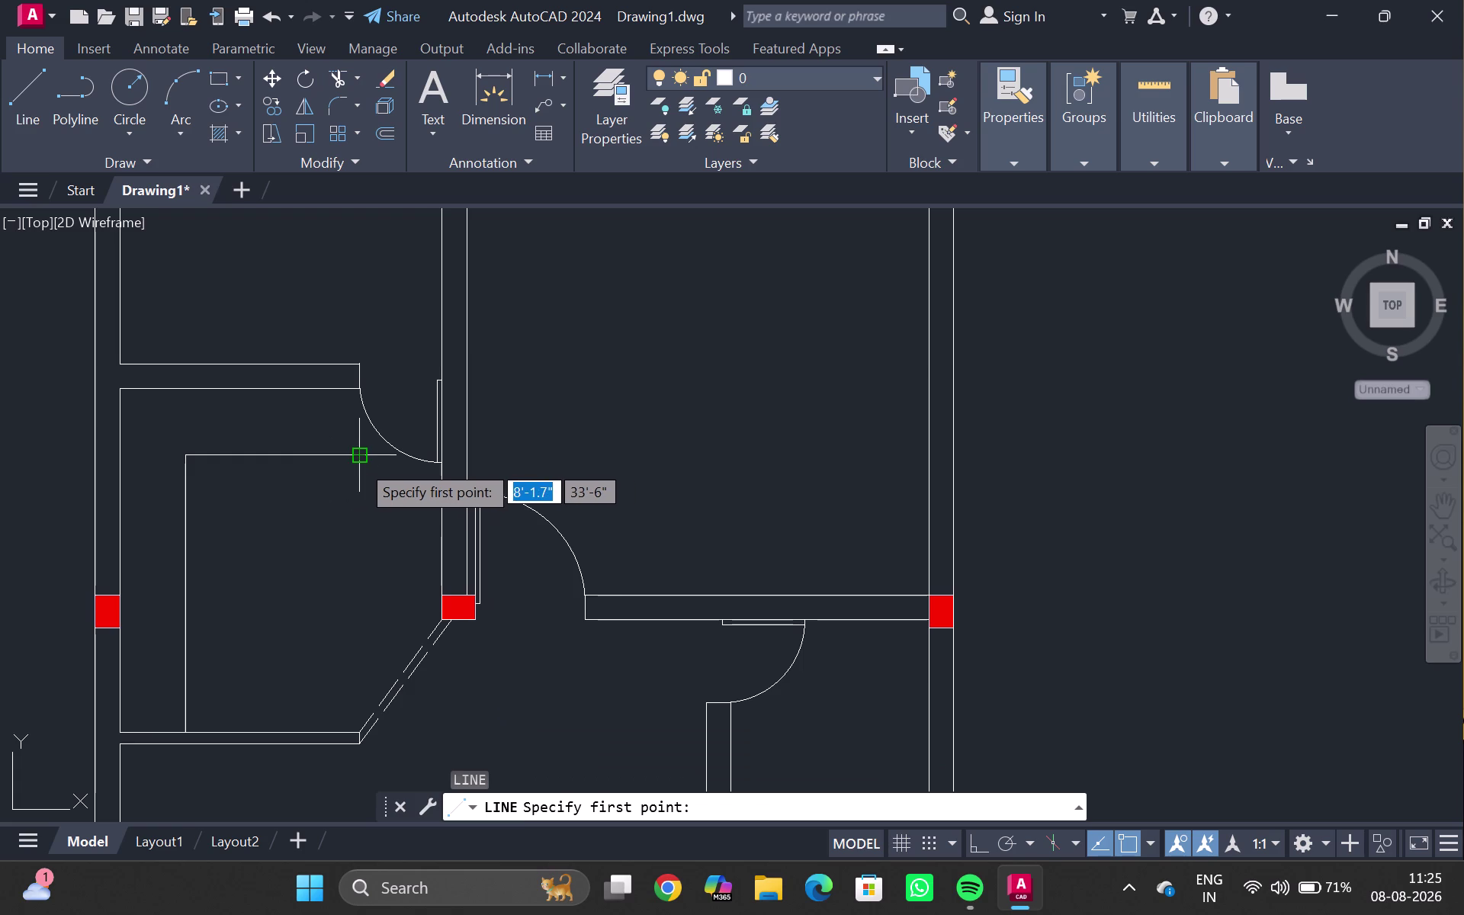
click(358, 461)
click(352, 387)
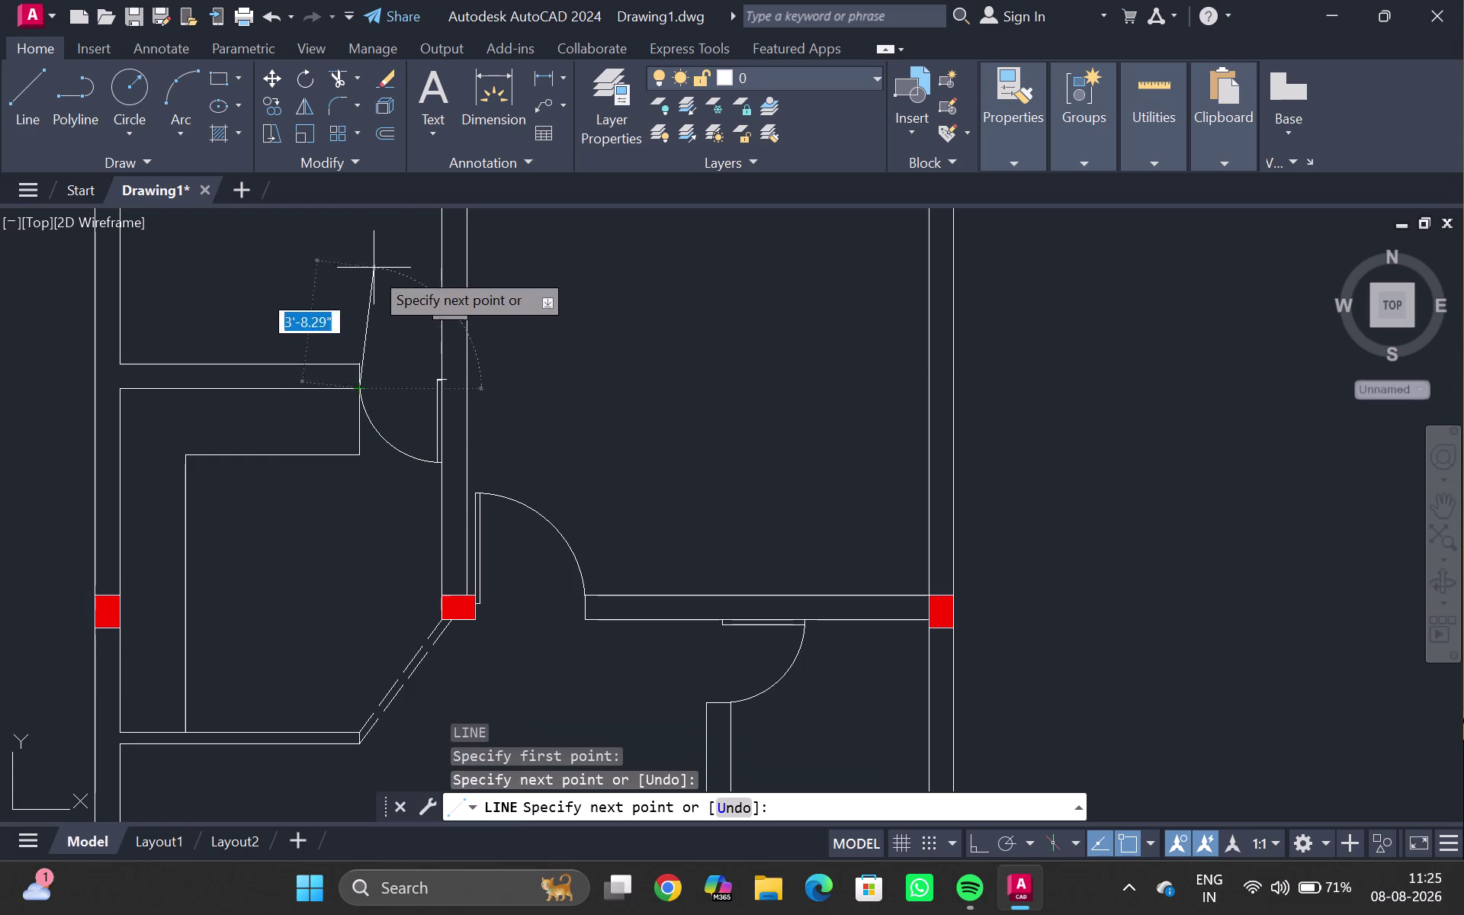
key(Escape)
scroll(down, 3)
middle_drag(276, 533, 284, 533)
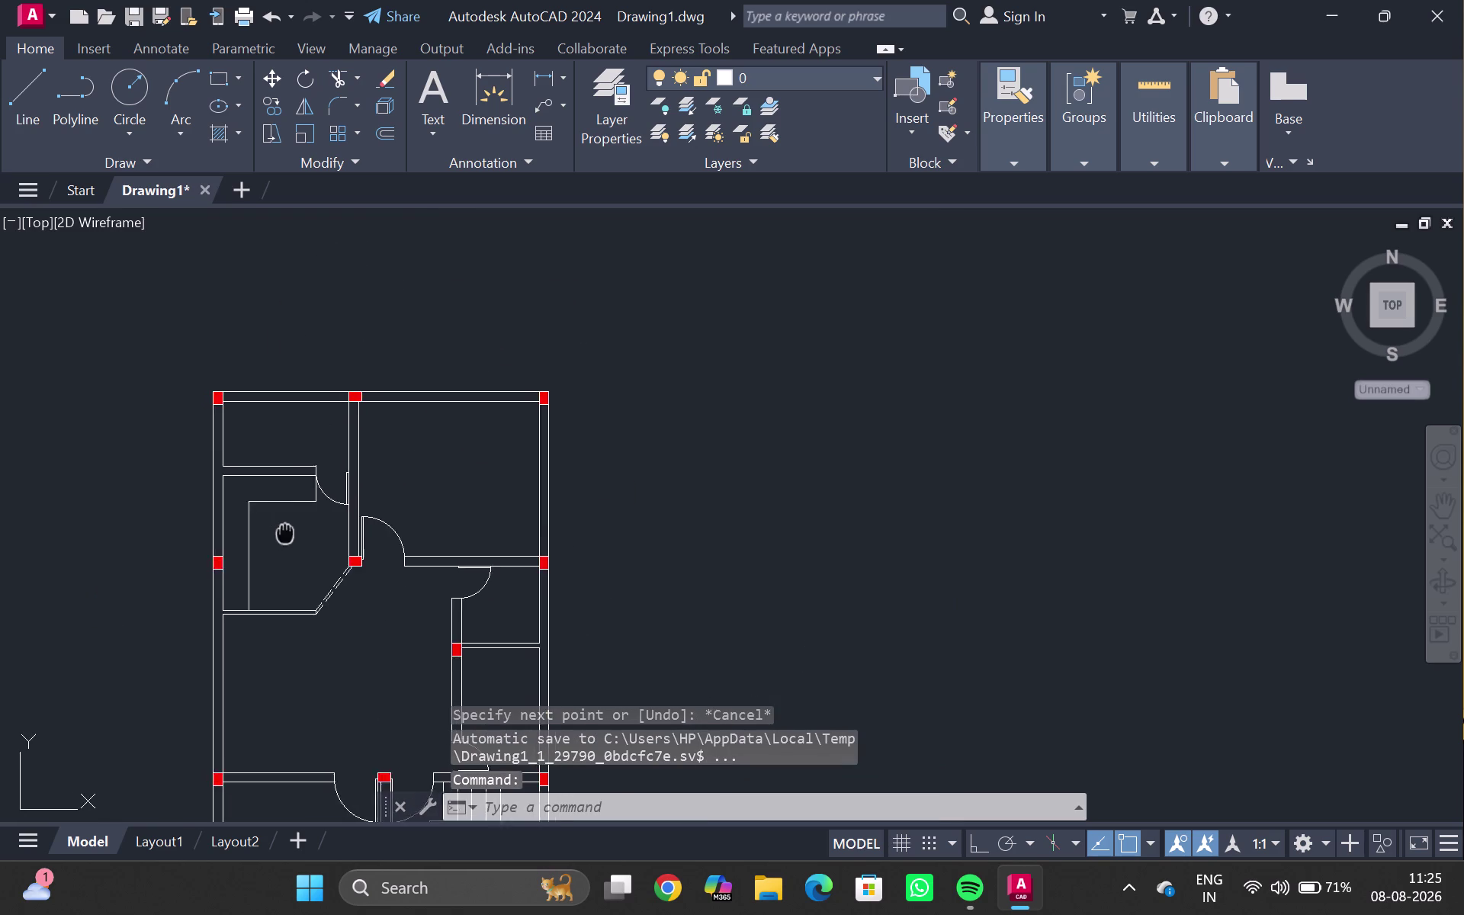
Select the lower room's edge line and enter 2' without a command, then cancel.
middle_drag(284, 533, 306, 401)
scroll(up, 3)
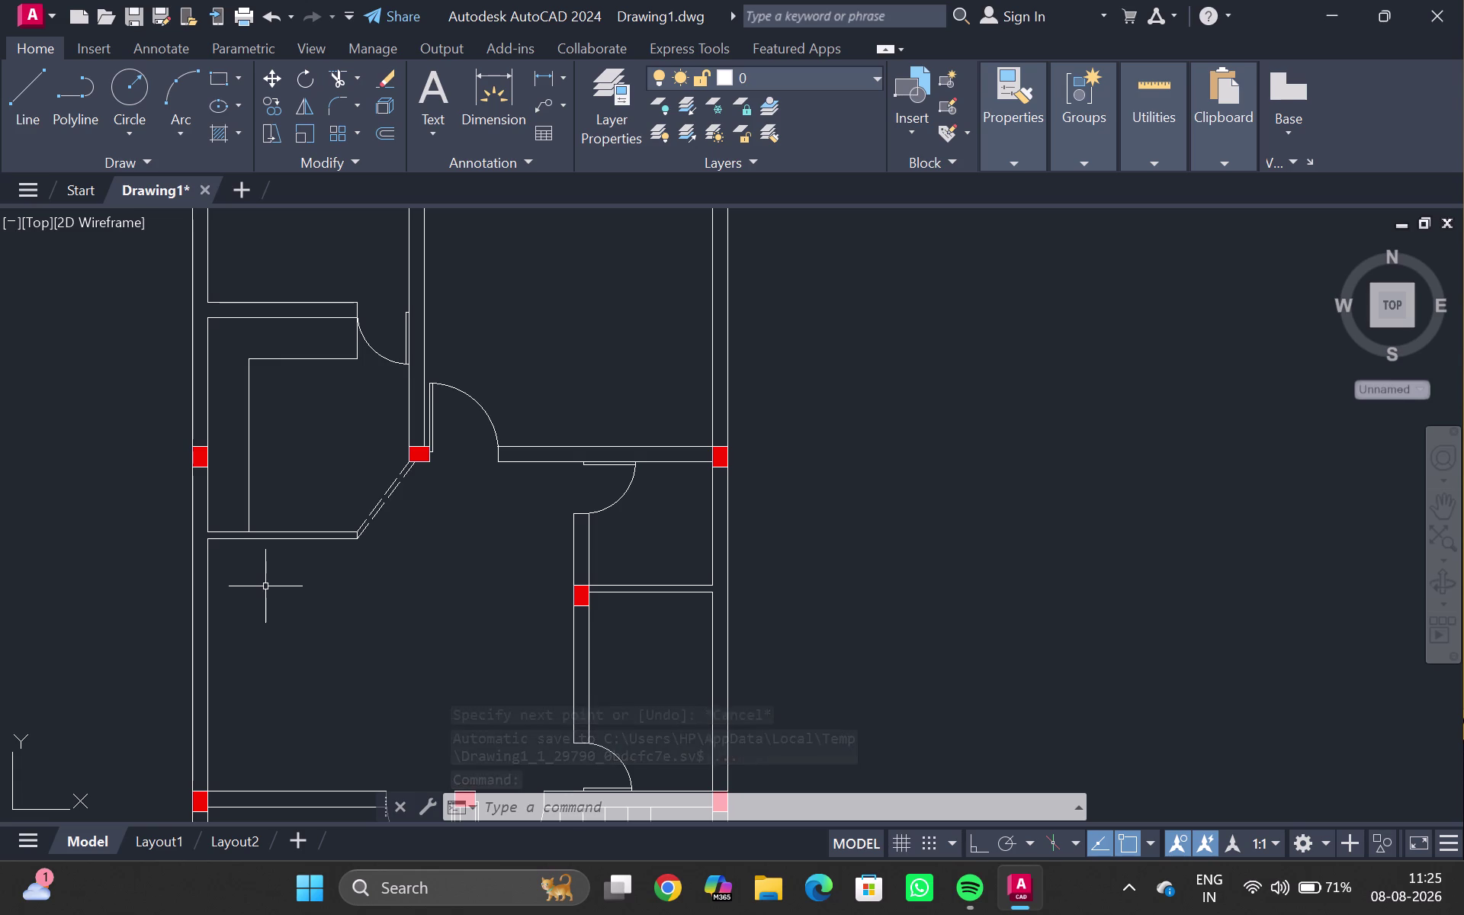
click(266, 539)
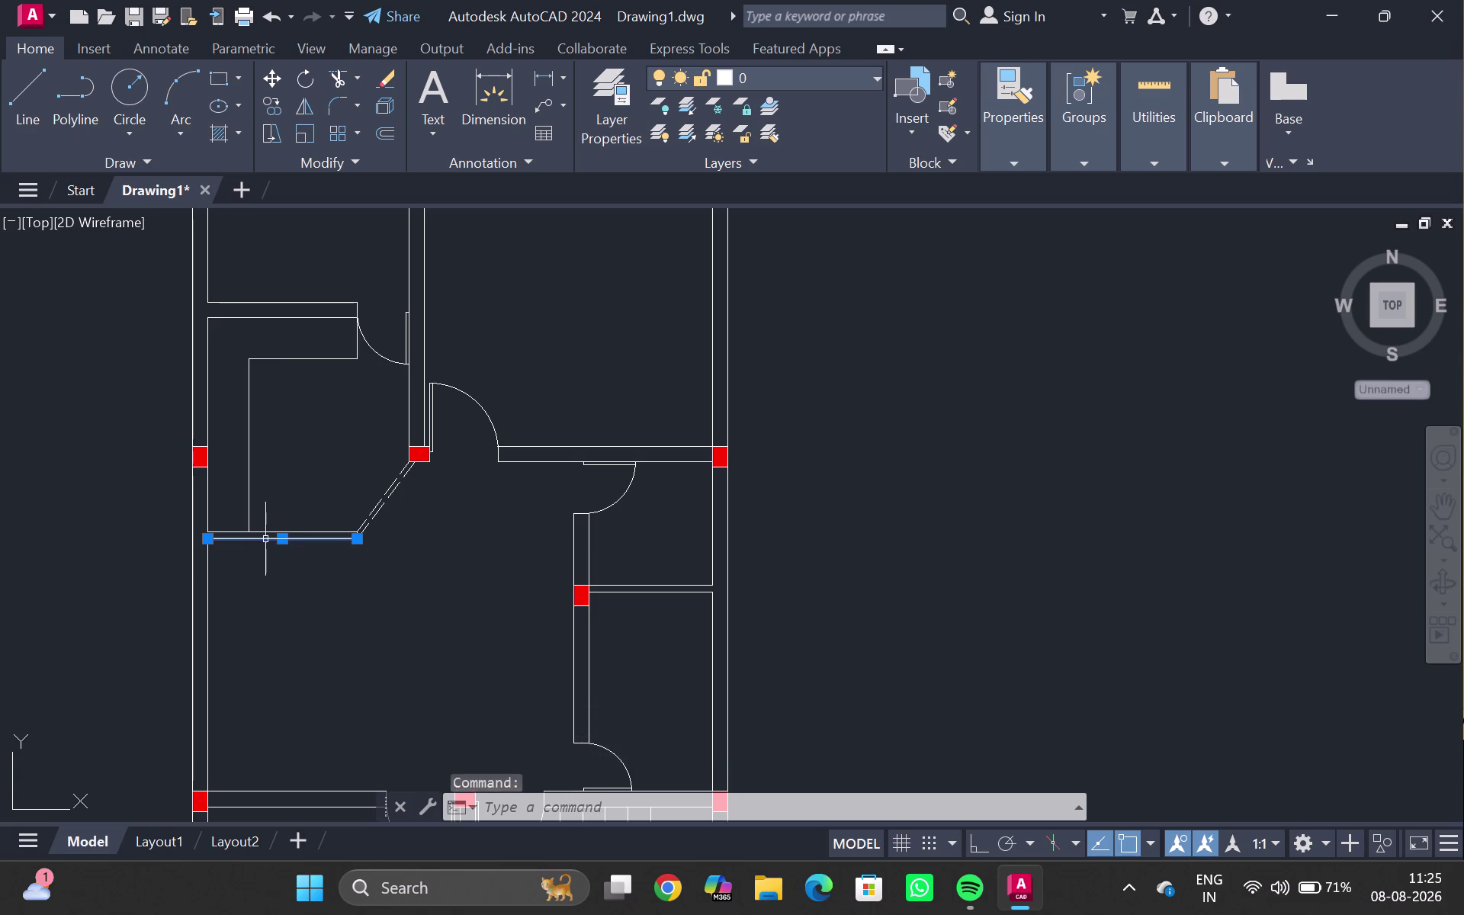
text(2')
key(Return)
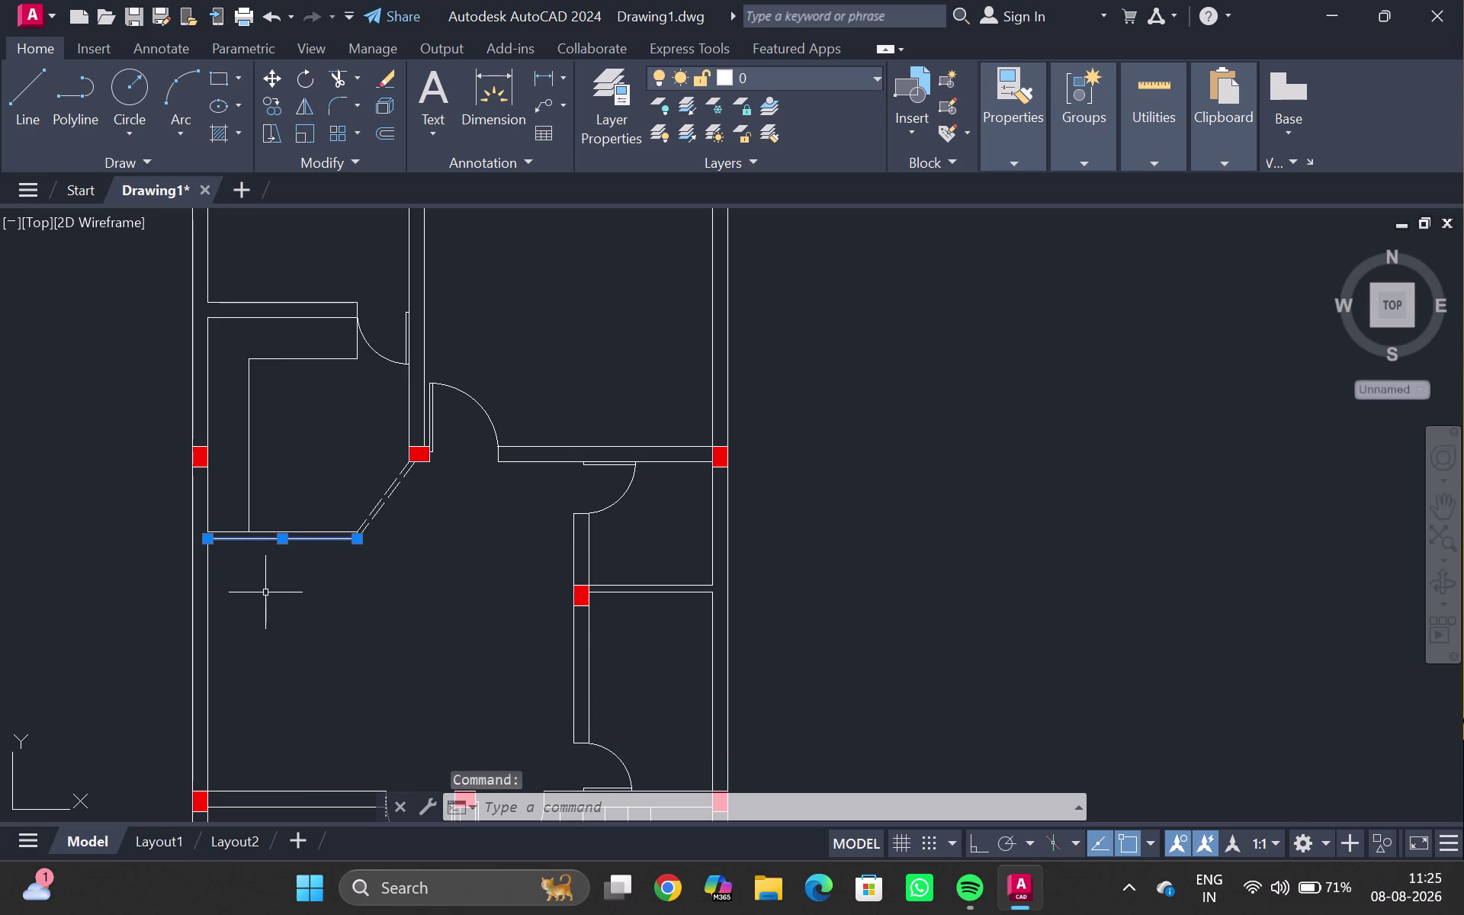
key(Escape)
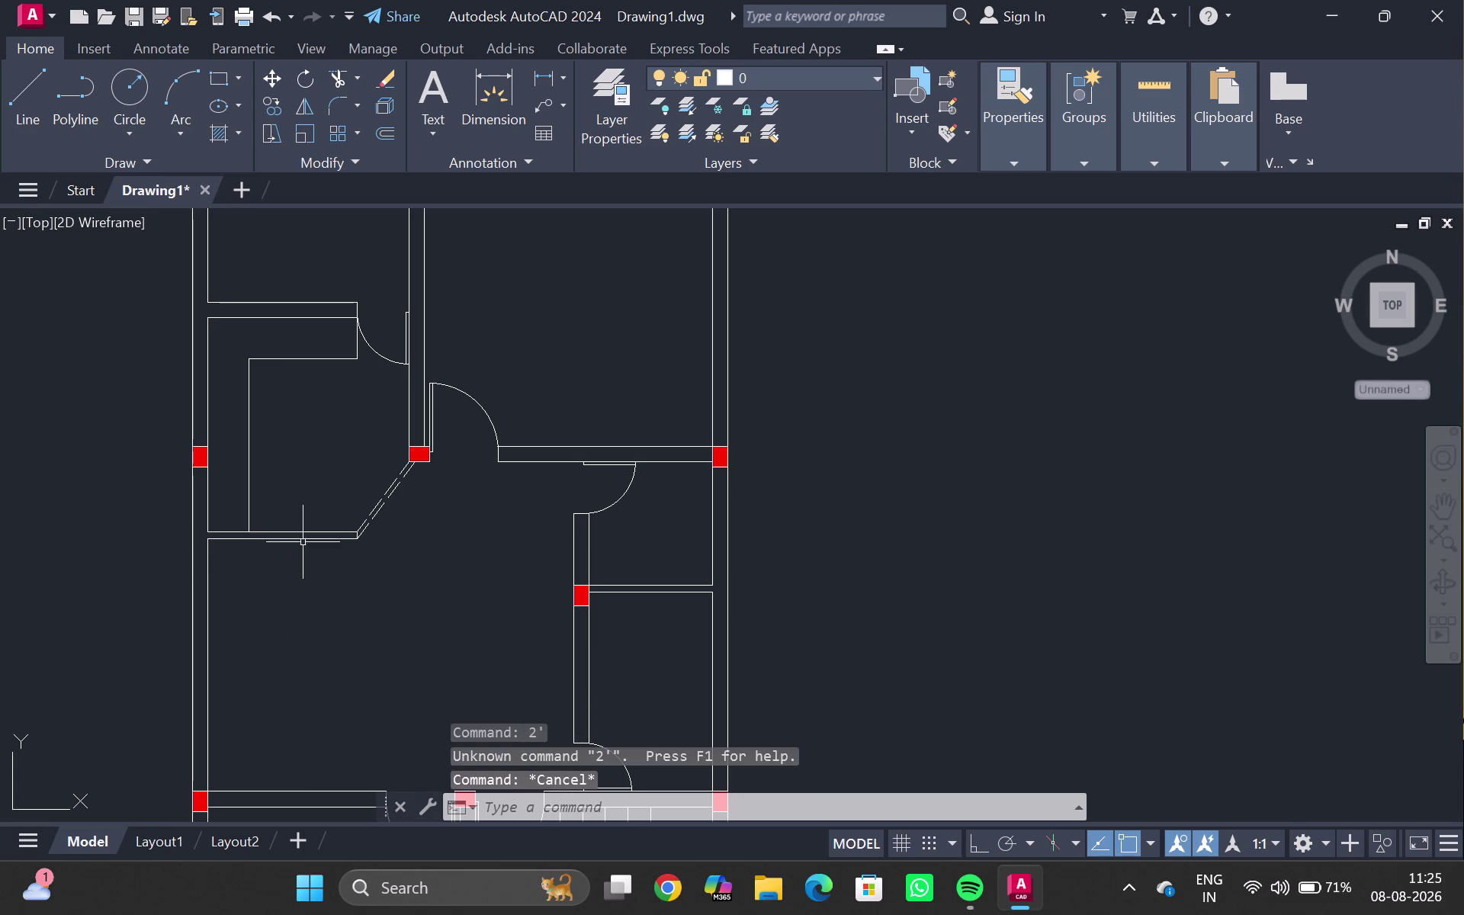
Offset the lower edge 2' downward and the left wall line 2' inward.
click(307, 538)
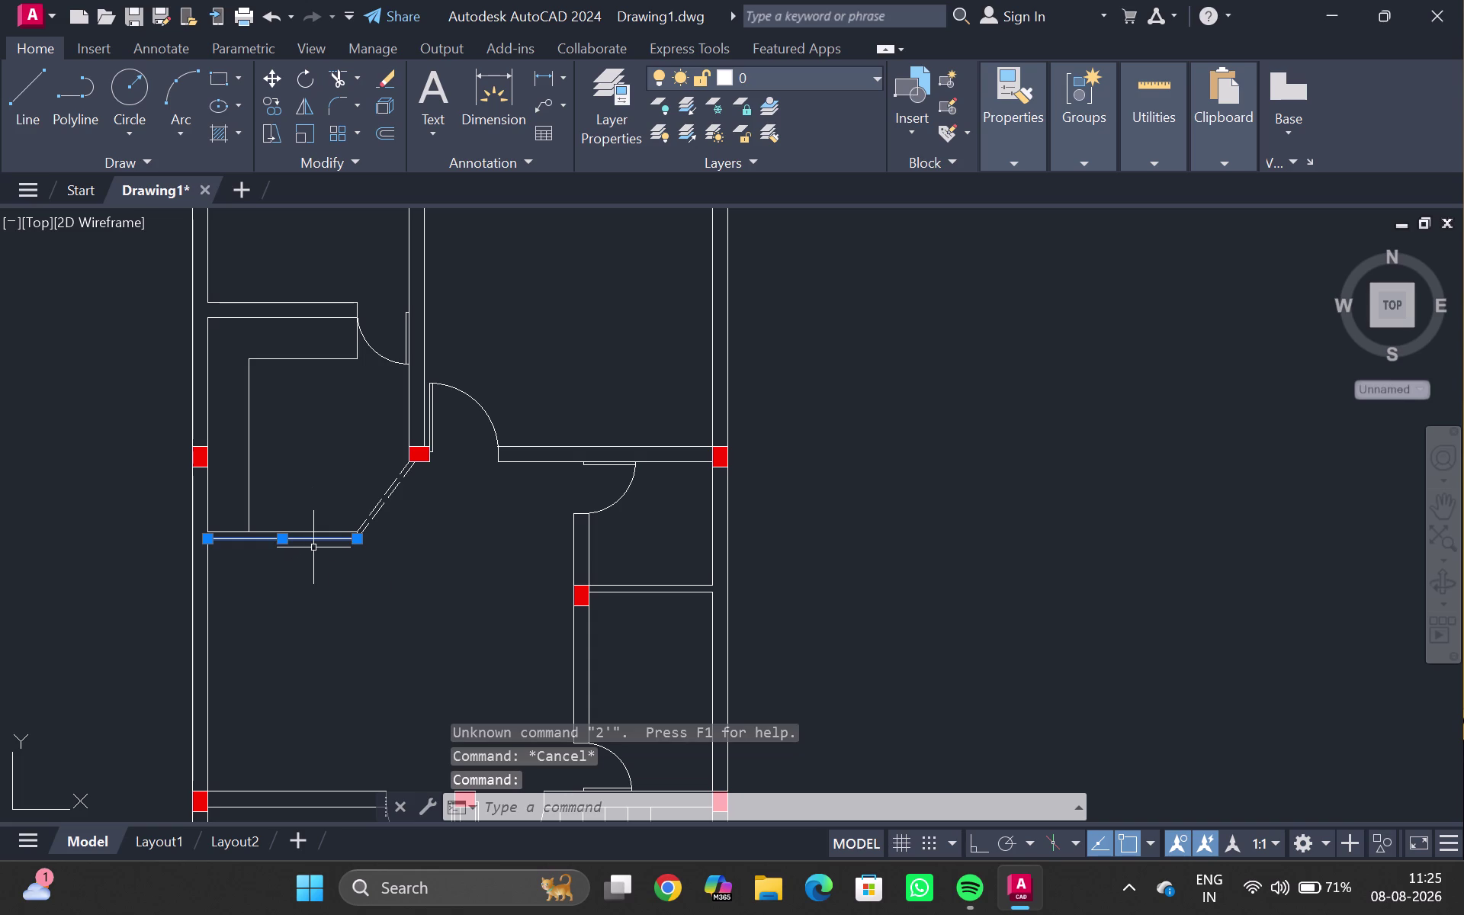
key(o)
key(Return)
text(2)
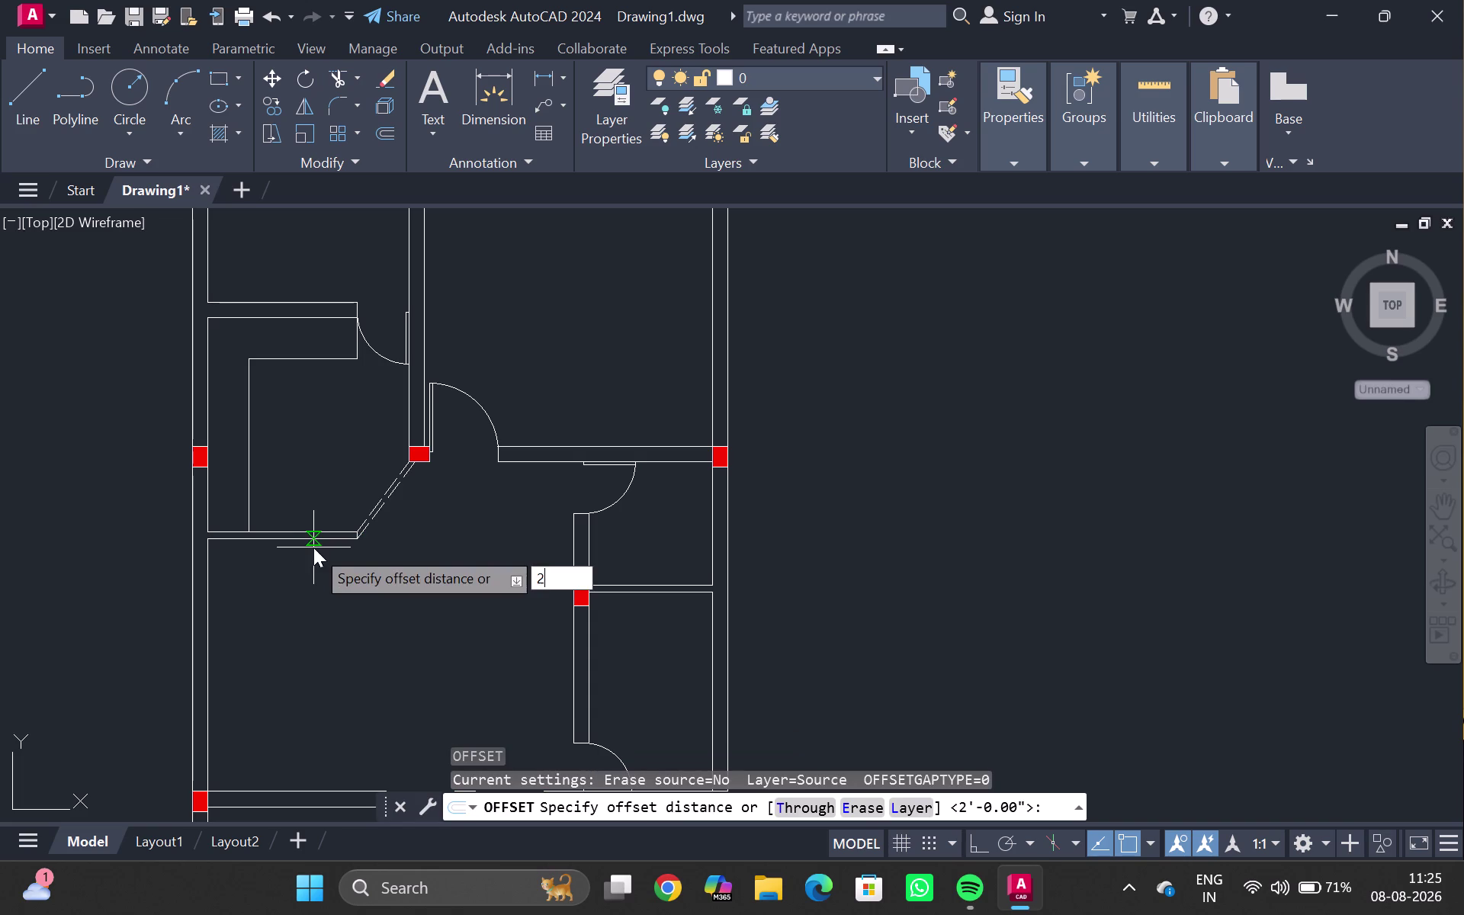
text(')
key(Return)
click(326, 678)
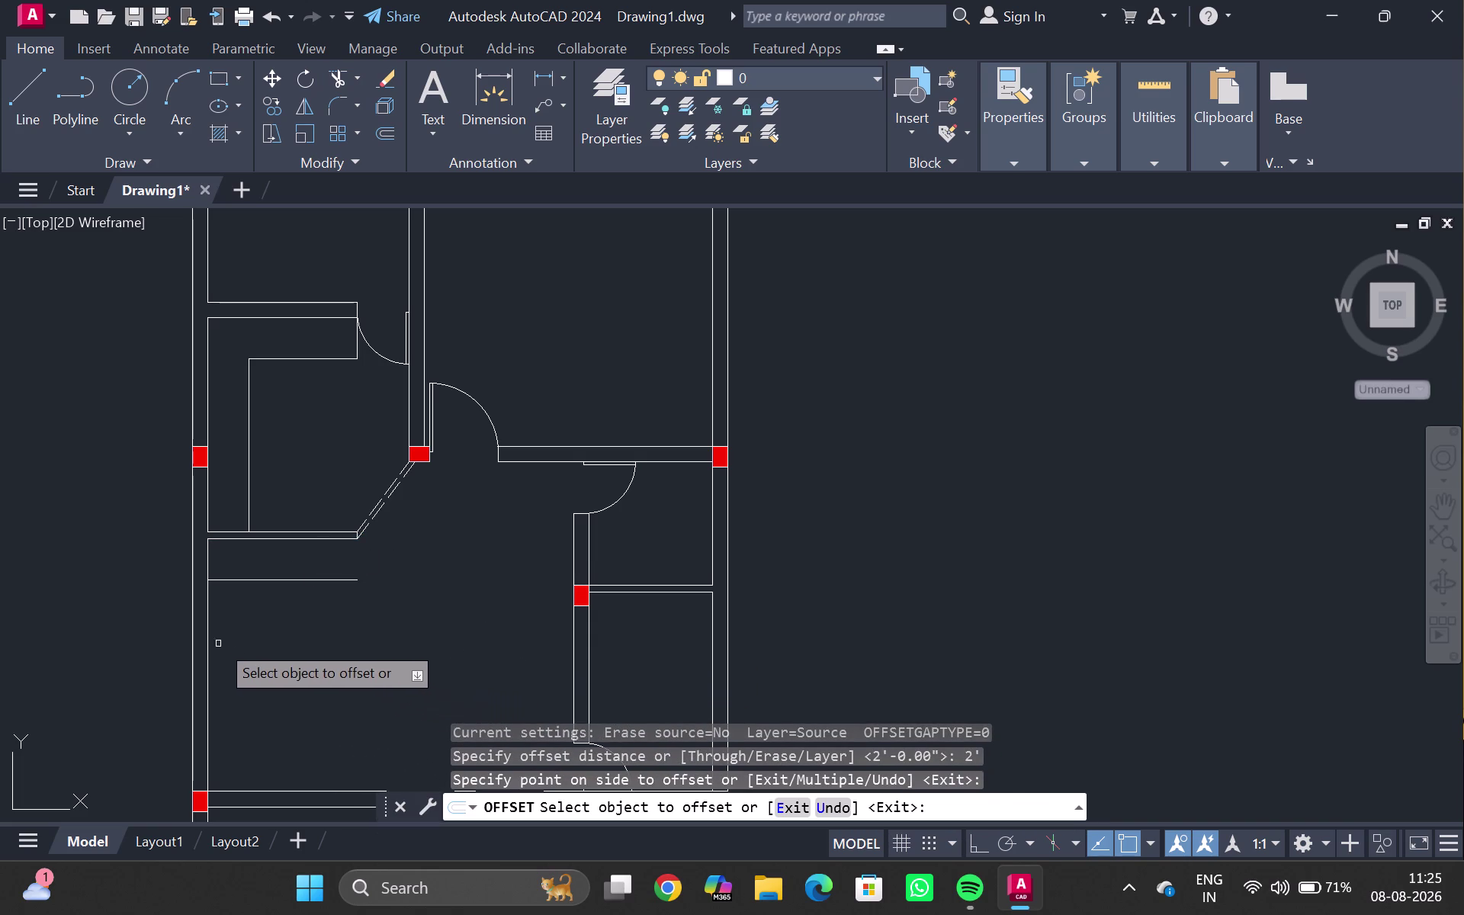
click(206, 636)
click(271, 637)
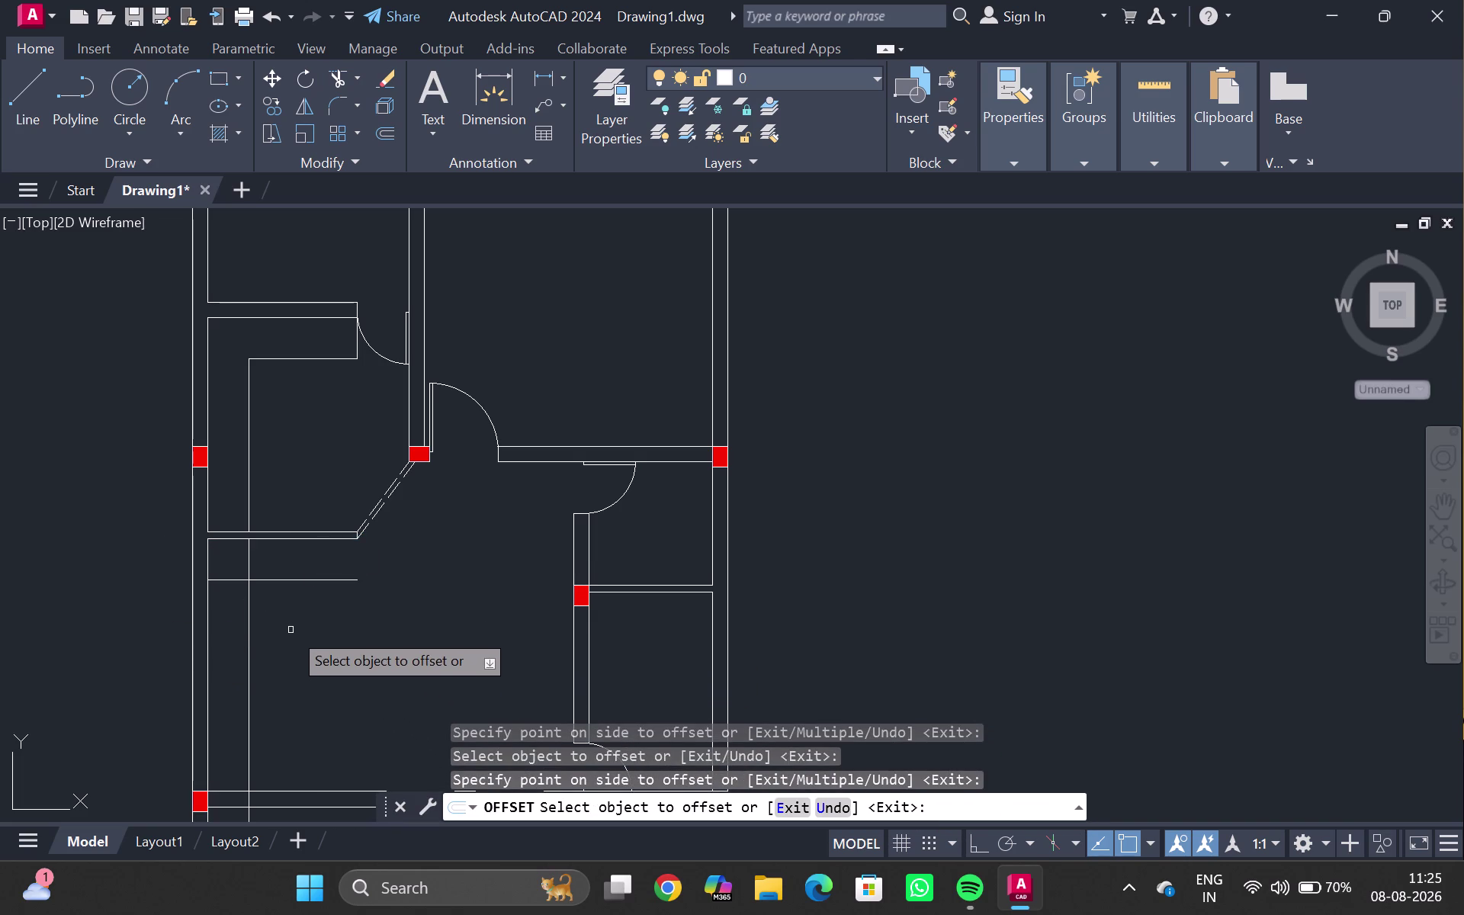
key(Escape)
scroll(down, 3)
middle_drag(298, 667, 311, 631)
scroll(up, 3)
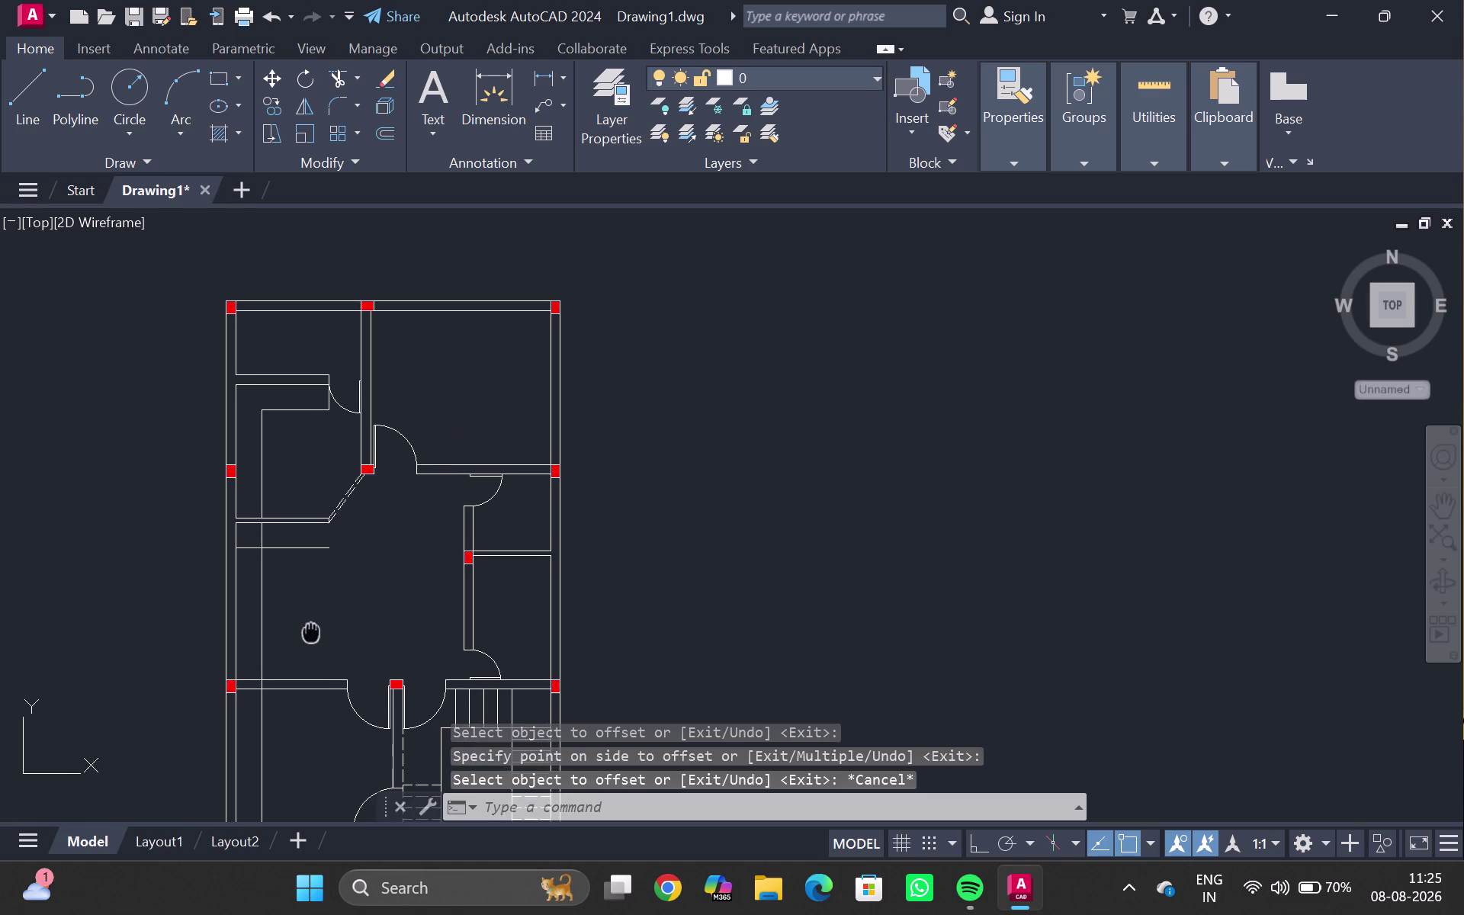
Trim the new line's overhanging ends and the division corner into an L shape.
middle_drag(311, 630, 311, 629)
key(t)
key(r)
key(Return)
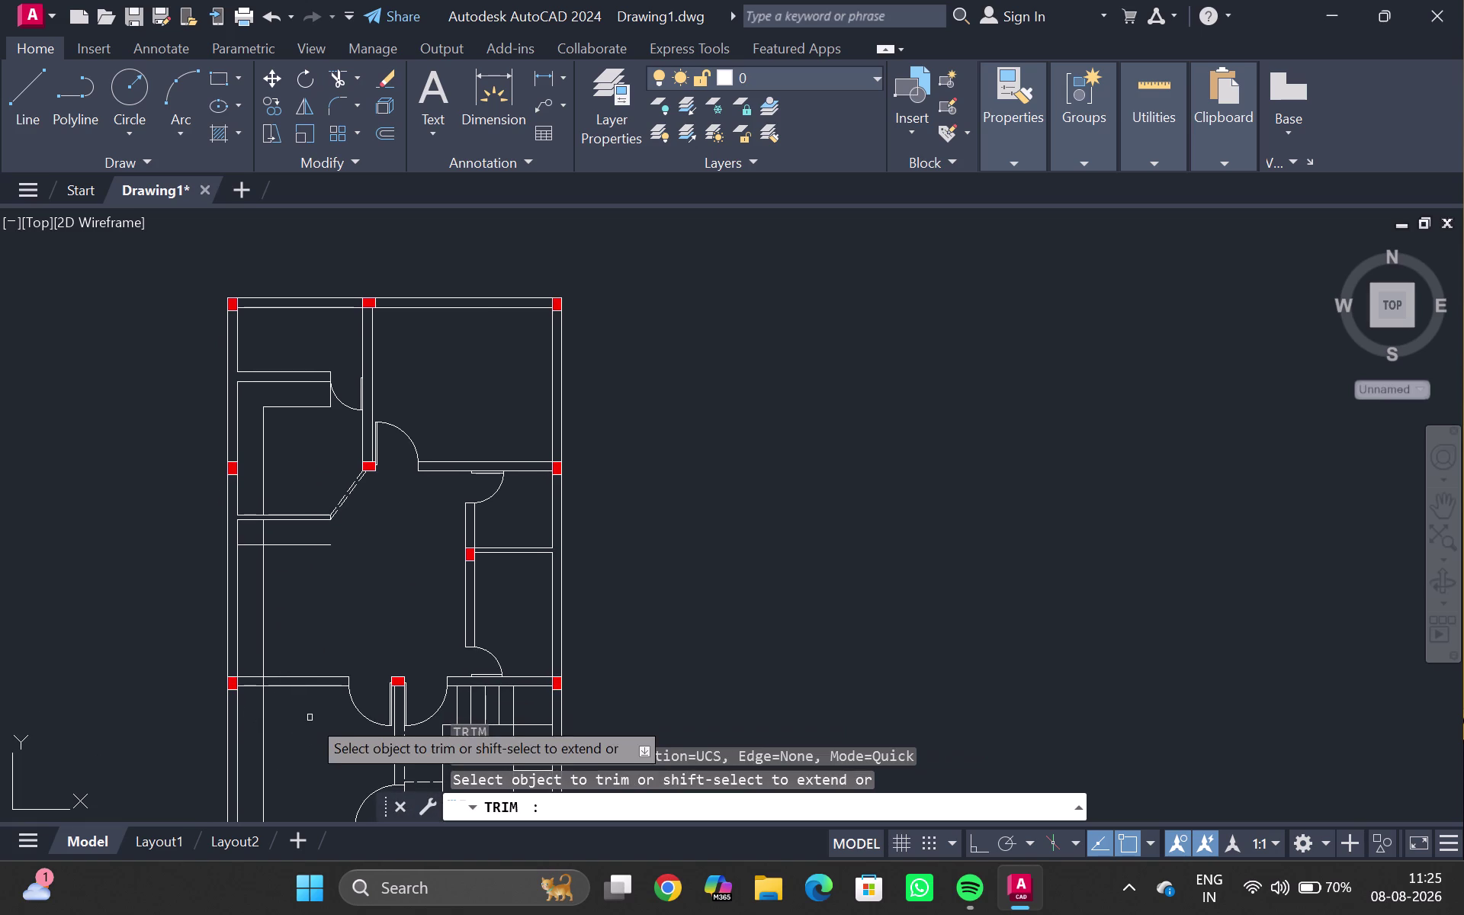
scroll(up, 3)
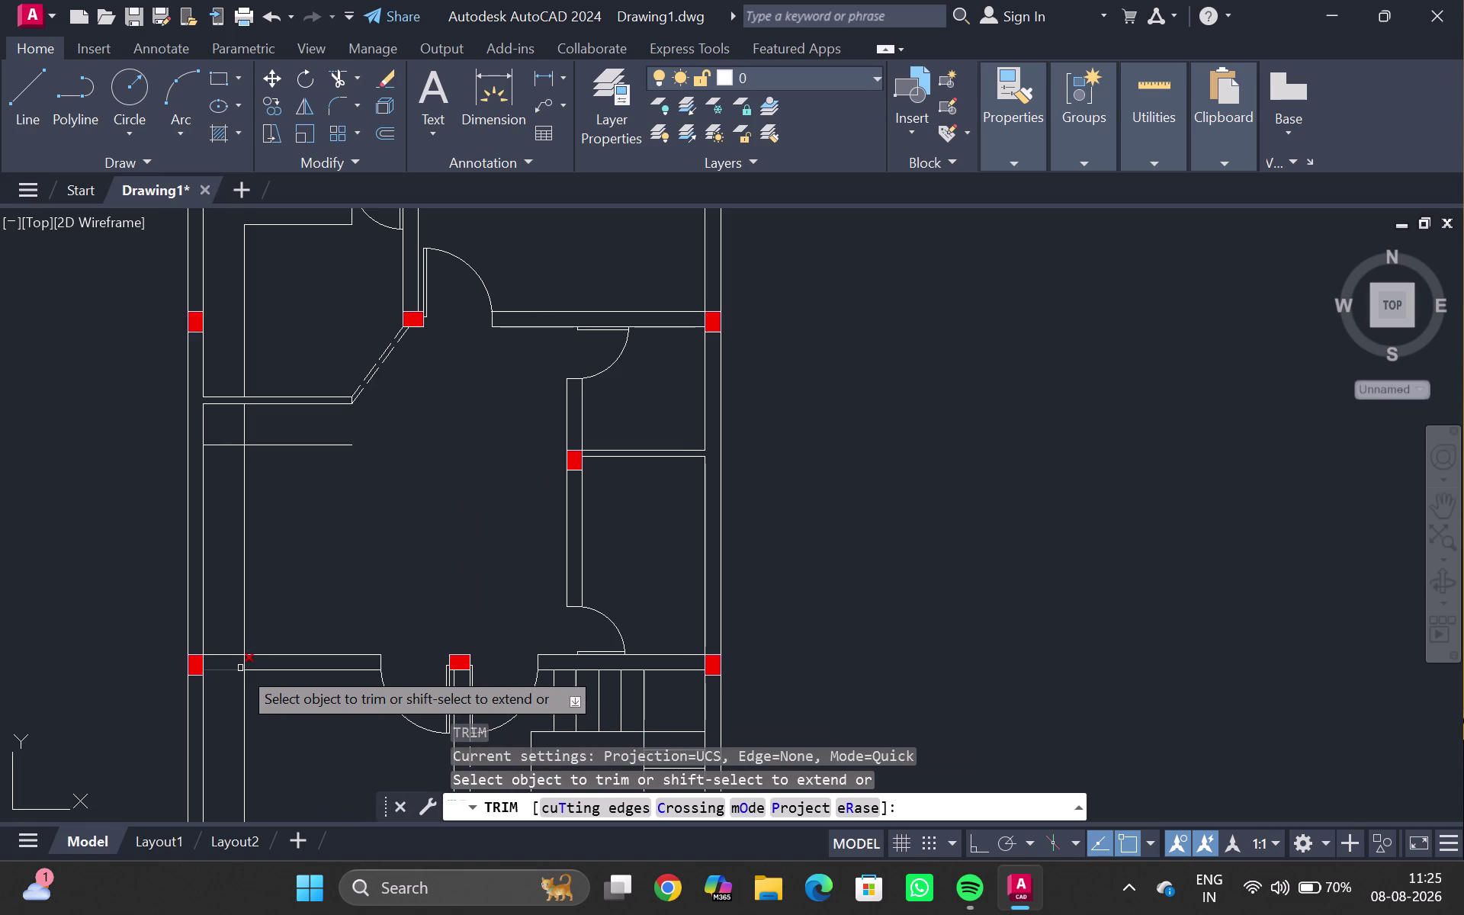
click(244, 664)
click(247, 685)
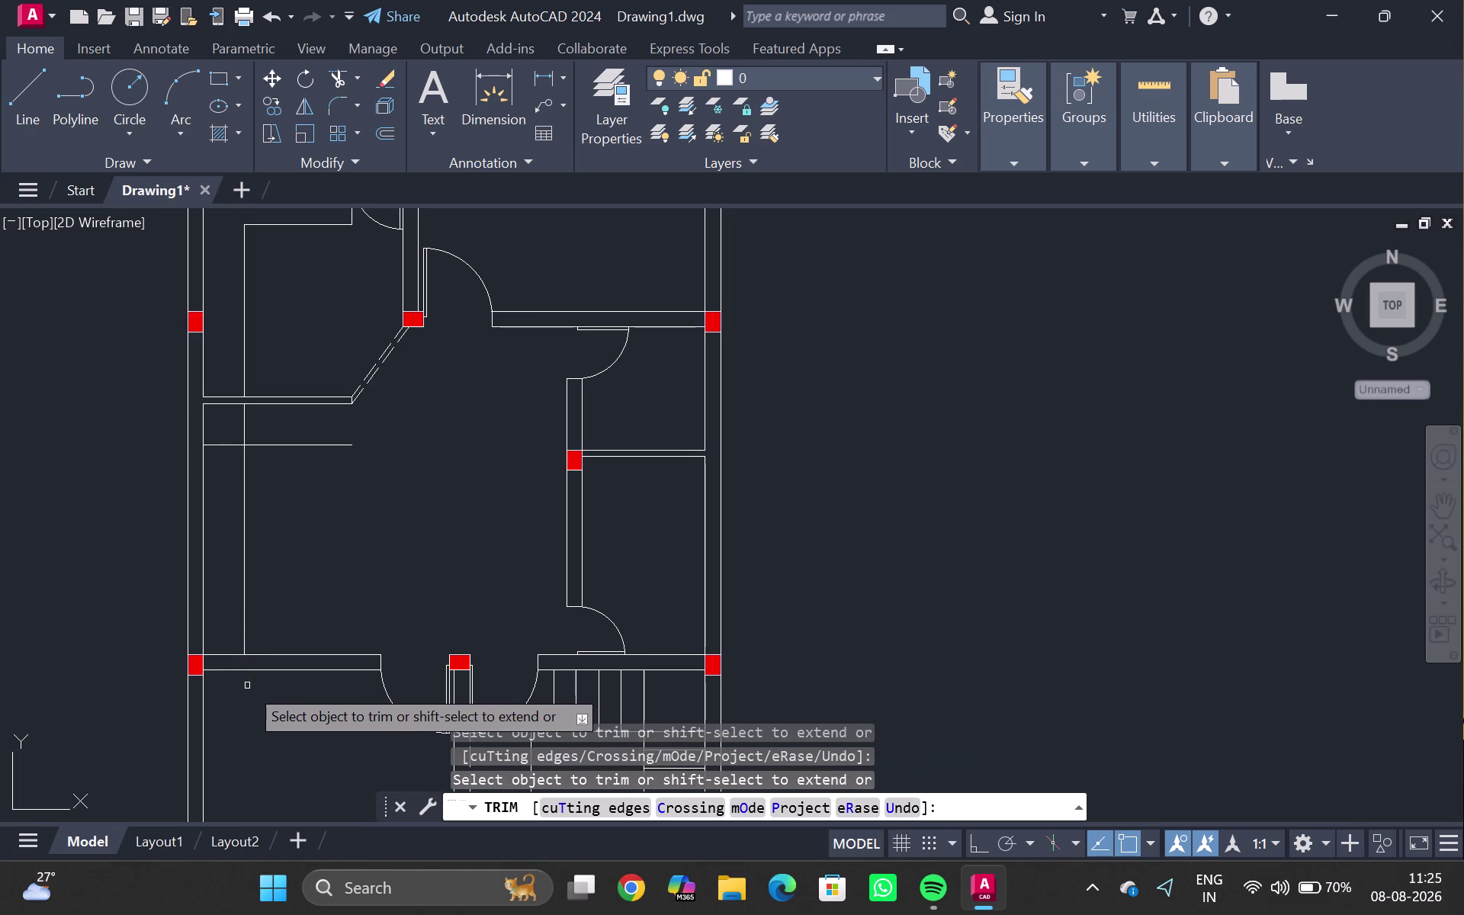
drag(230, 457, 229, 440)
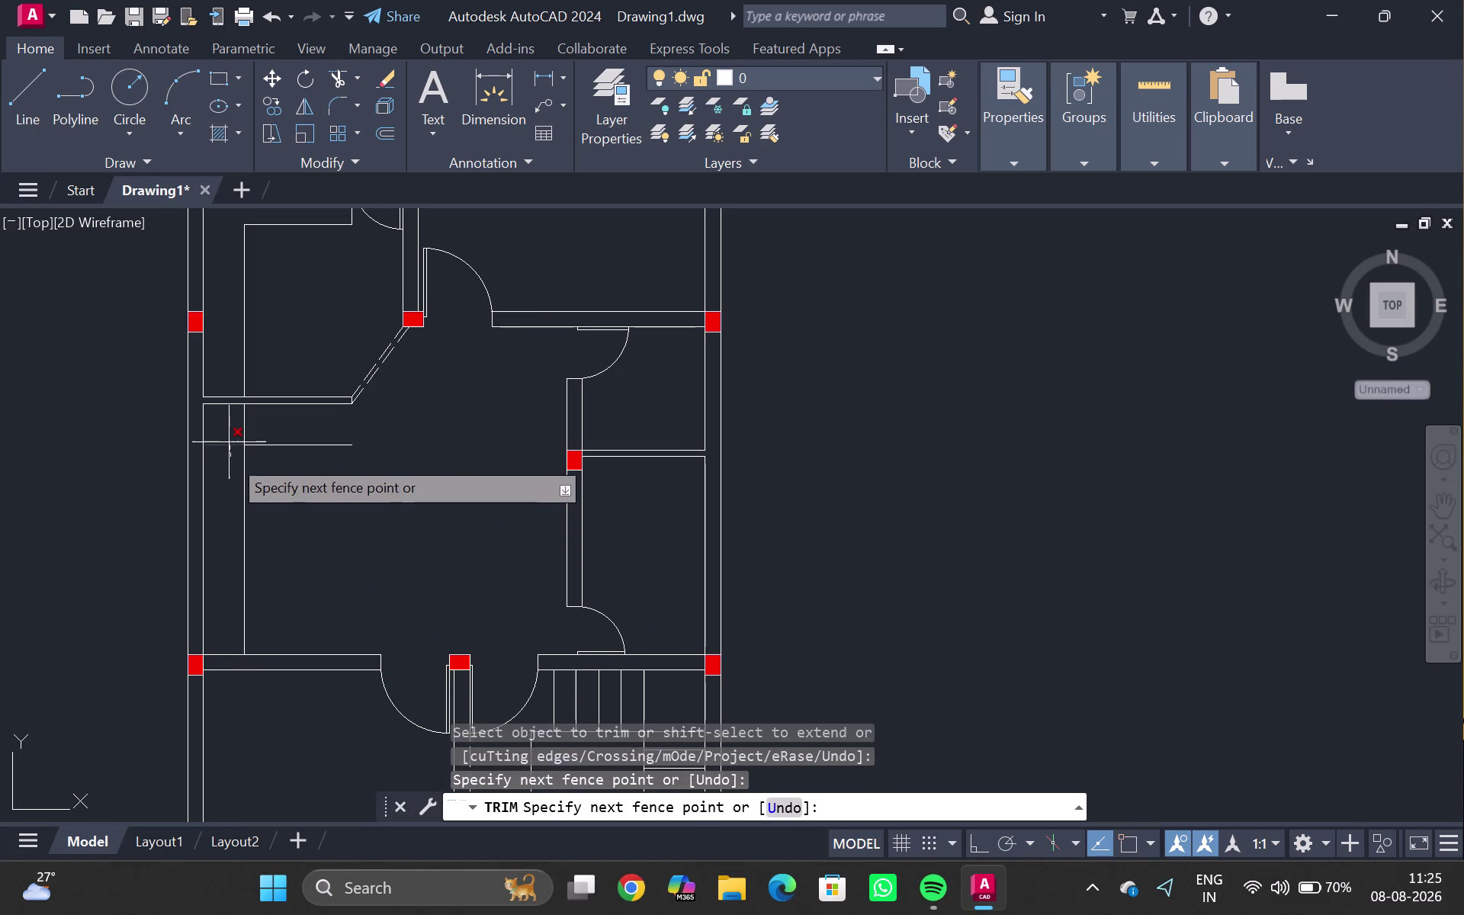
drag(229, 441, 268, 424)
key(Escape)
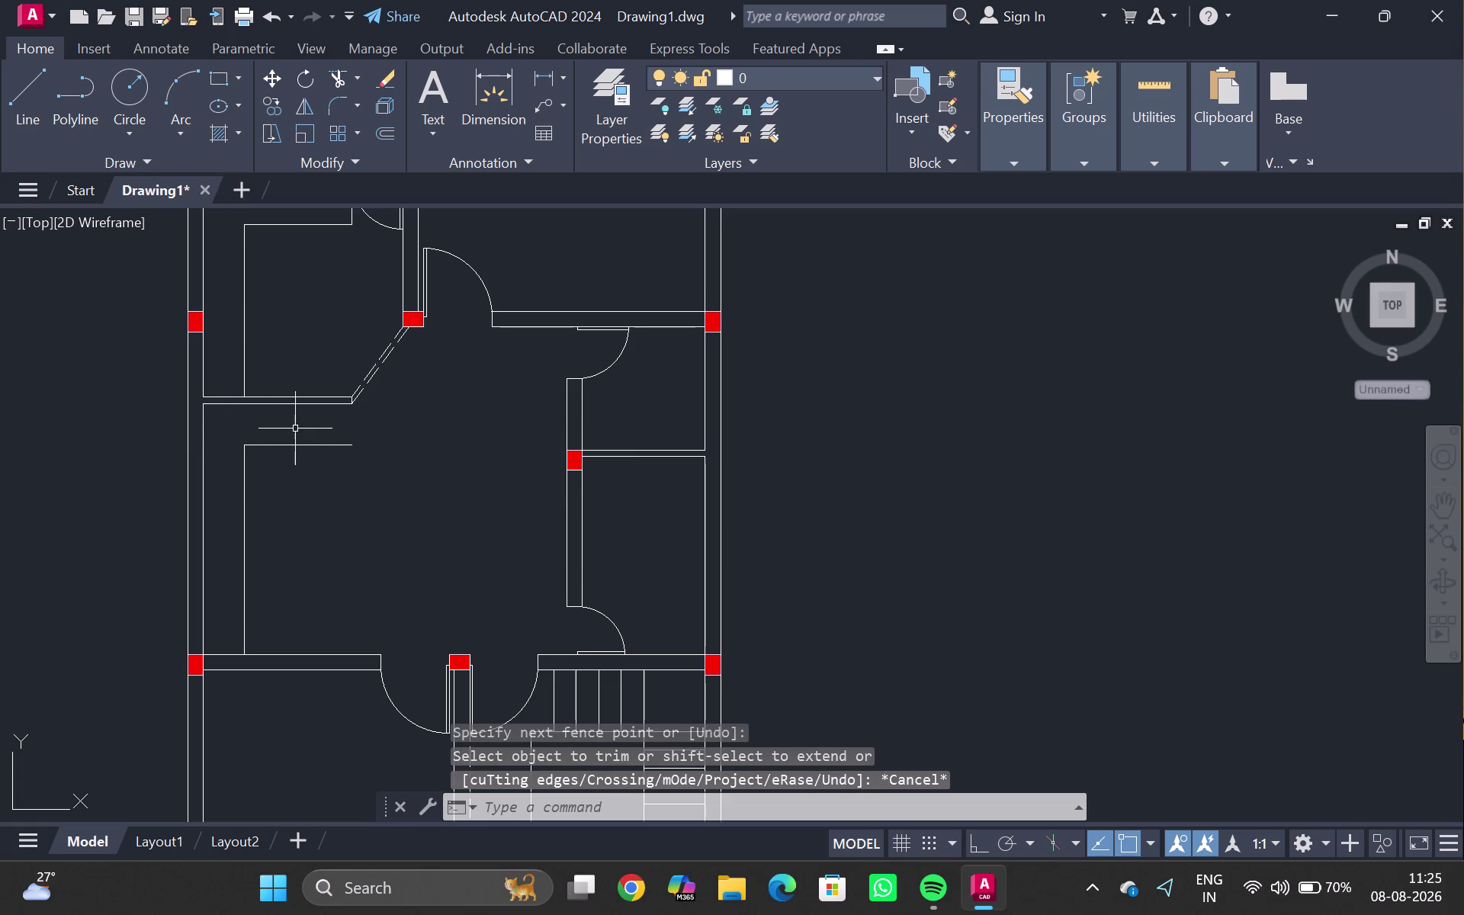
Undo three steps with Ctrl+Z, reverting the last trim on the shelf line.
scroll(up, 3)
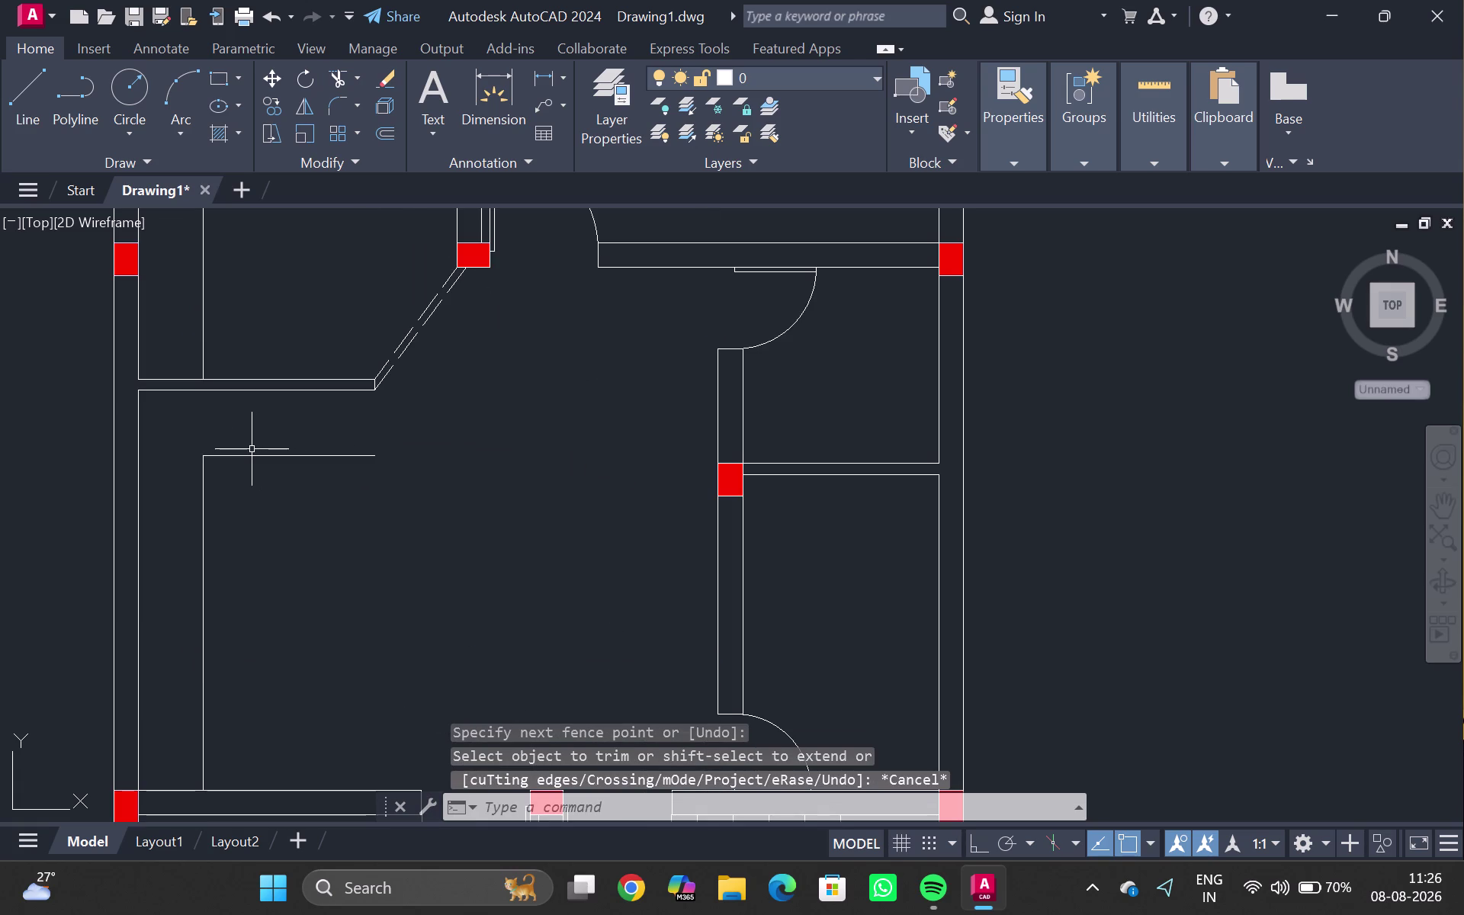
key(ctrl+z)
scroll(down, 3)
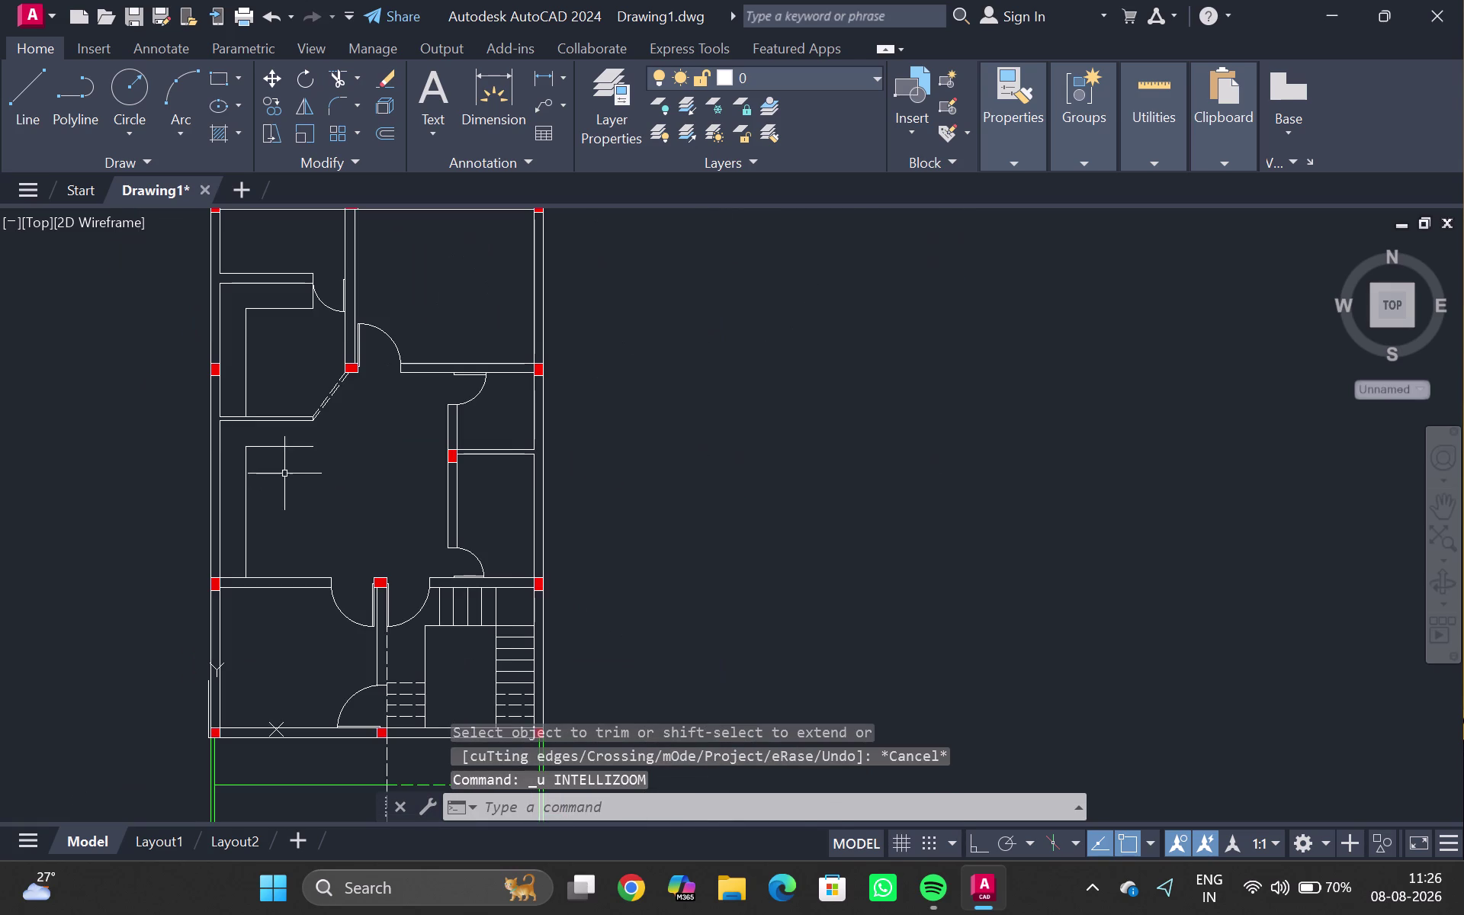
key(ctrl+z)
key(ctrl+z)
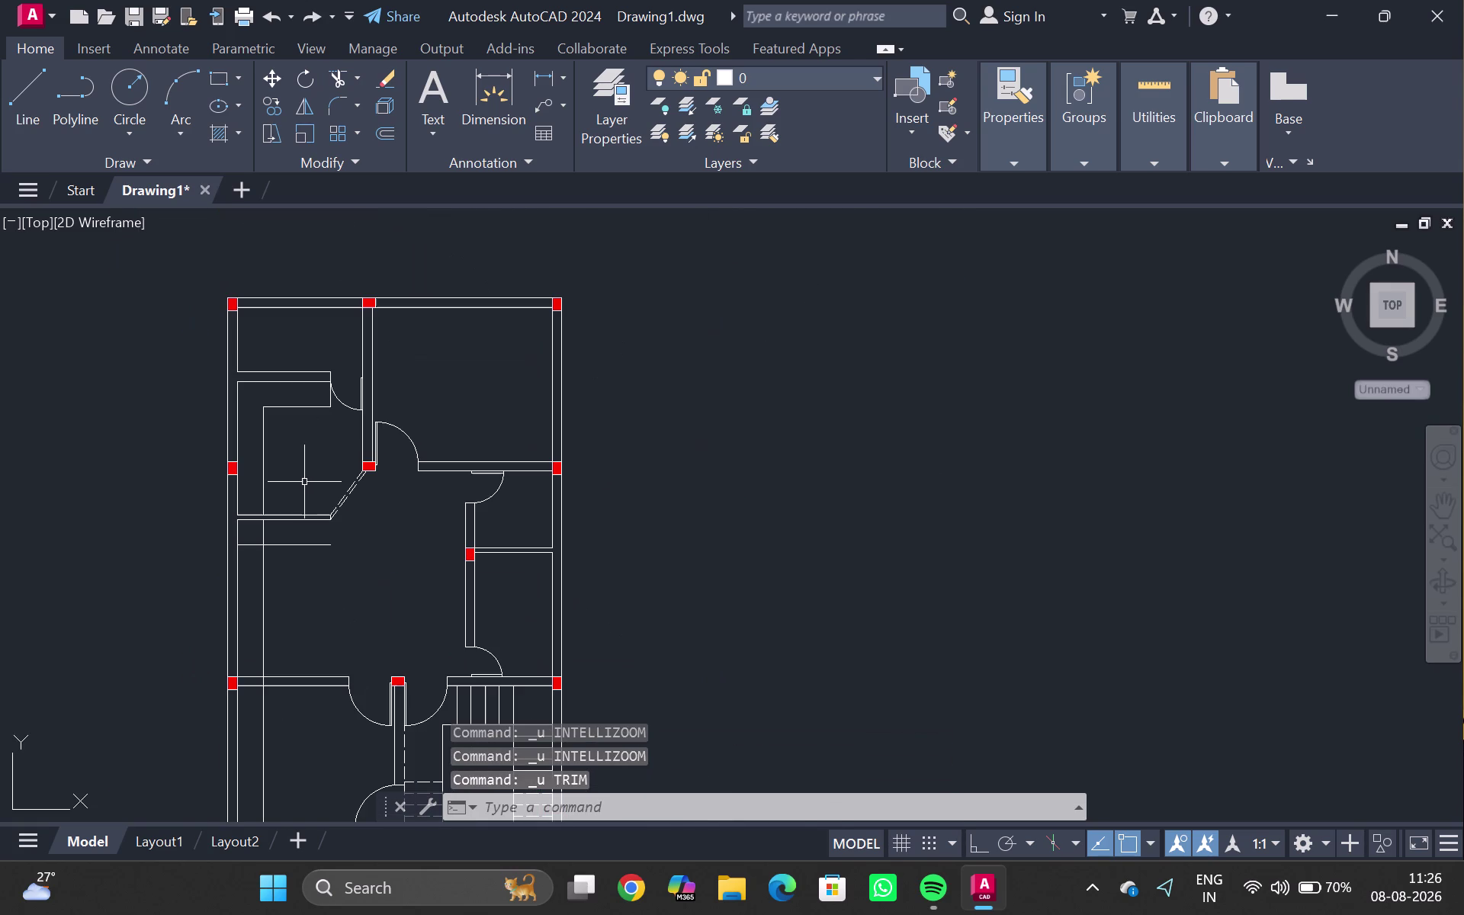
scroll(up, 3)
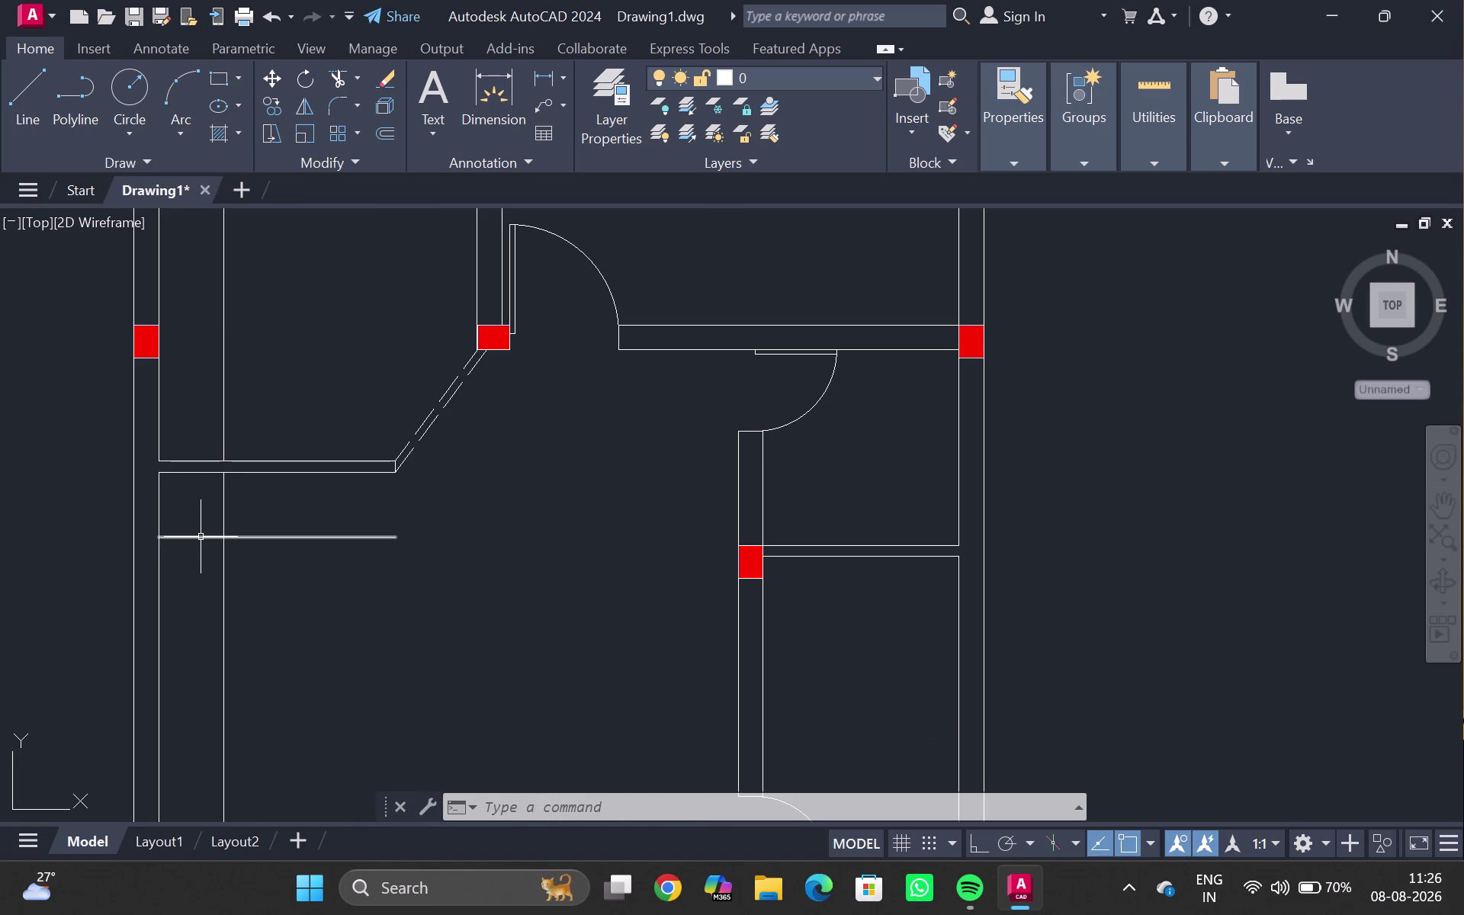
Break the horizontal shelf line at its crossing with the vertical divider.
click(211, 537)
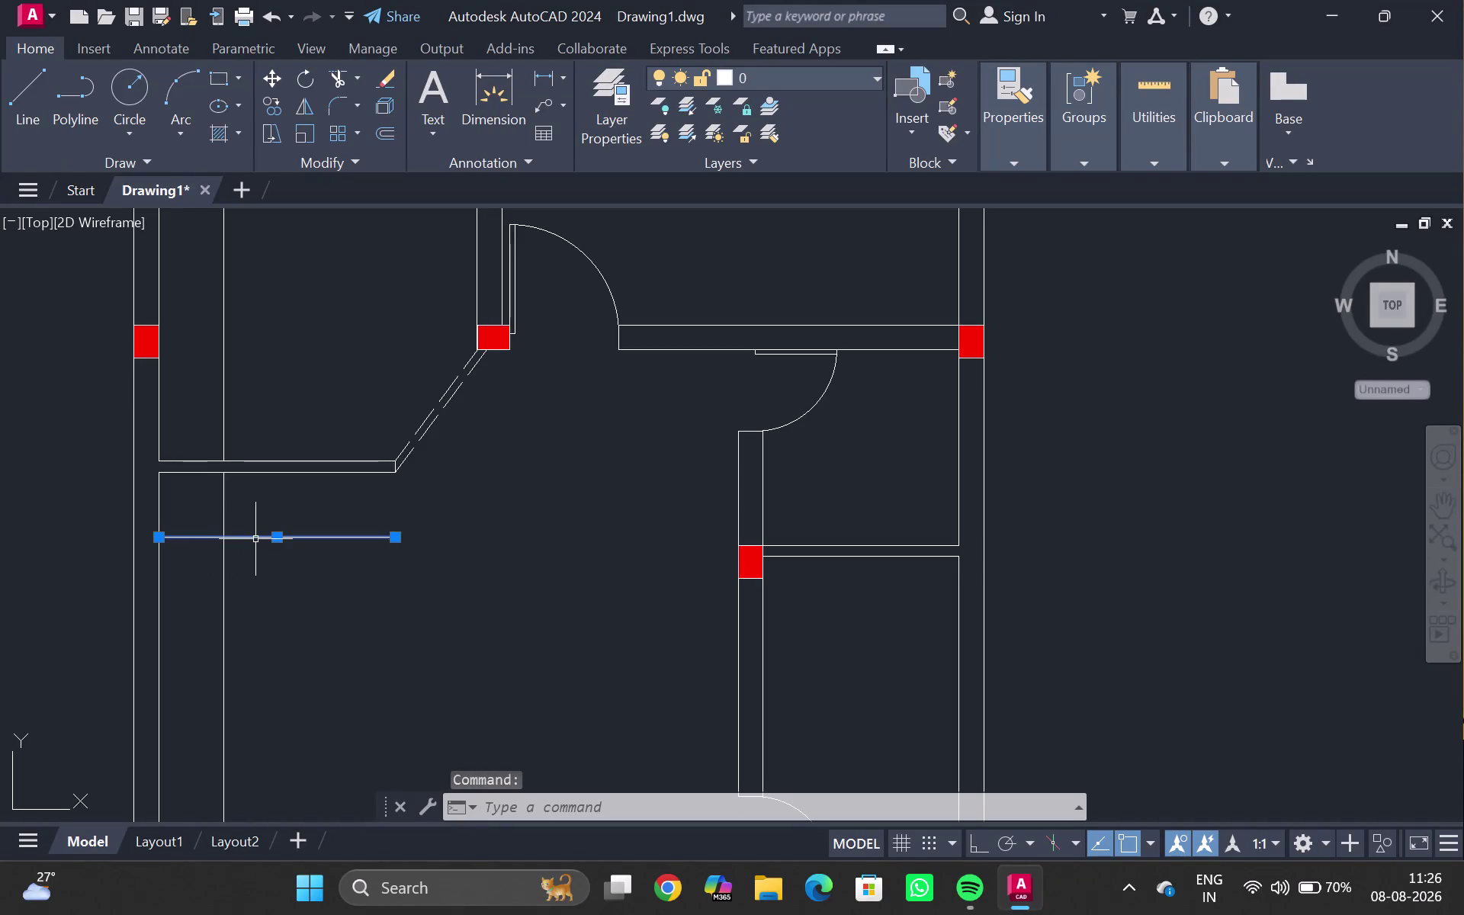
text(bre)
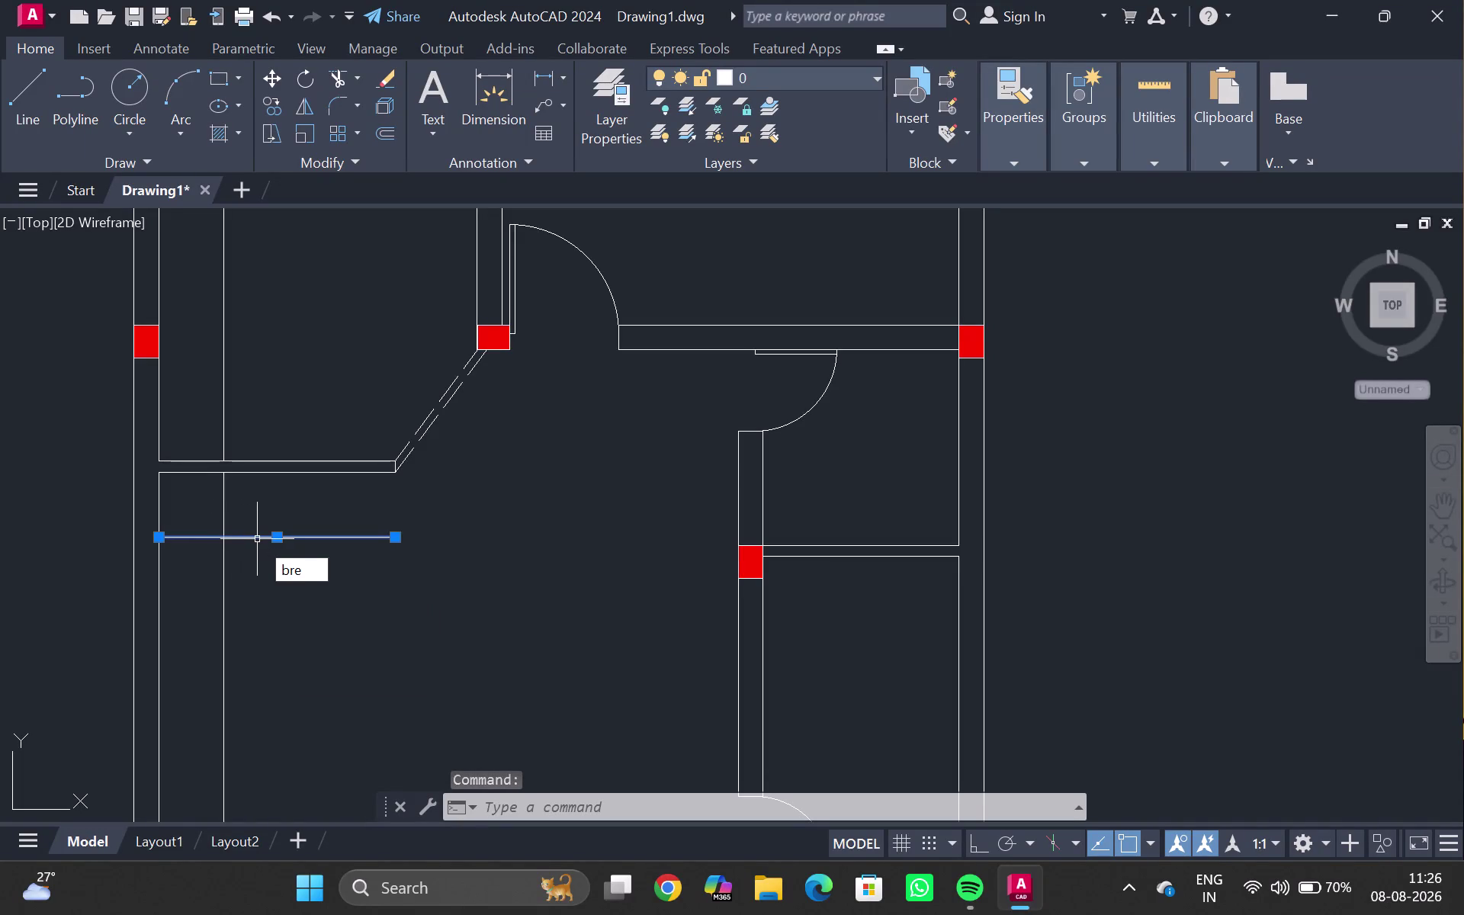
click(316, 591)
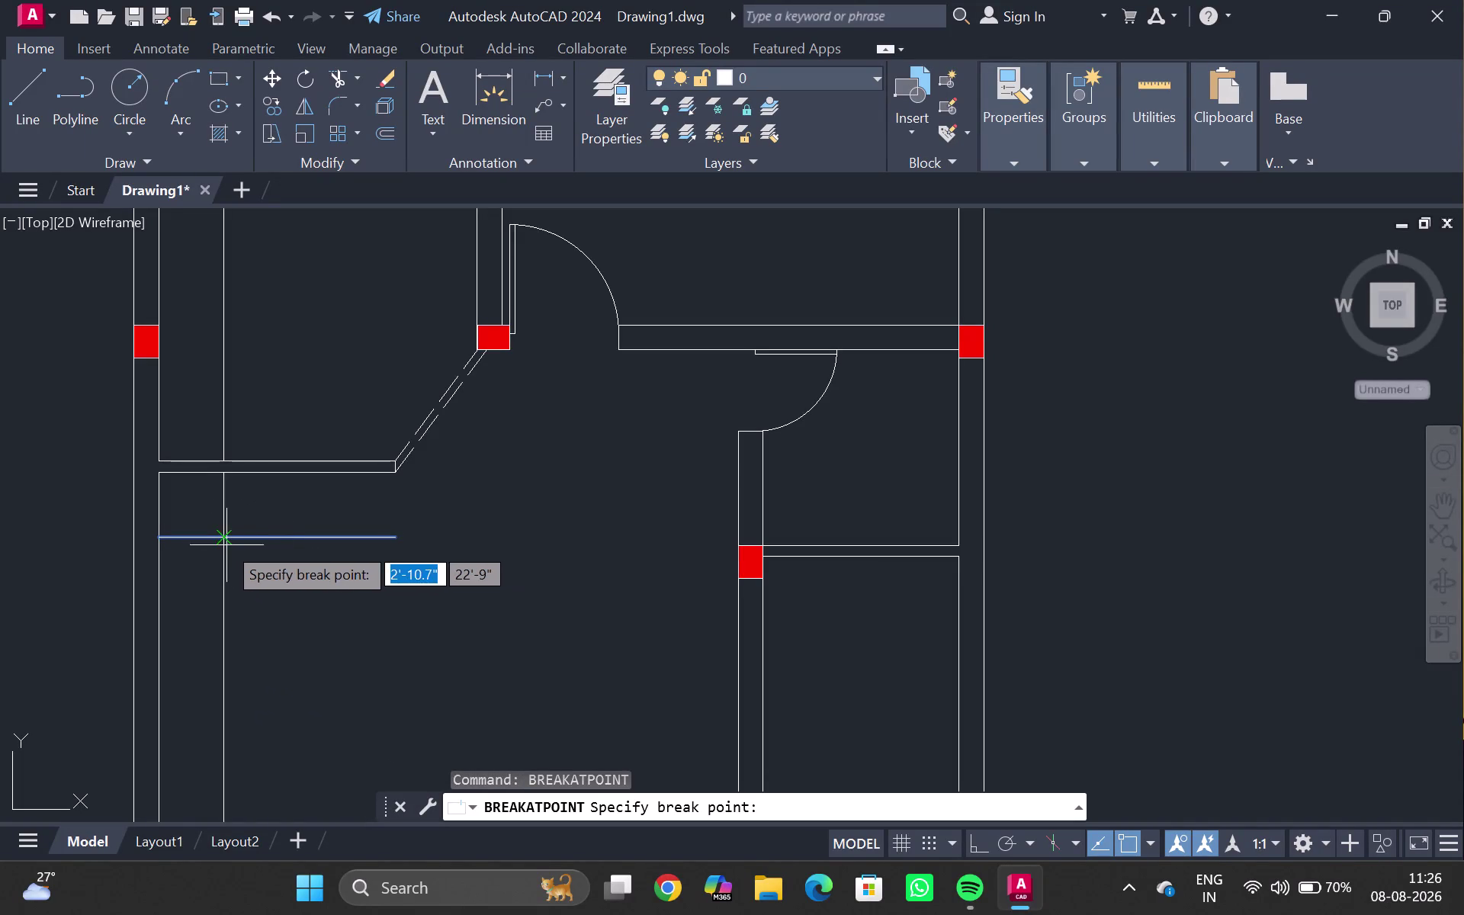
click(221, 539)
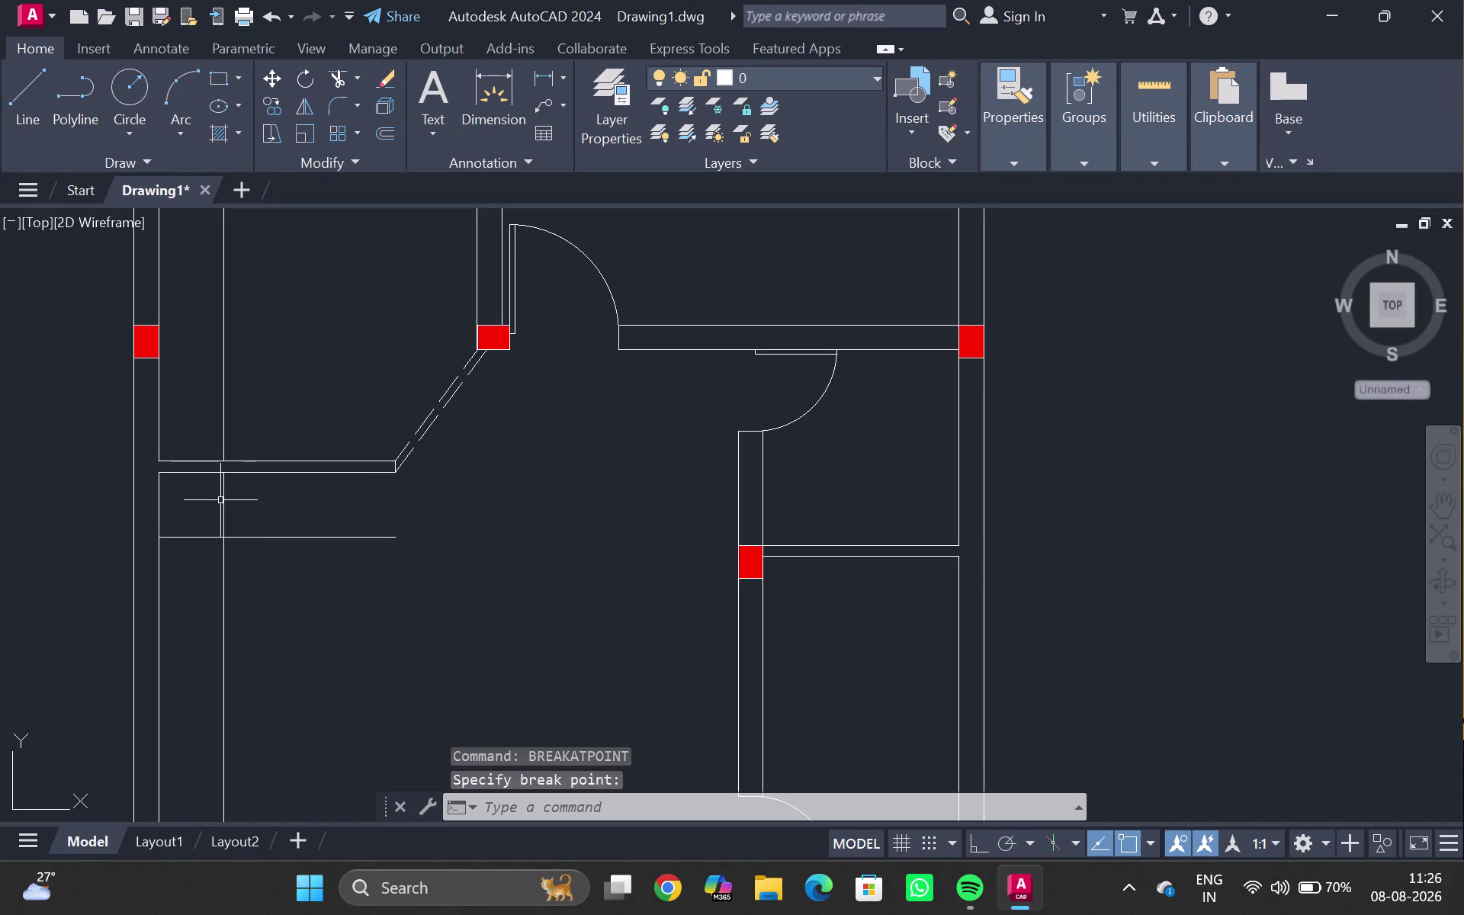
click(222, 500)
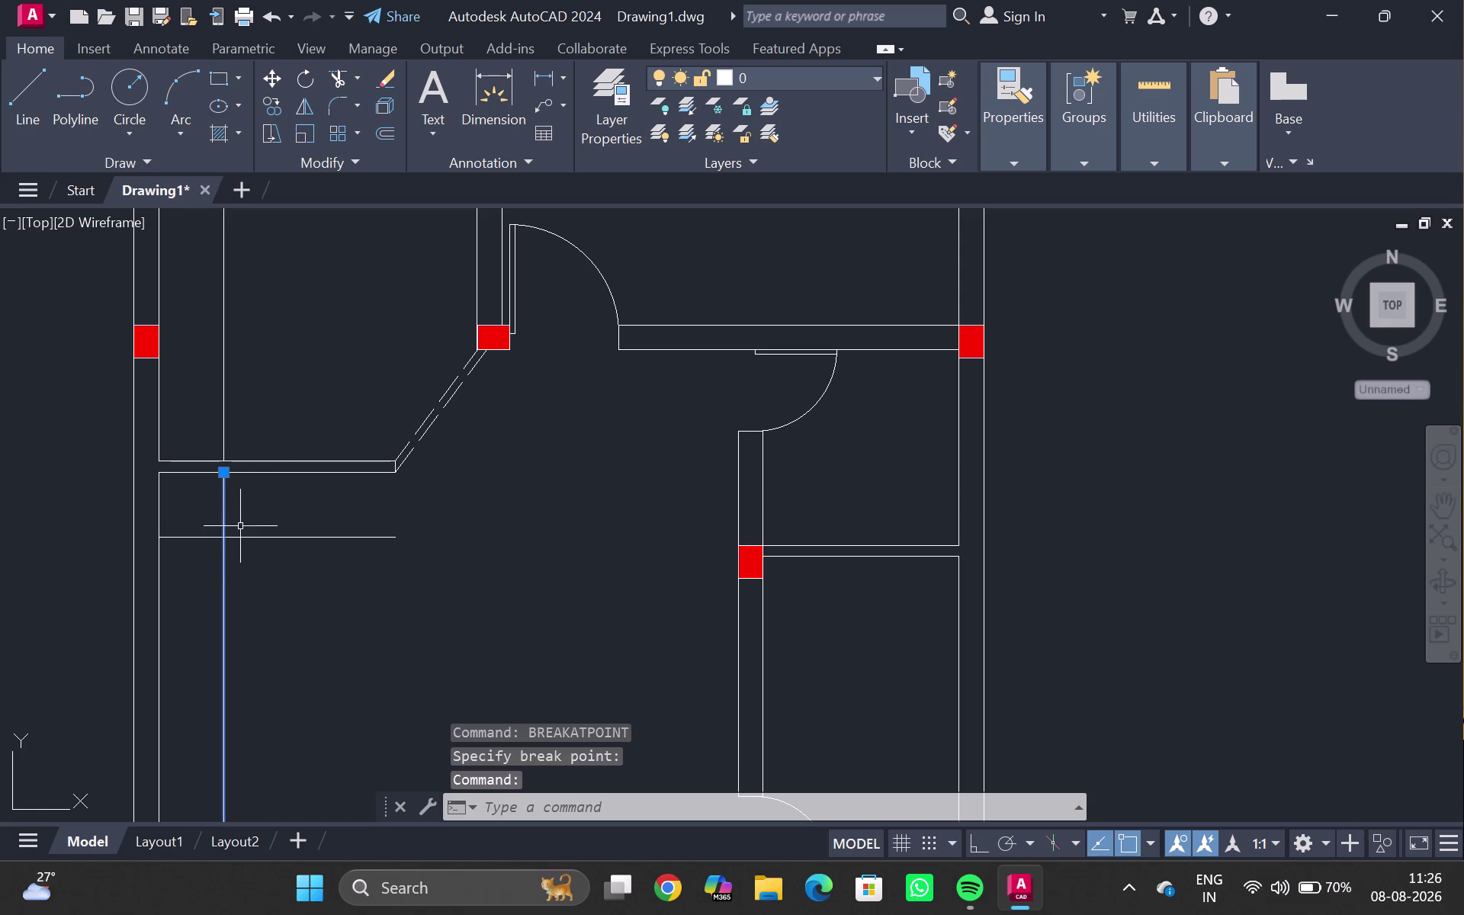
click(212, 538)
key(Escape)
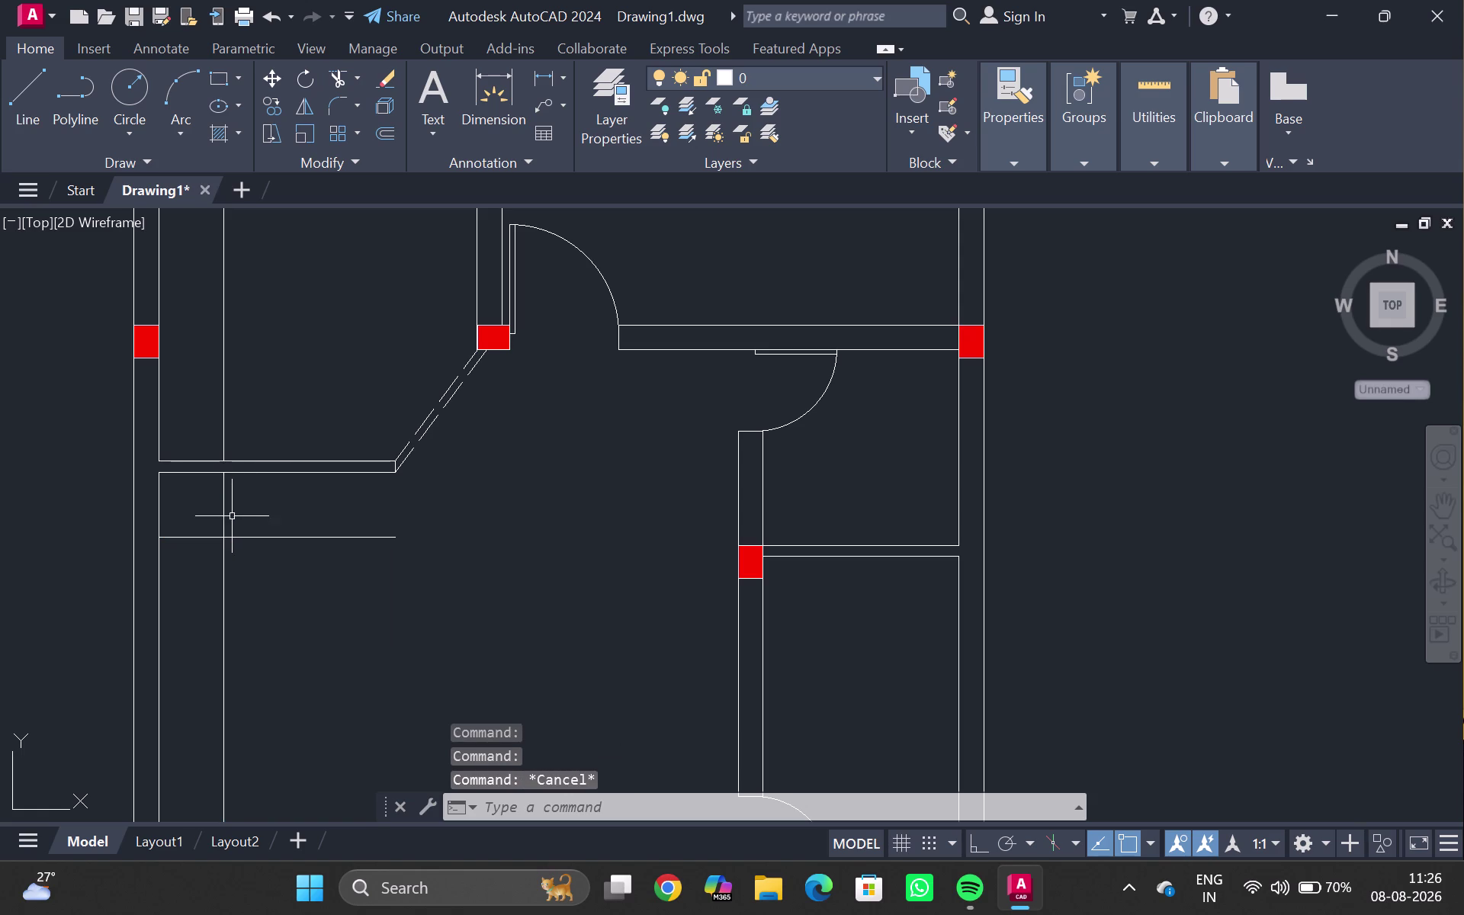
Break the vertical divider where it meets the shelf, then select the short left piece.
click(222, 509)
text(br)
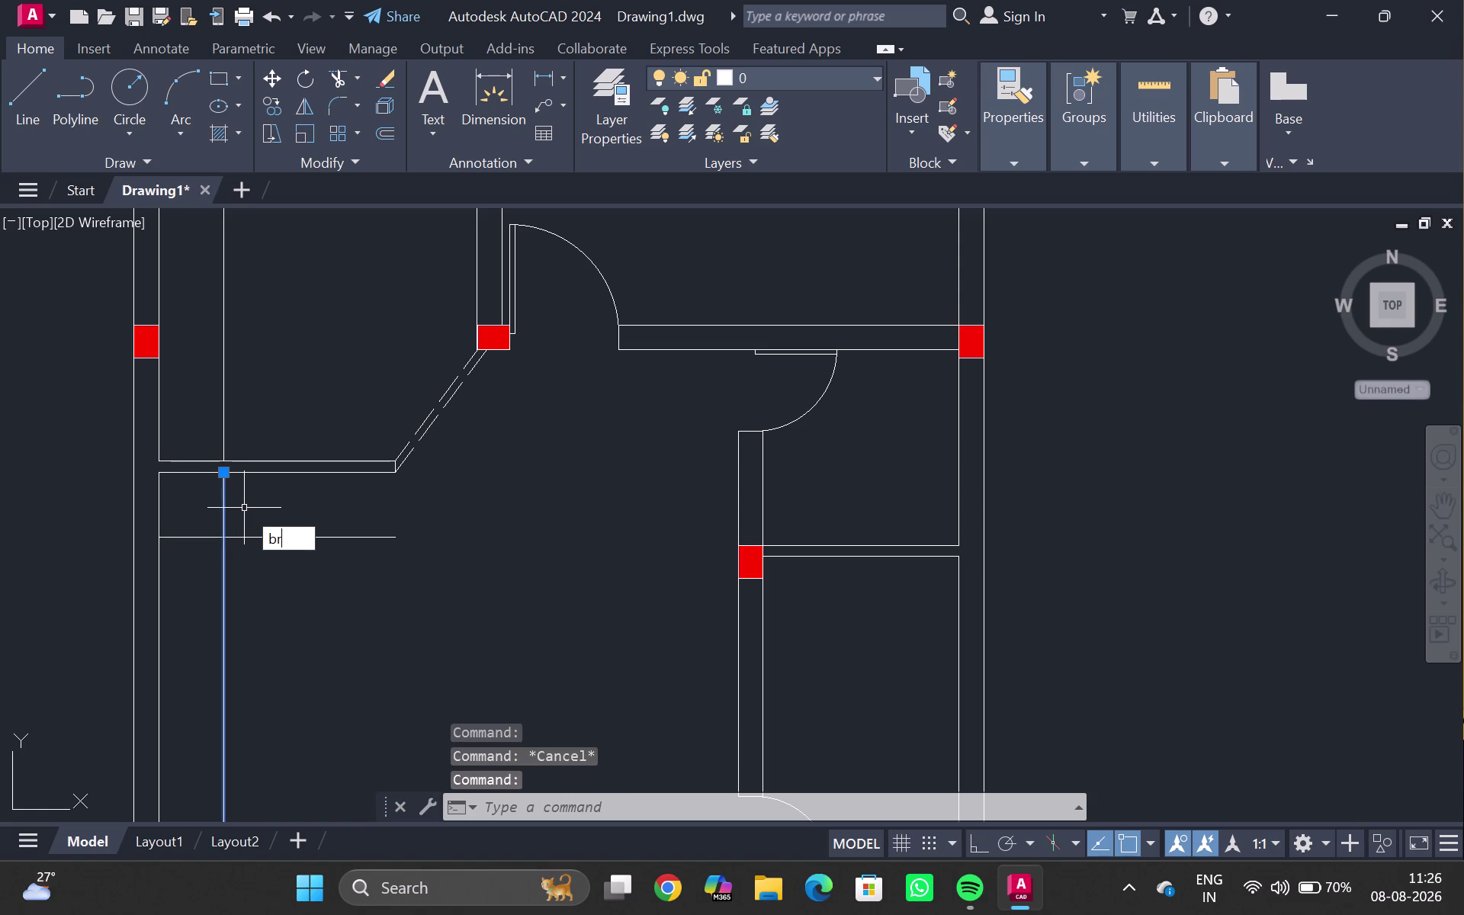
text(ea)
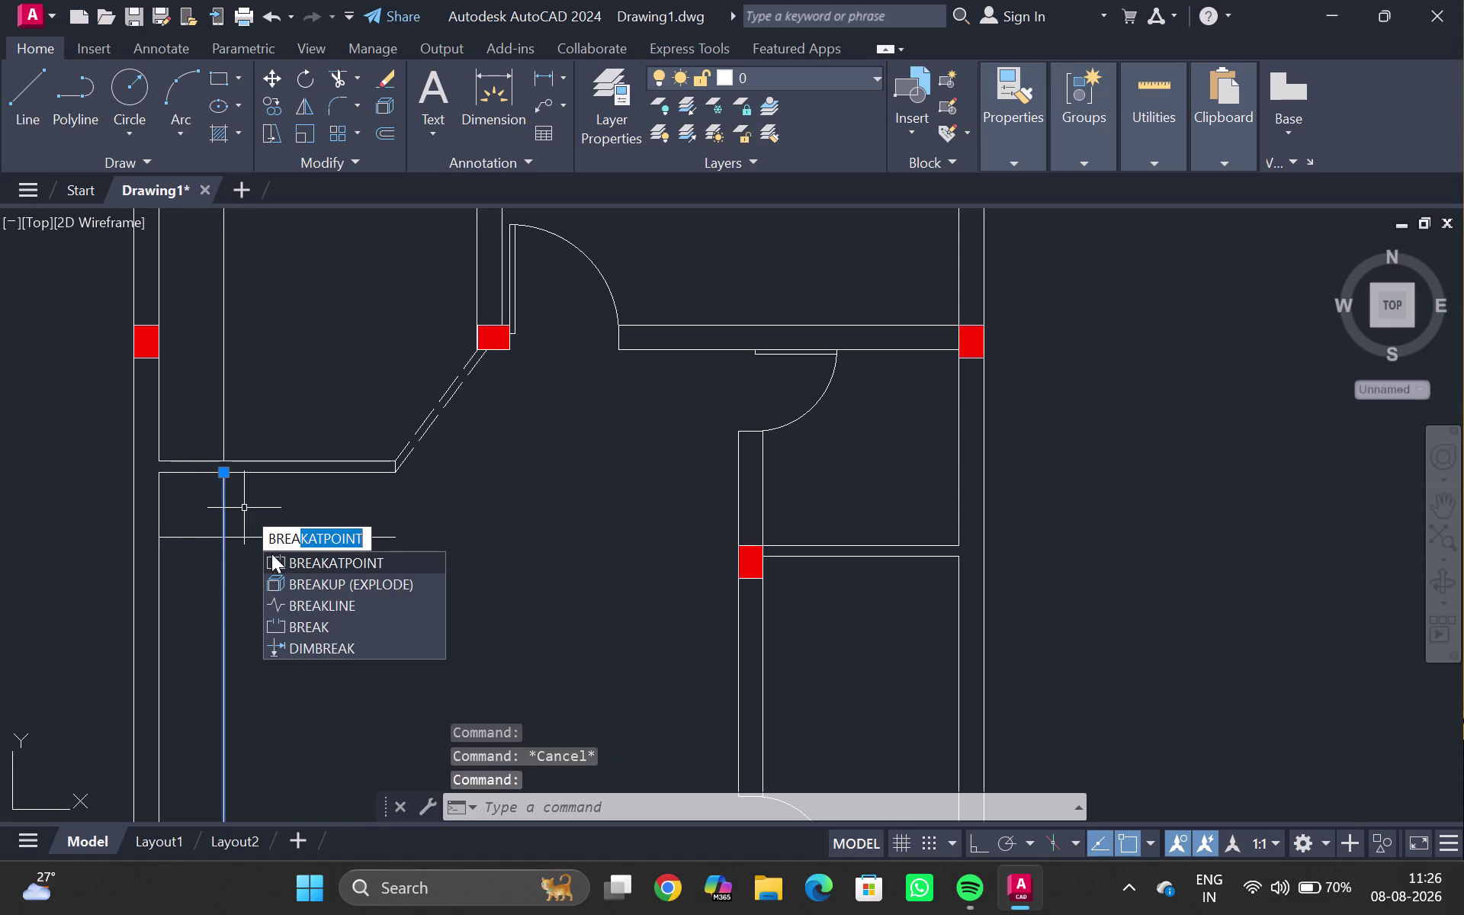
click(271, 553)
click(224, 536)
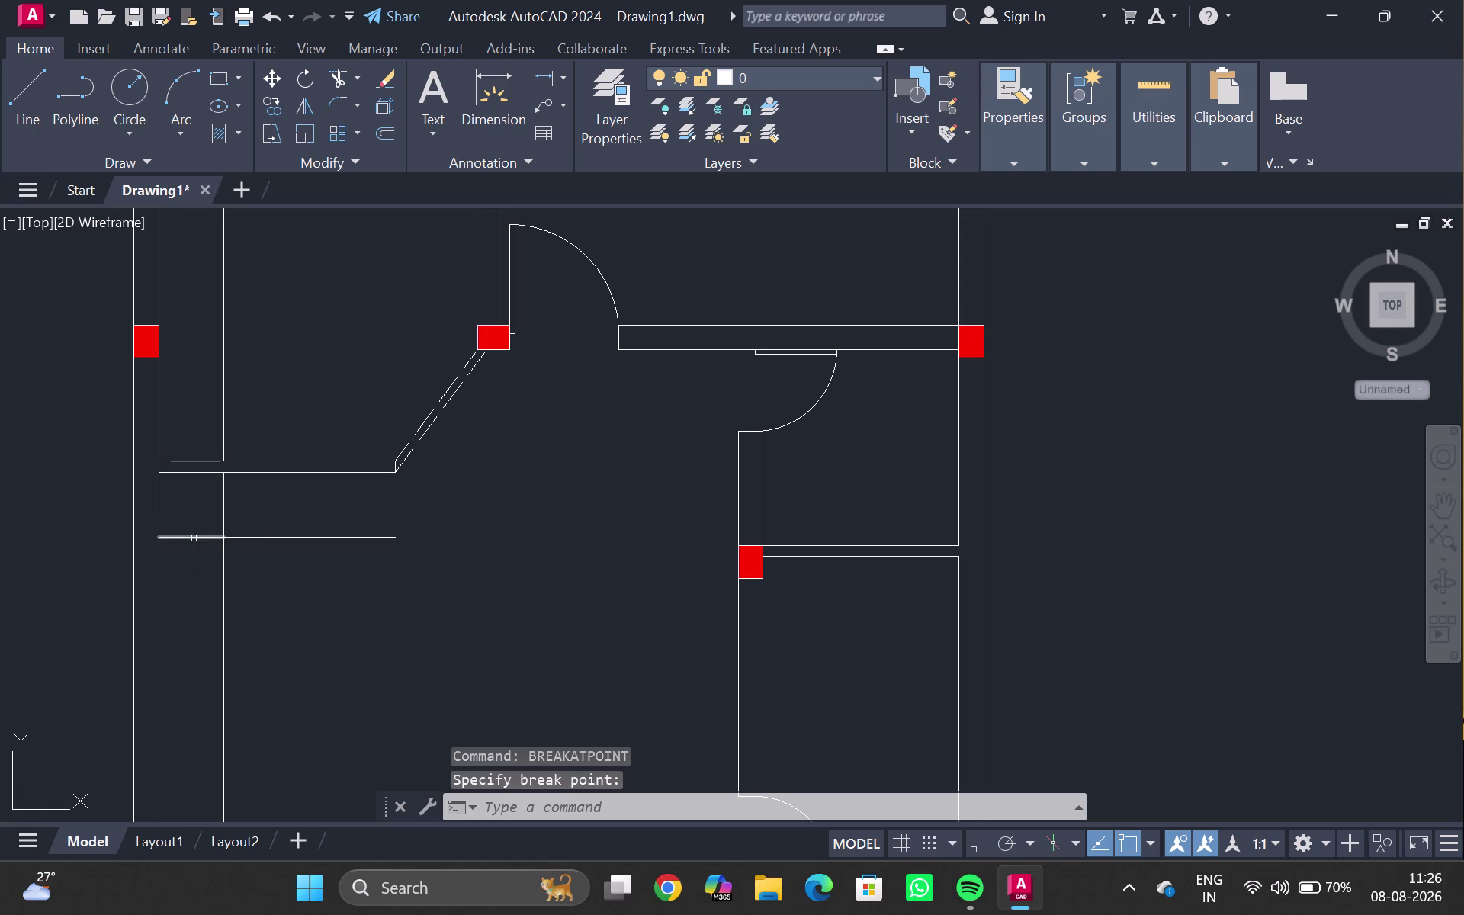
click(192, 538)
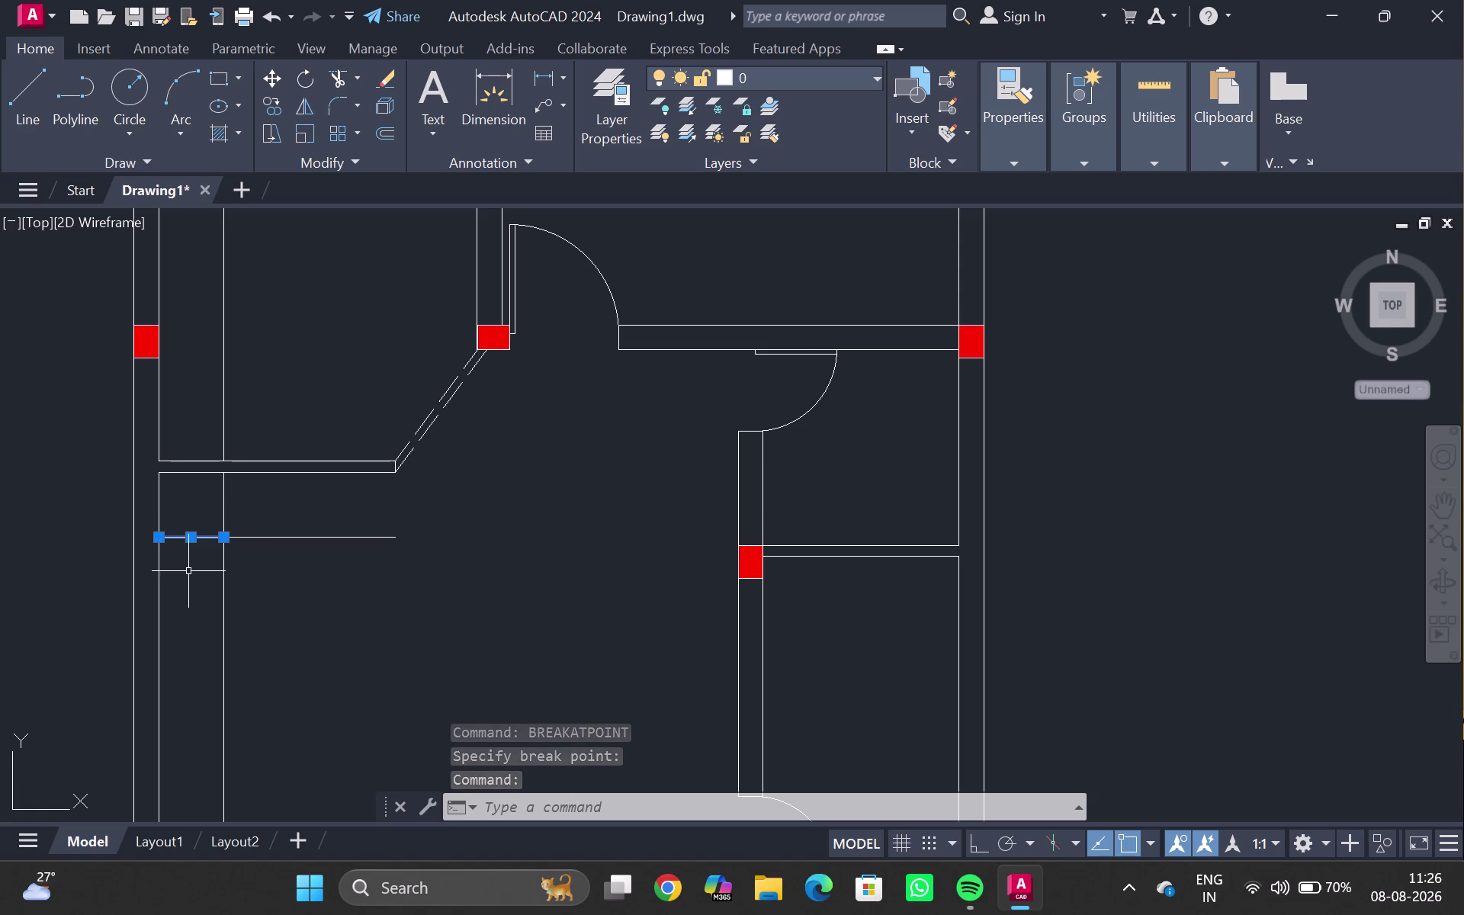
Copy the short shelf piece from the divider junction as a 5-item array.
text(ci)
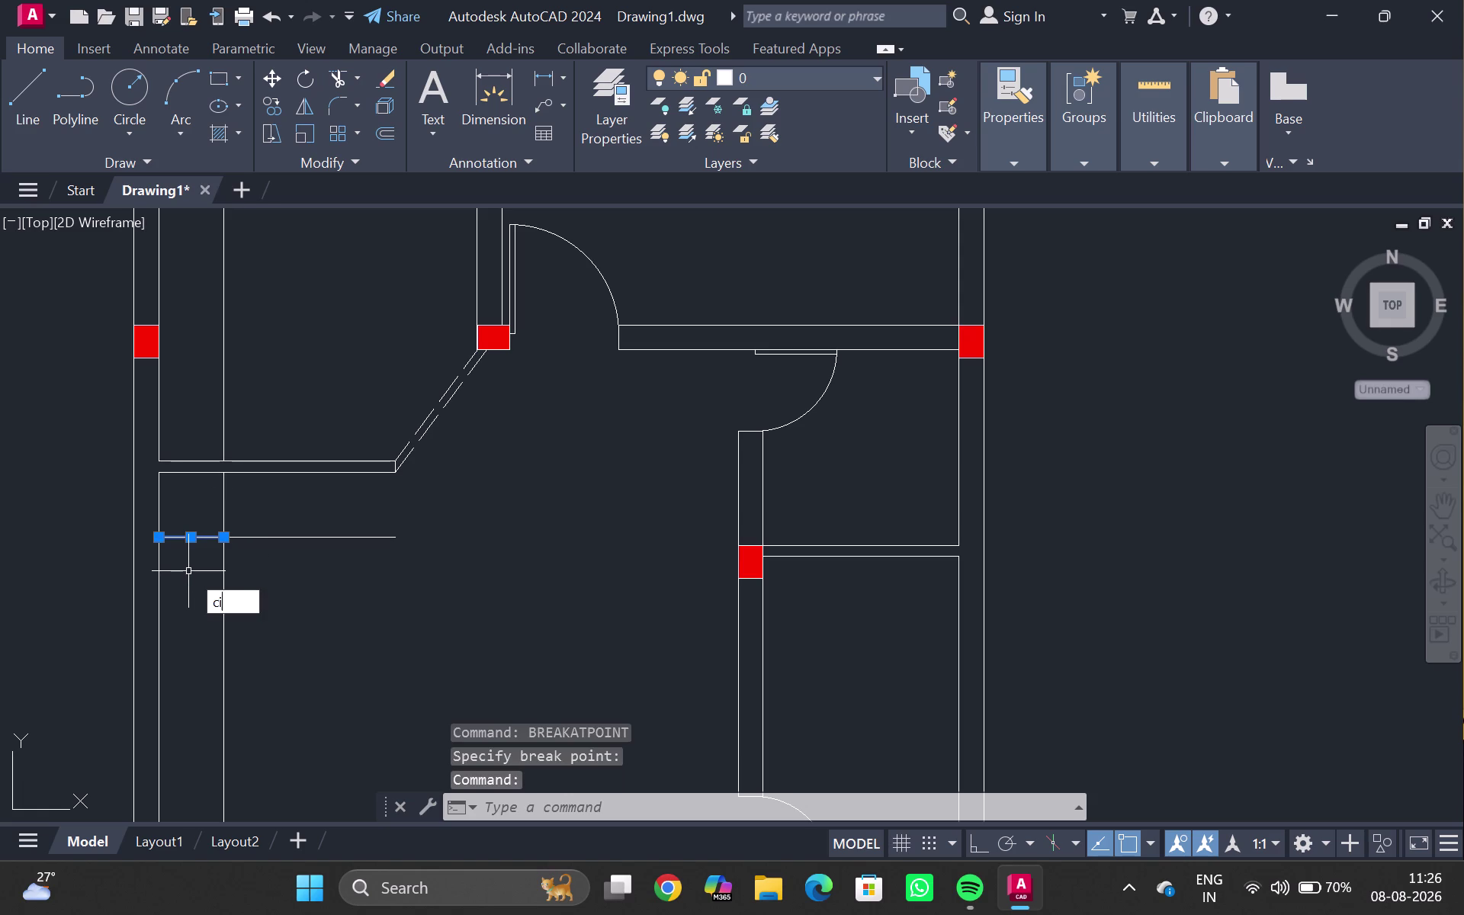
key(BackSpace)
key(o)
key(BackSpace)
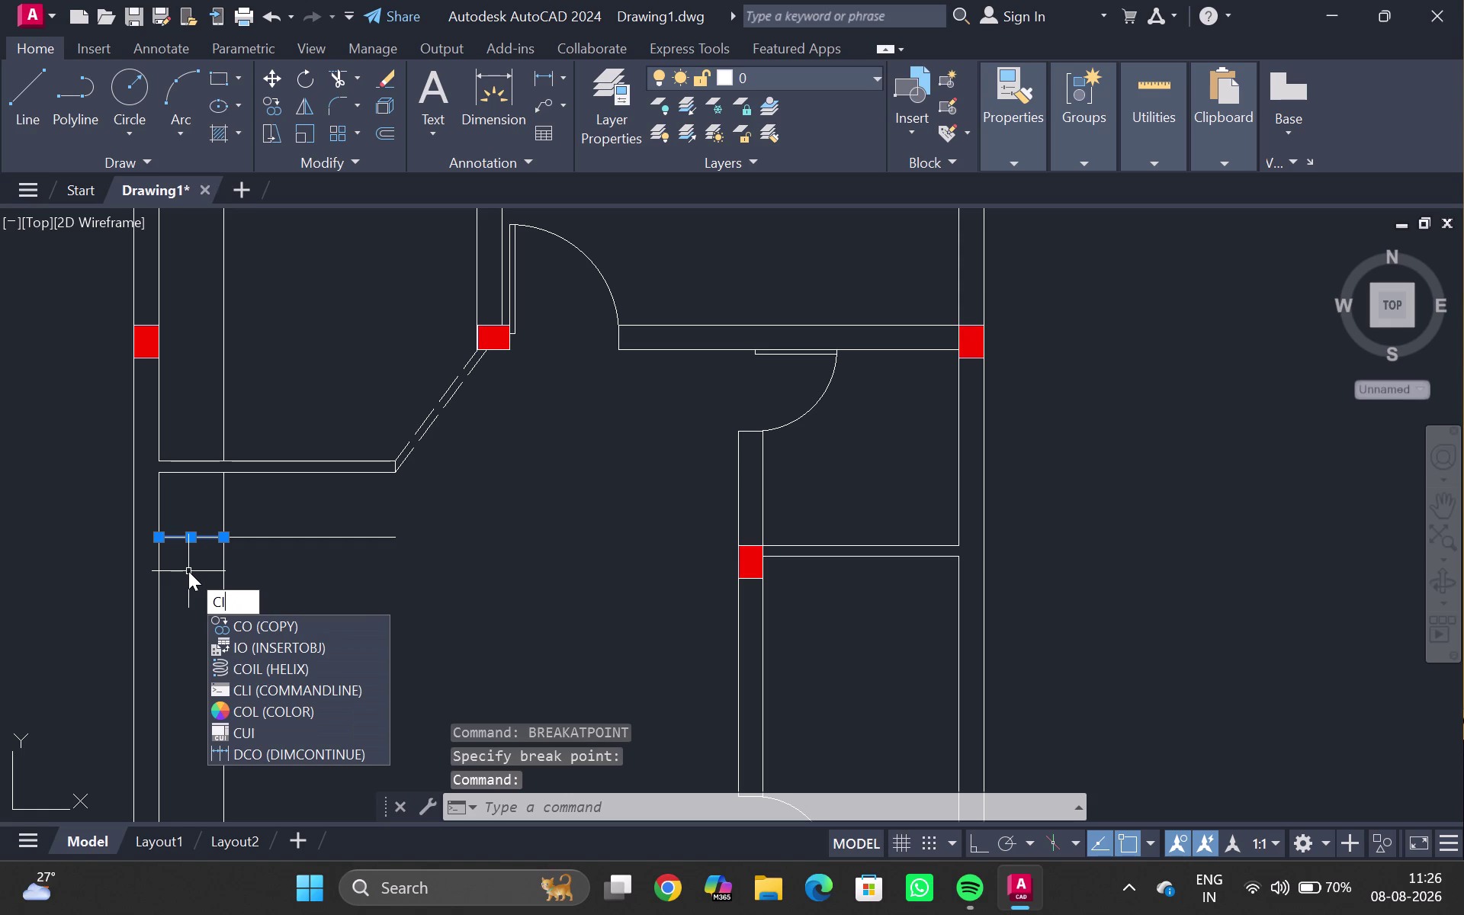
key(BackSpace)
key(o)
key(Return)
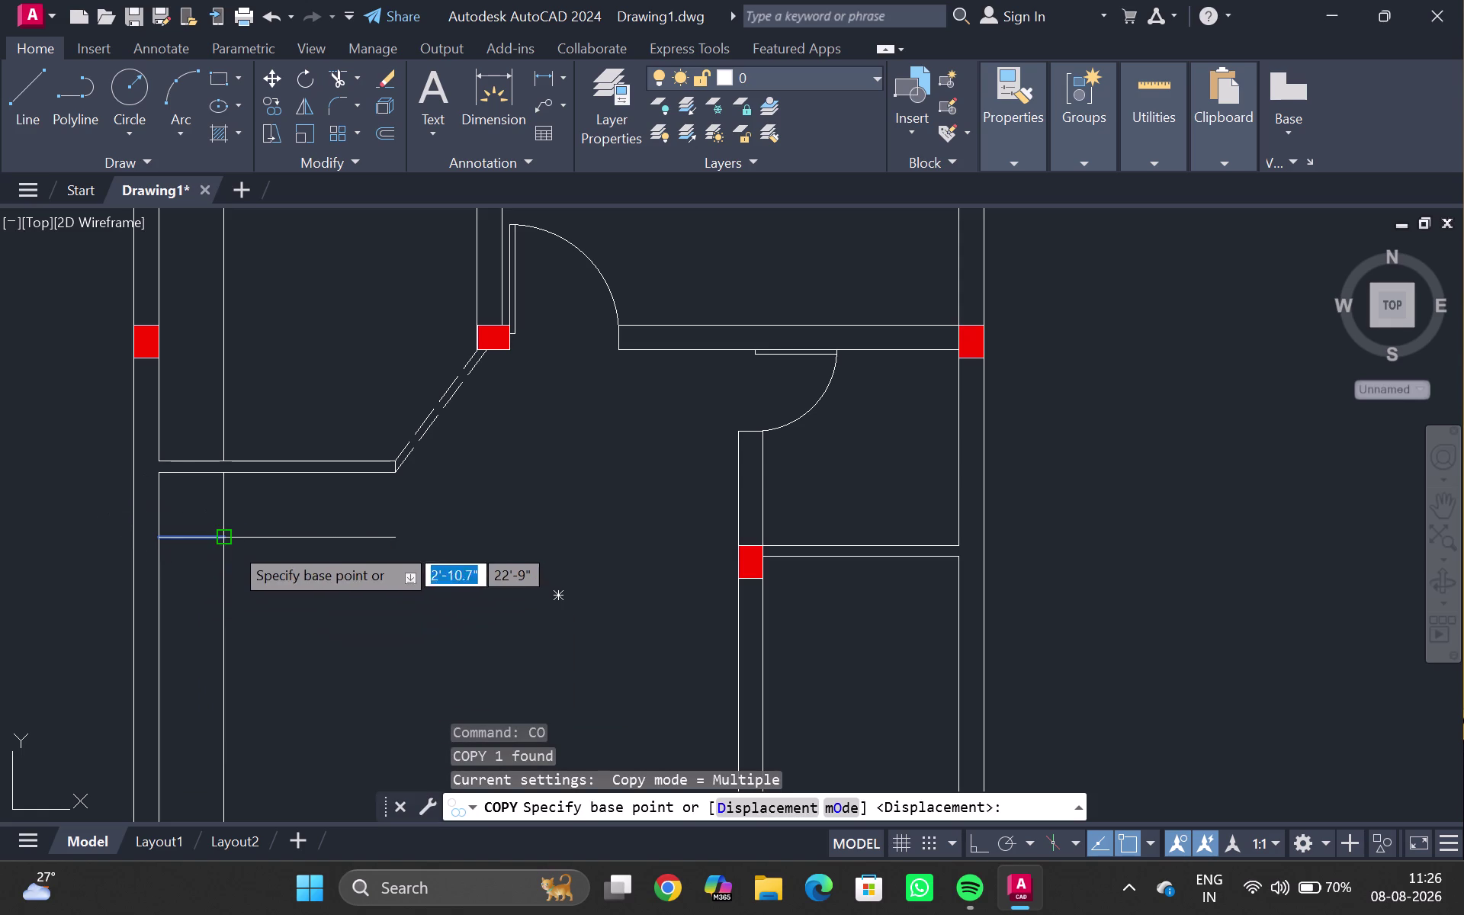
click(221, 543)
middle_drag(221, 656, 231, 588)
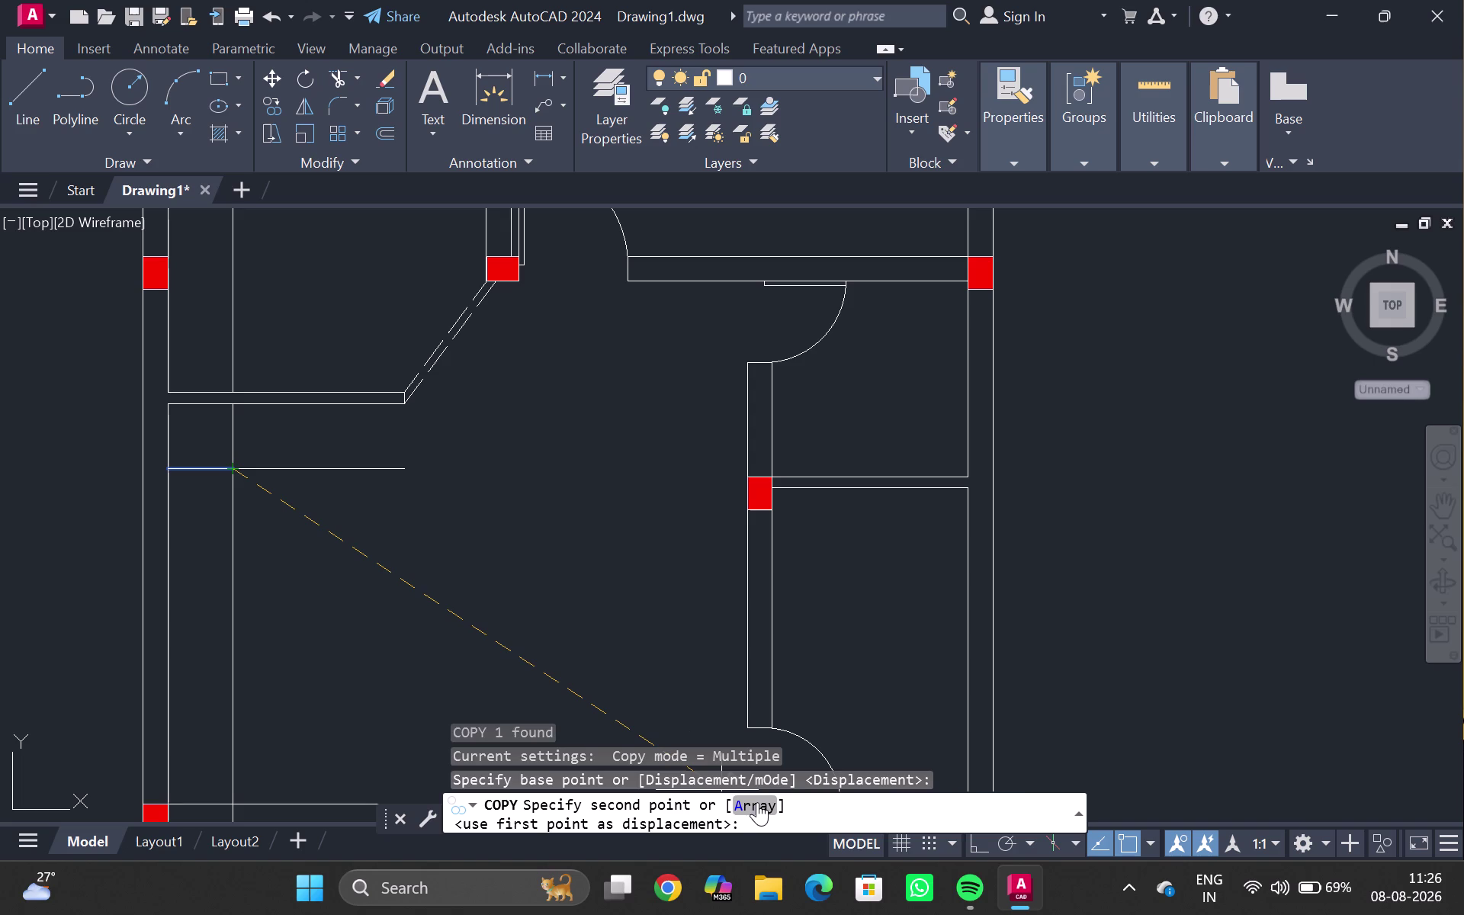
click(755, 801)
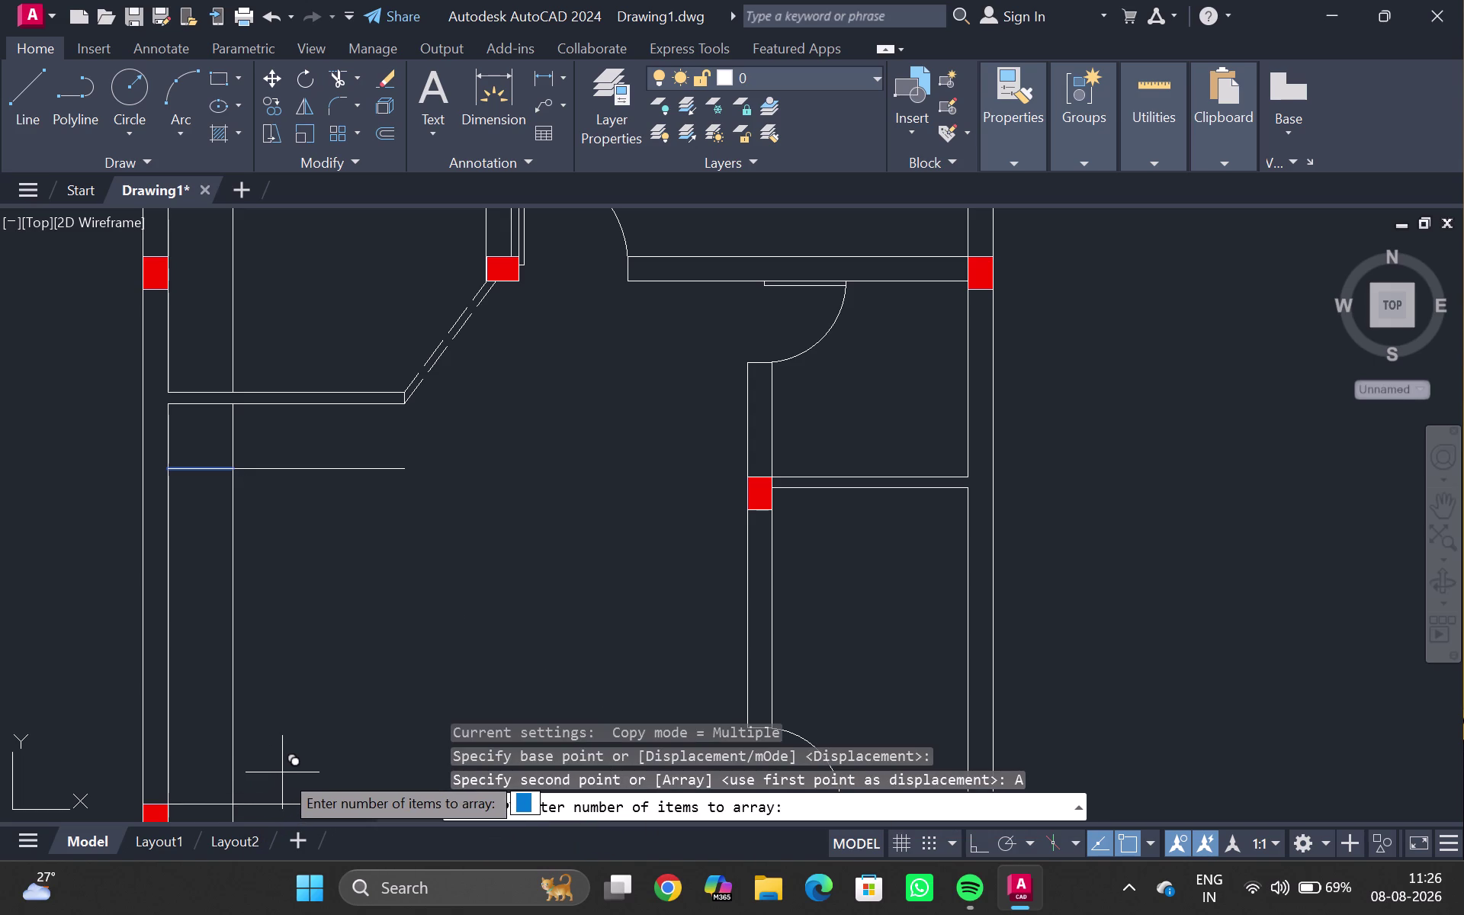
key(5)
key(Return)
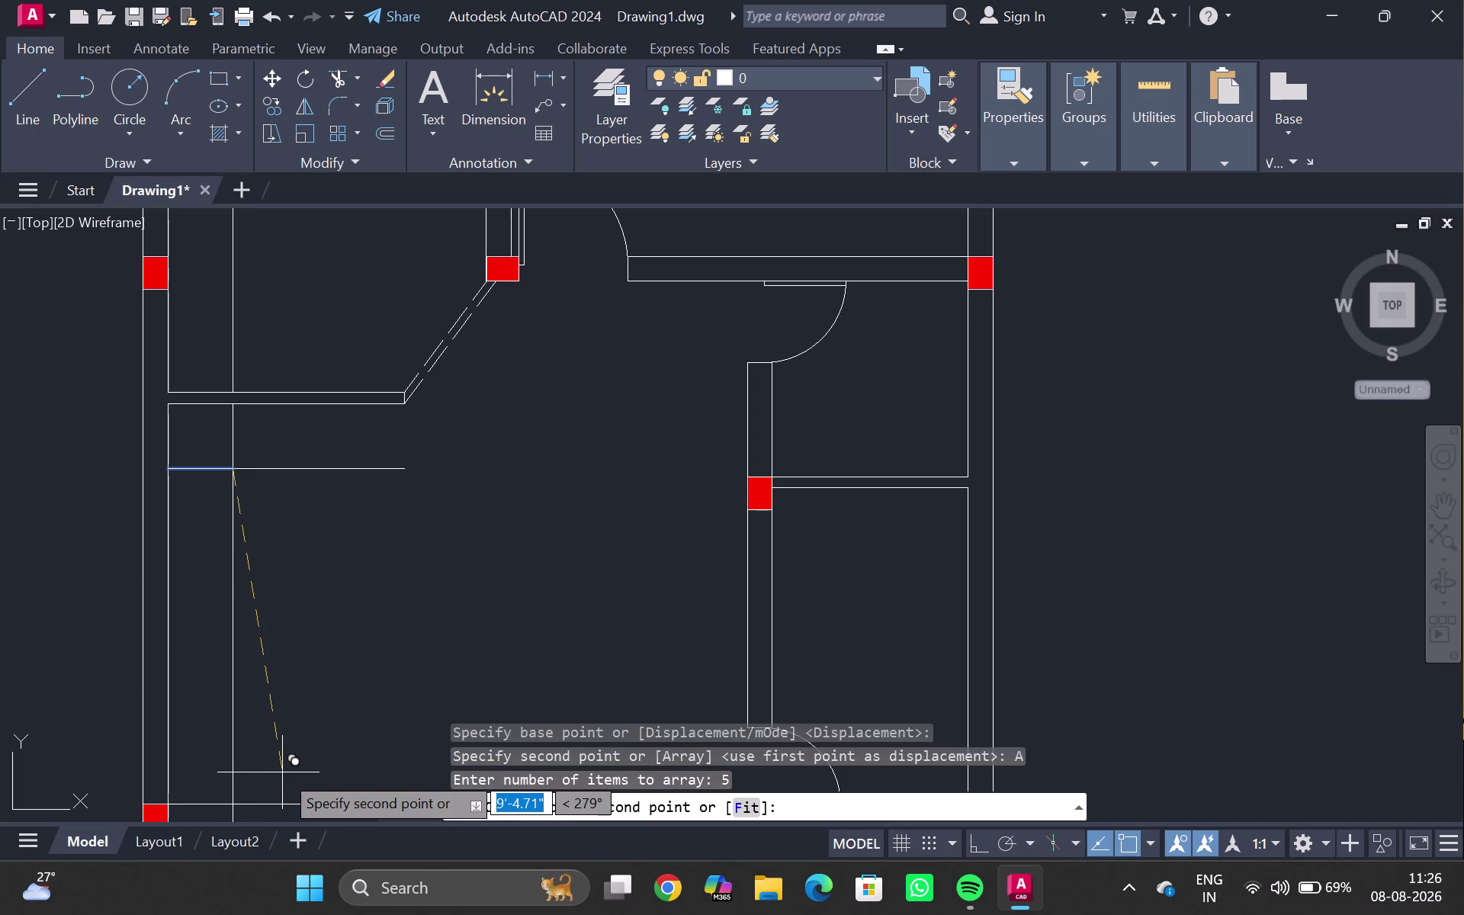
click(227, 805)
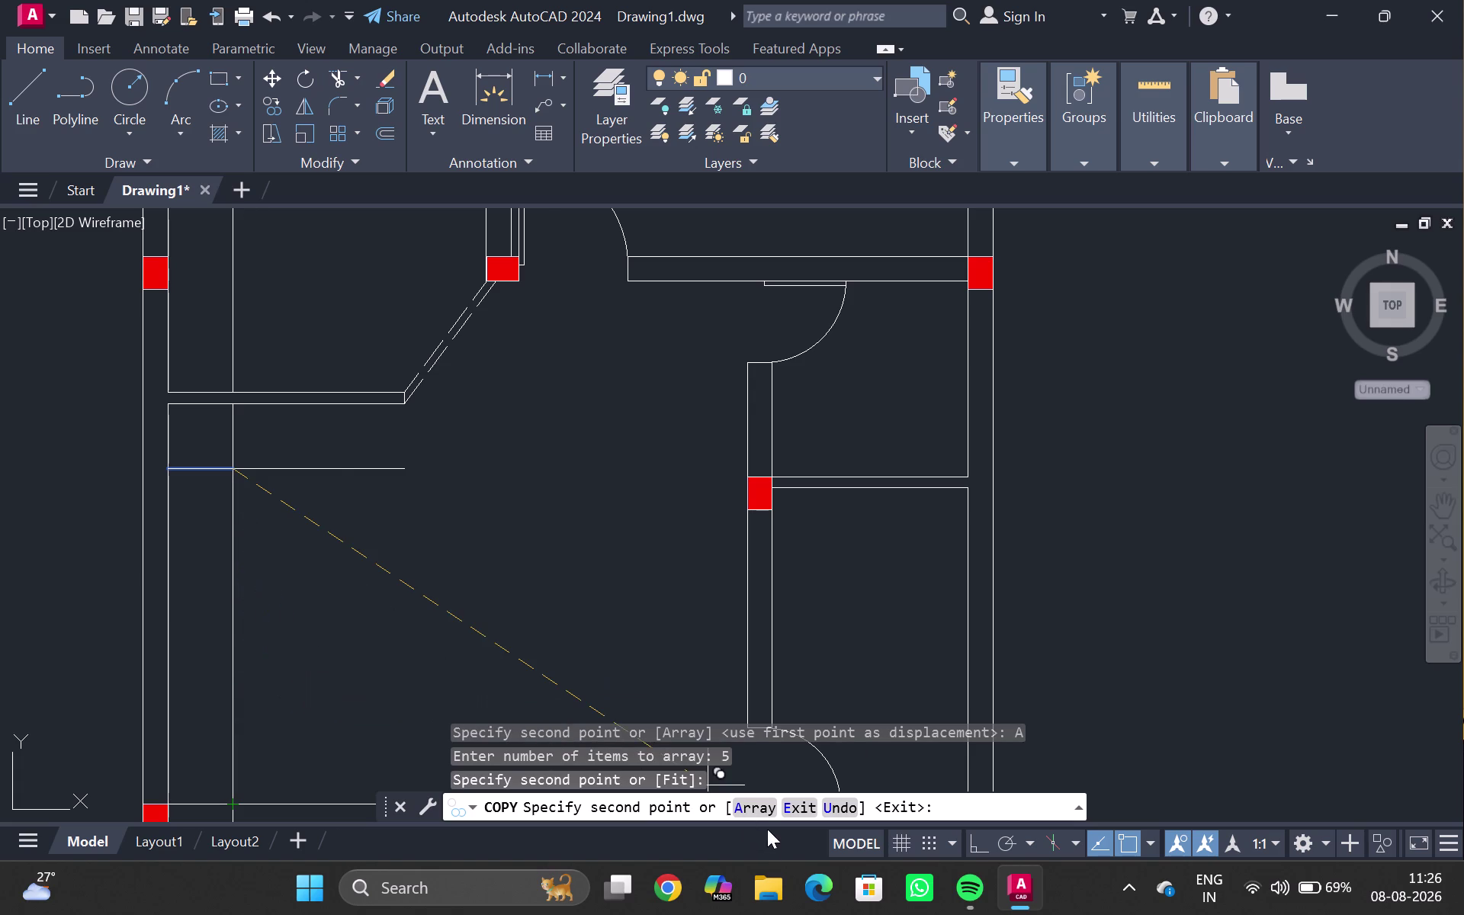
Redo the 5-item array with Fit, ending the shelf copies at the bottom wall.
click(748, 810)
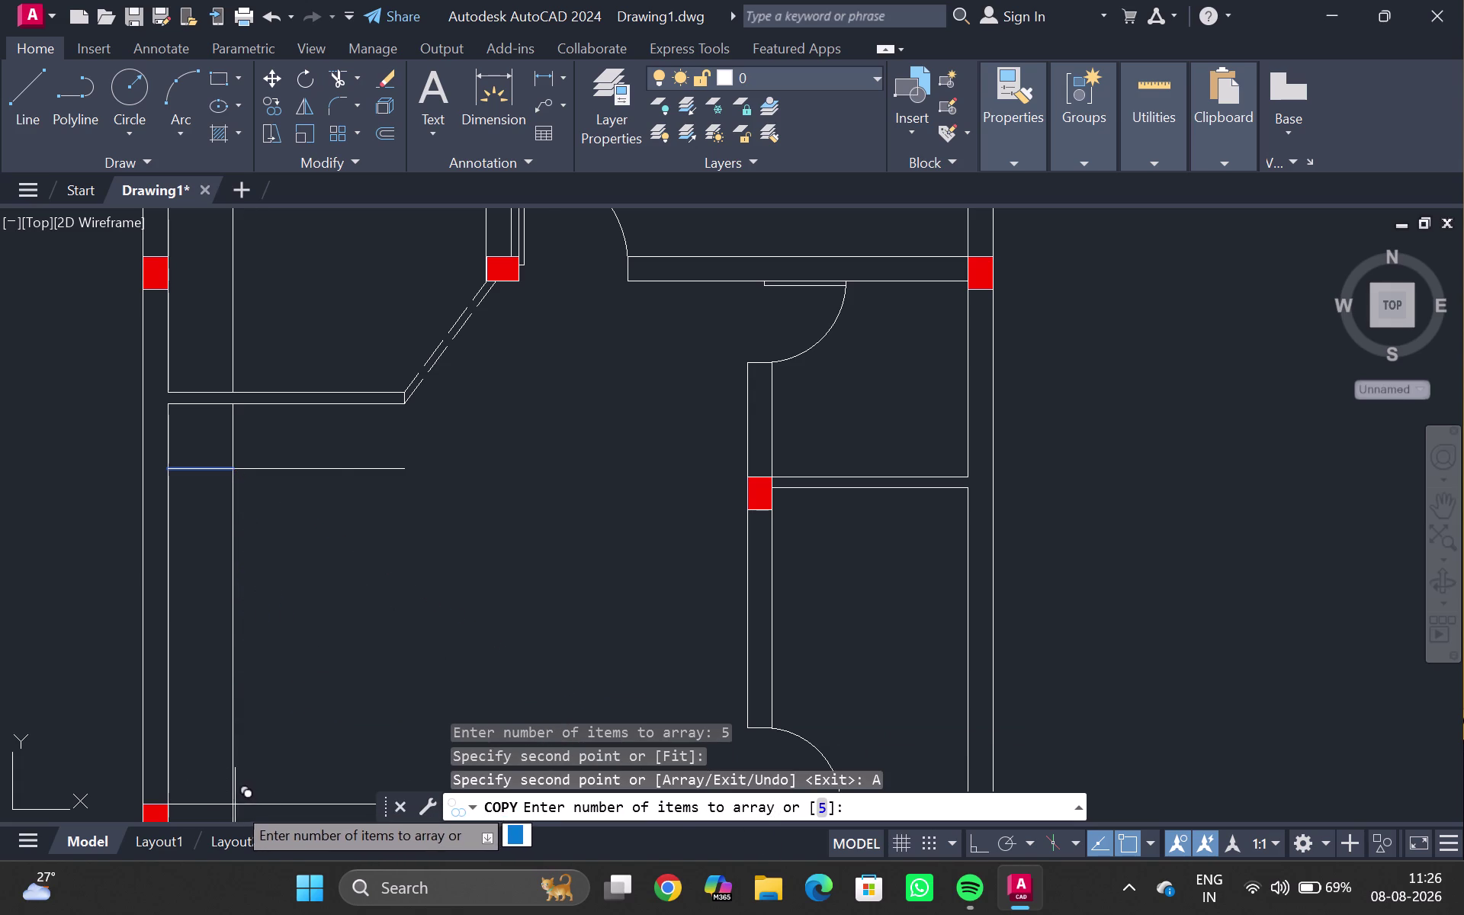
key(5)
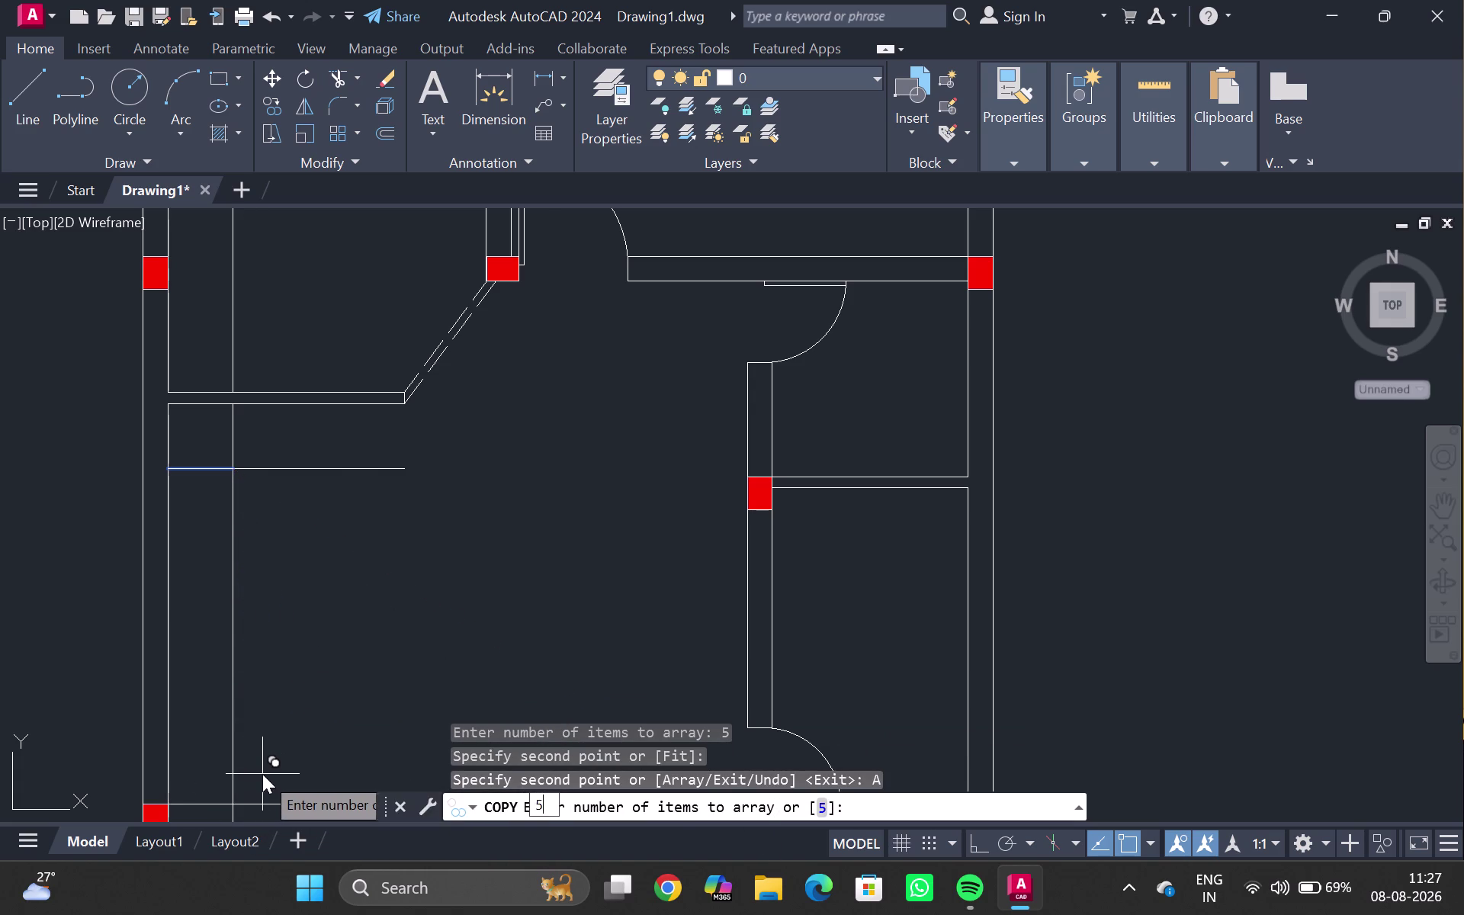
key(Return)
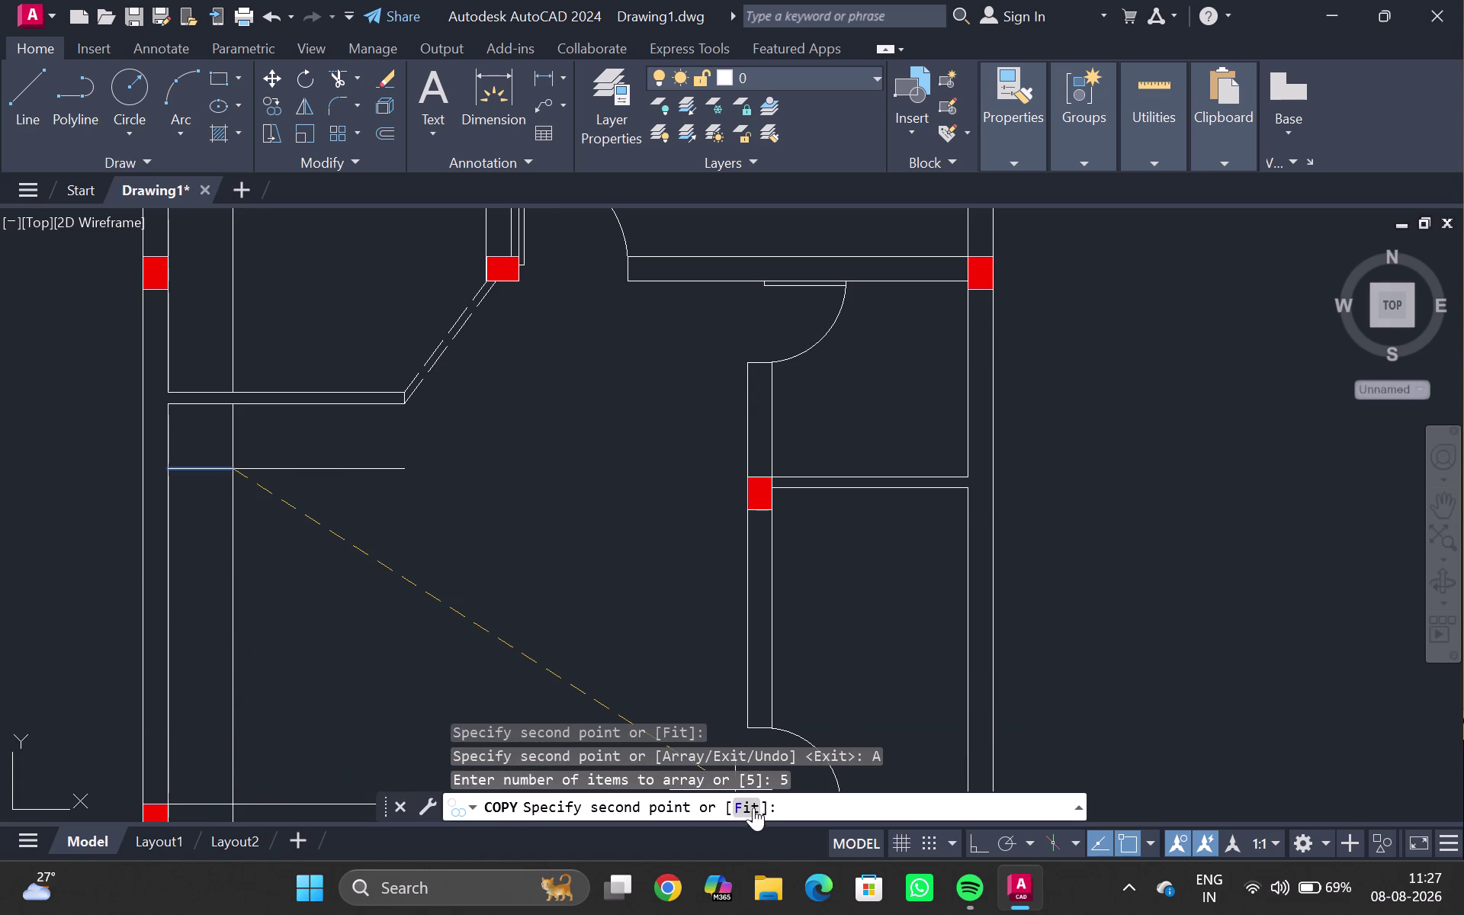
click(755, 808)
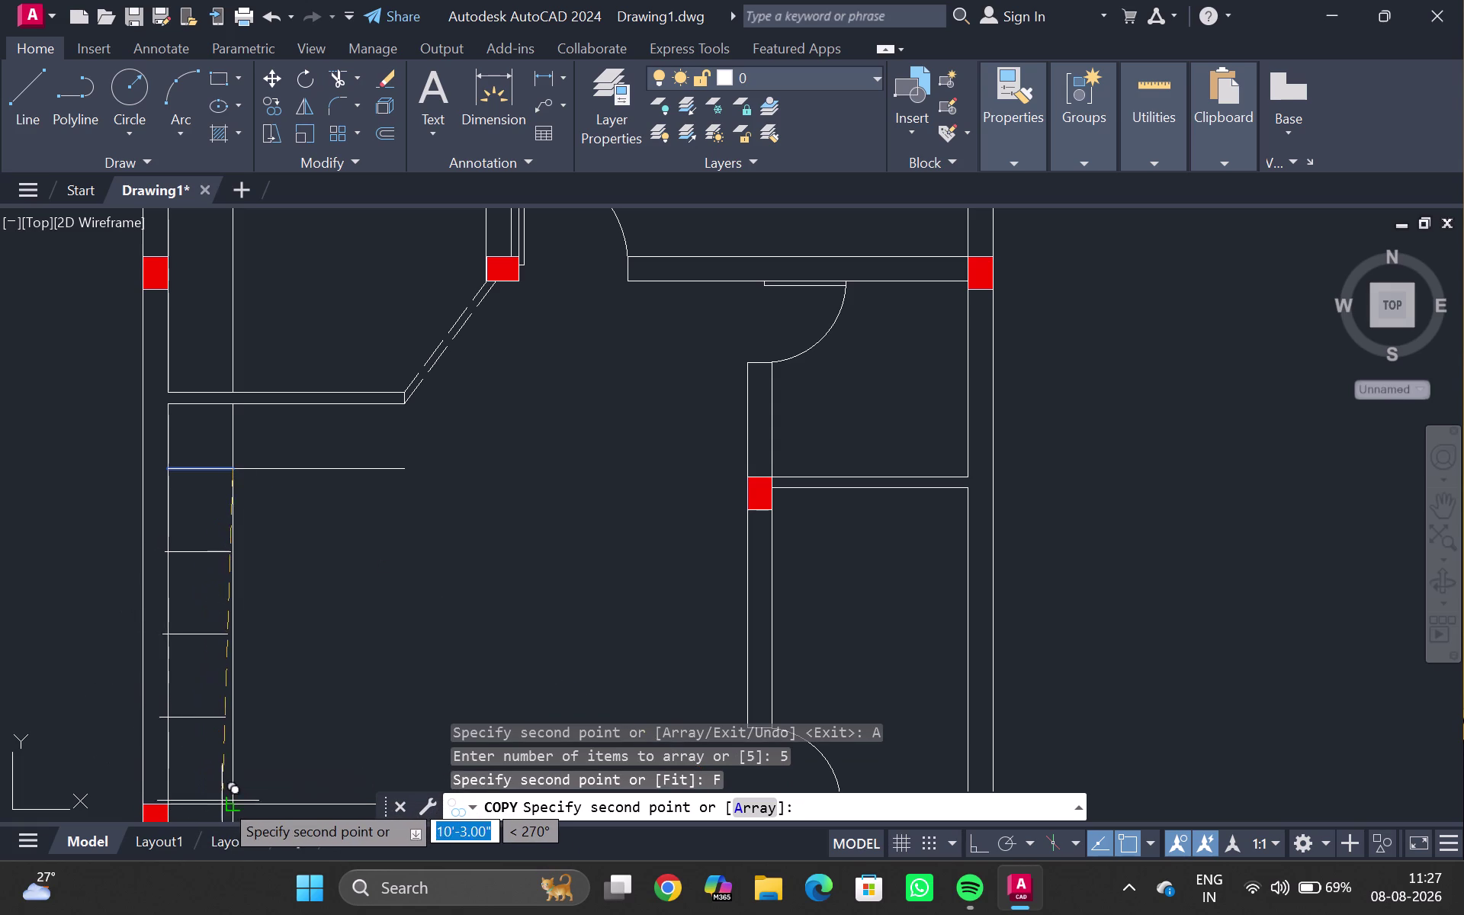
click(232, 800)
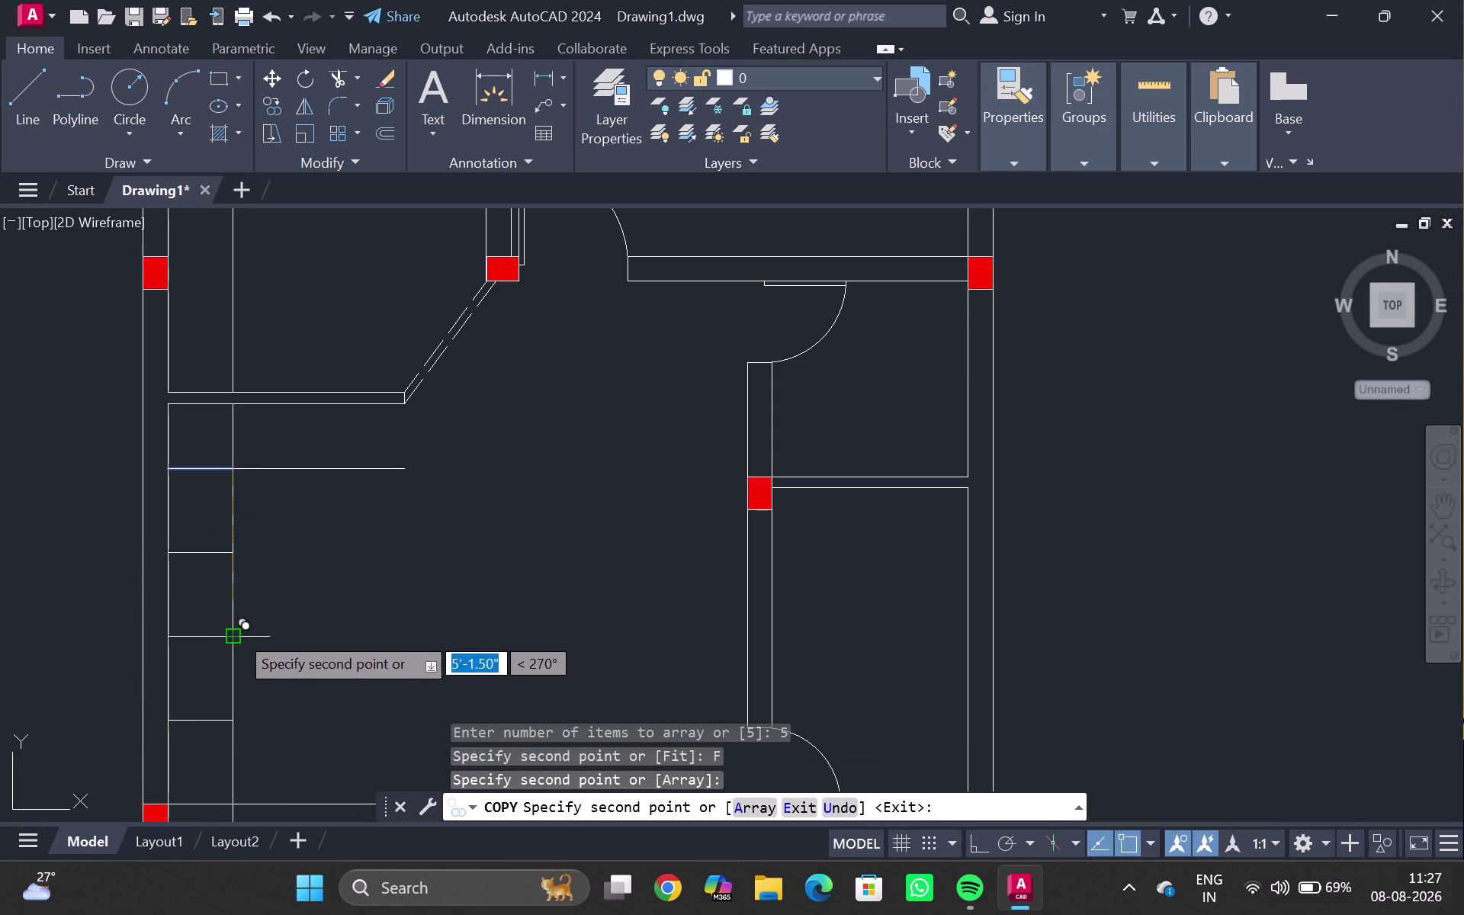
key(Escape)
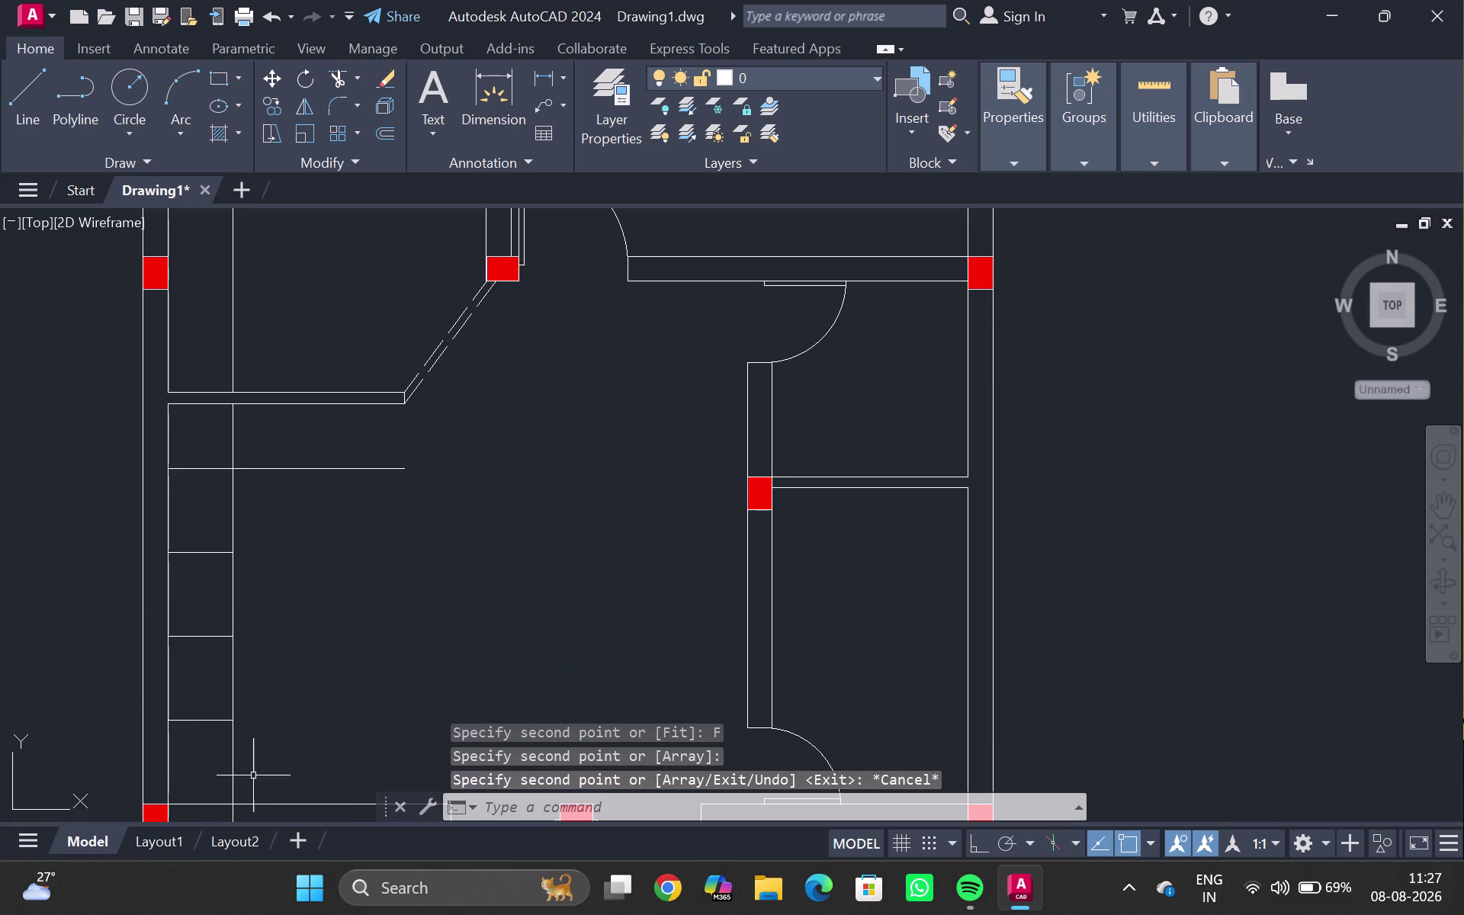
middle_drag(220, 767, 245, 684)
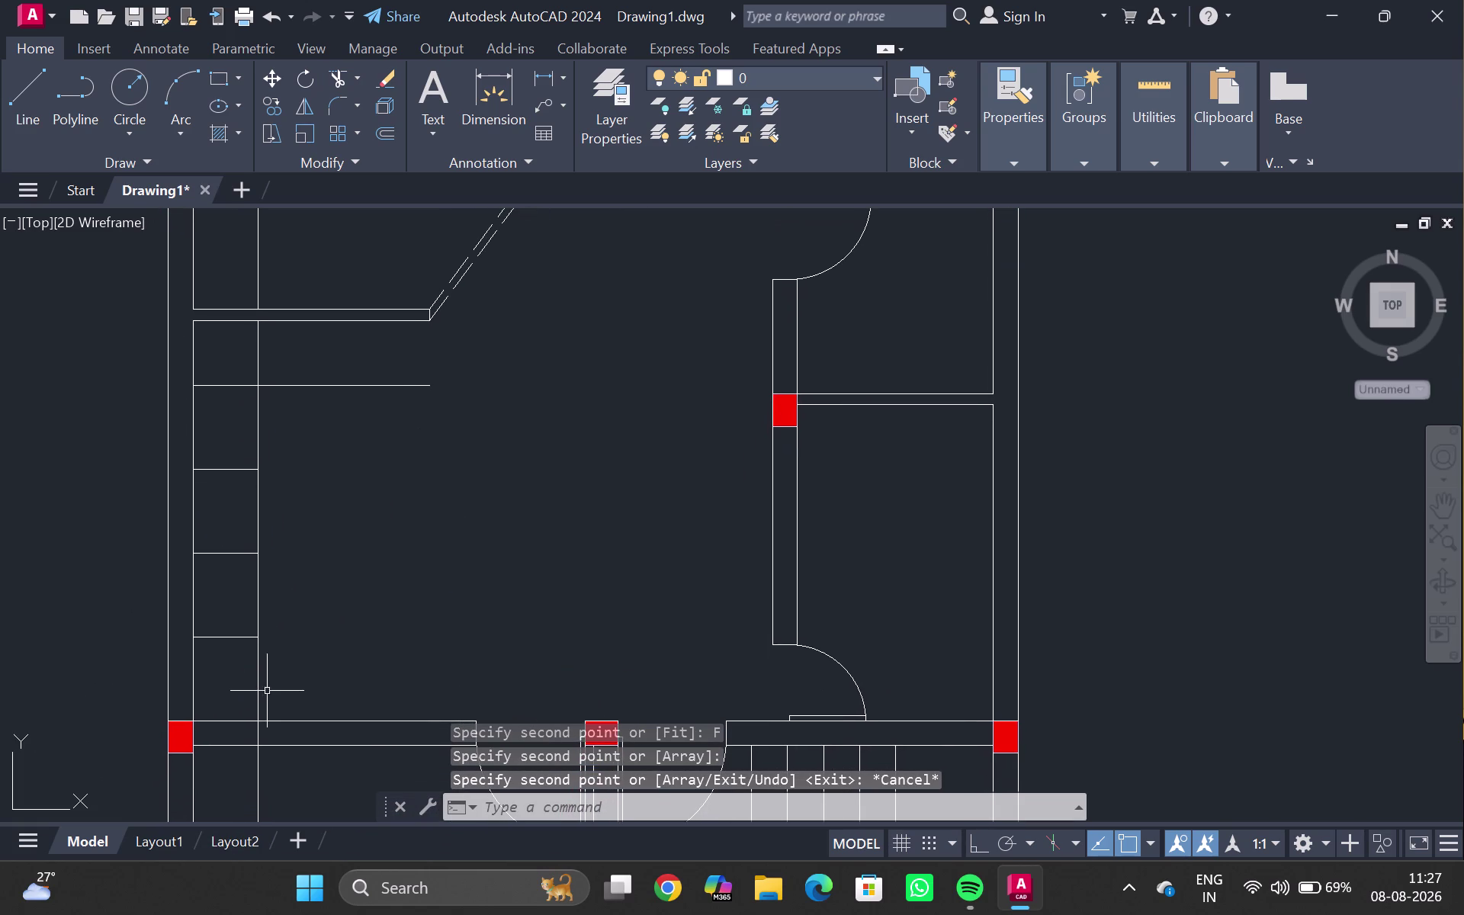
Trim the lines crossed near the front wall and two leftover segments.
text(tr)
key(Return)
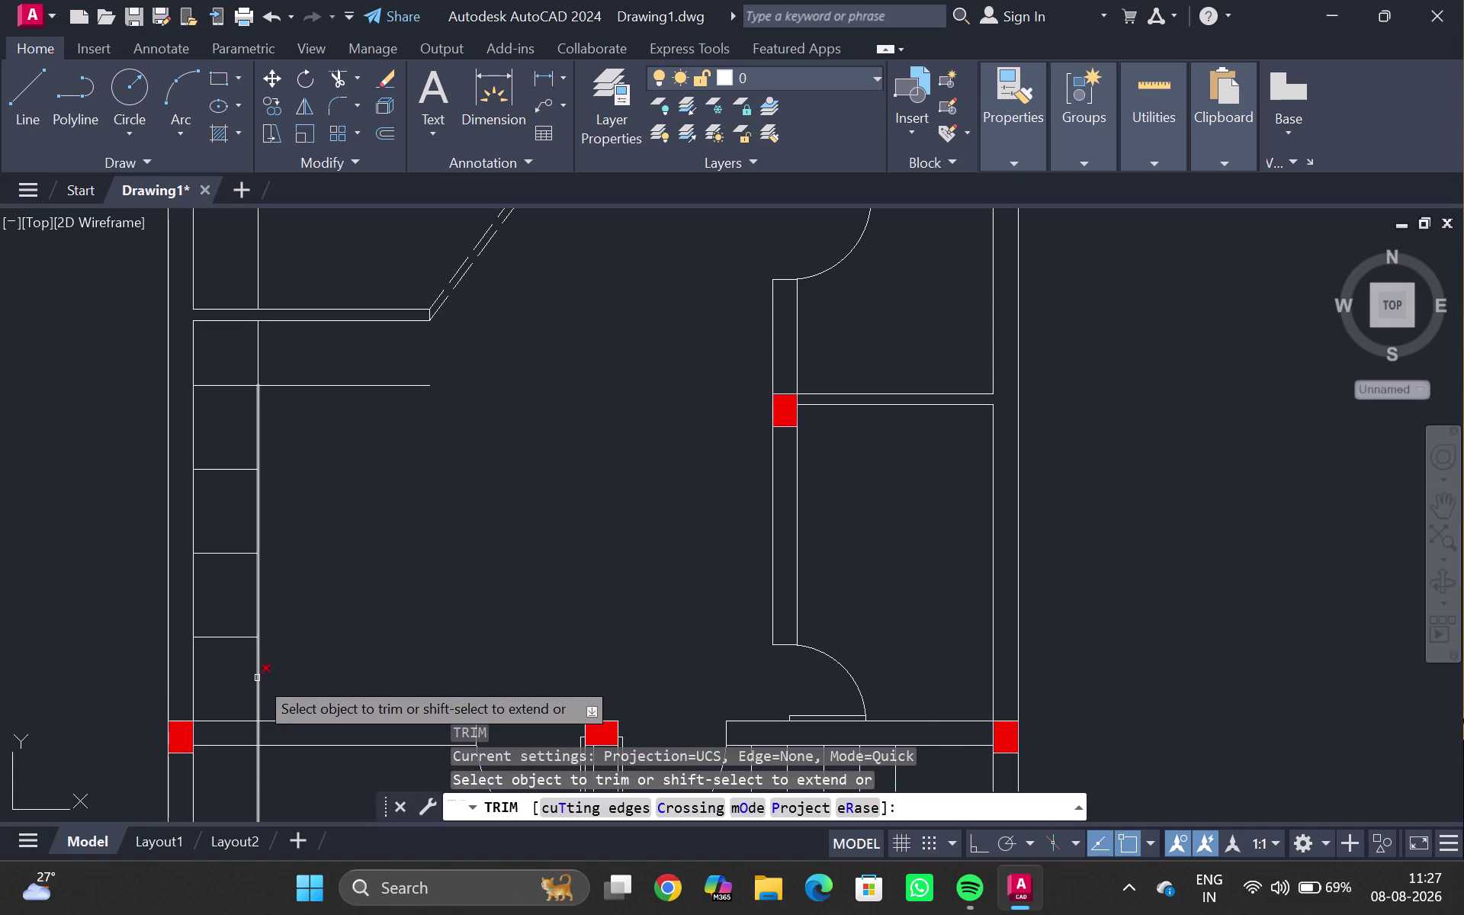
drag(228, 680, 308, 664)
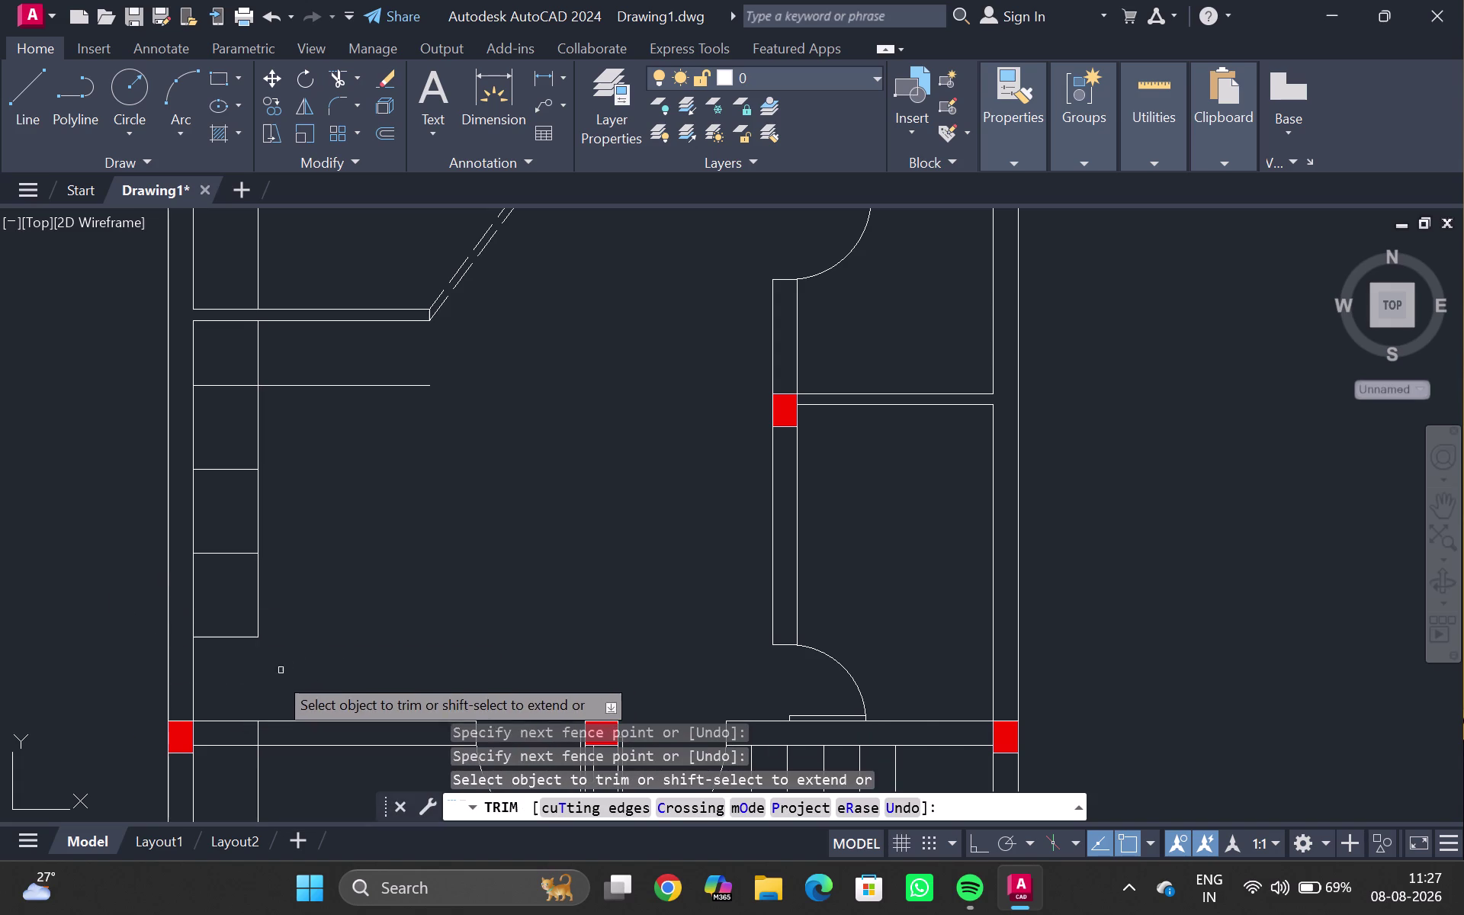
click(229, 722)
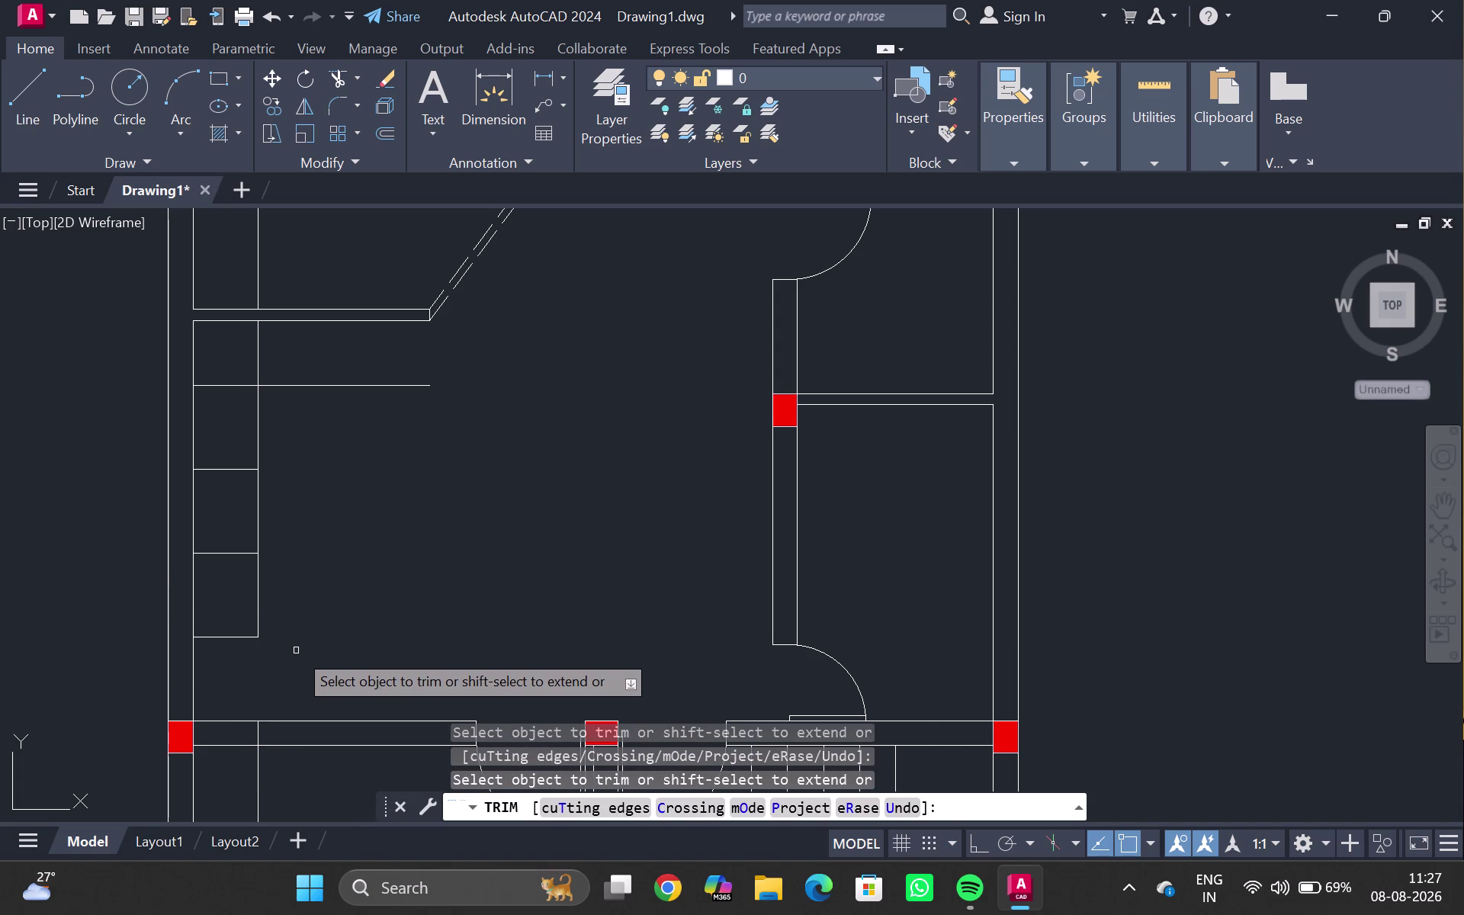
click(262, 734)
scroll(down, 3)
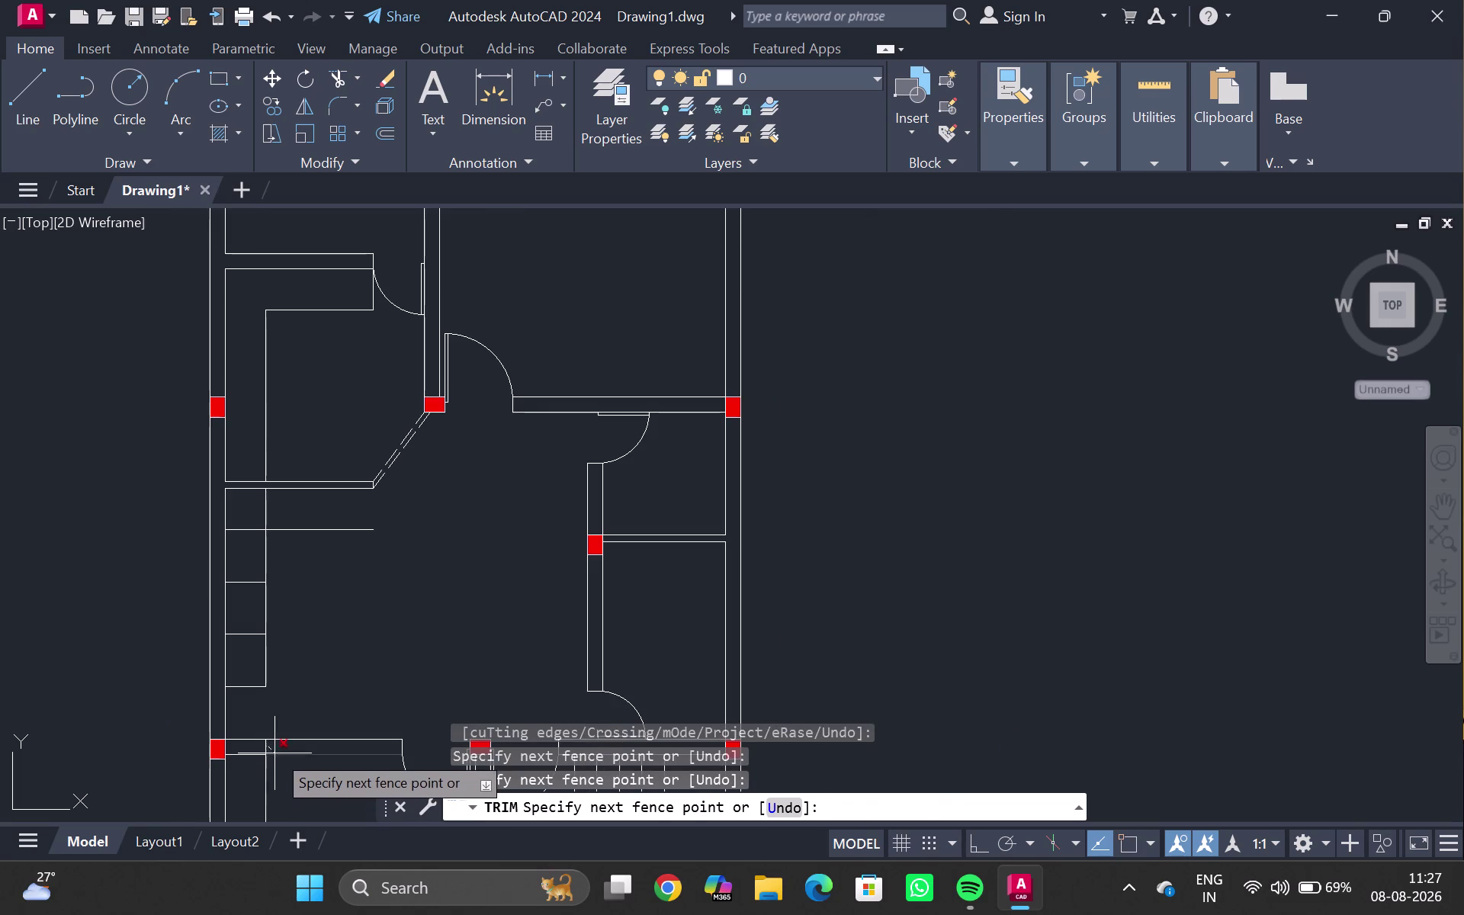
Trim the remaining segments near the front door, then select the shelf's vertical divider.
click(252, 748)
scroll(down, 3)
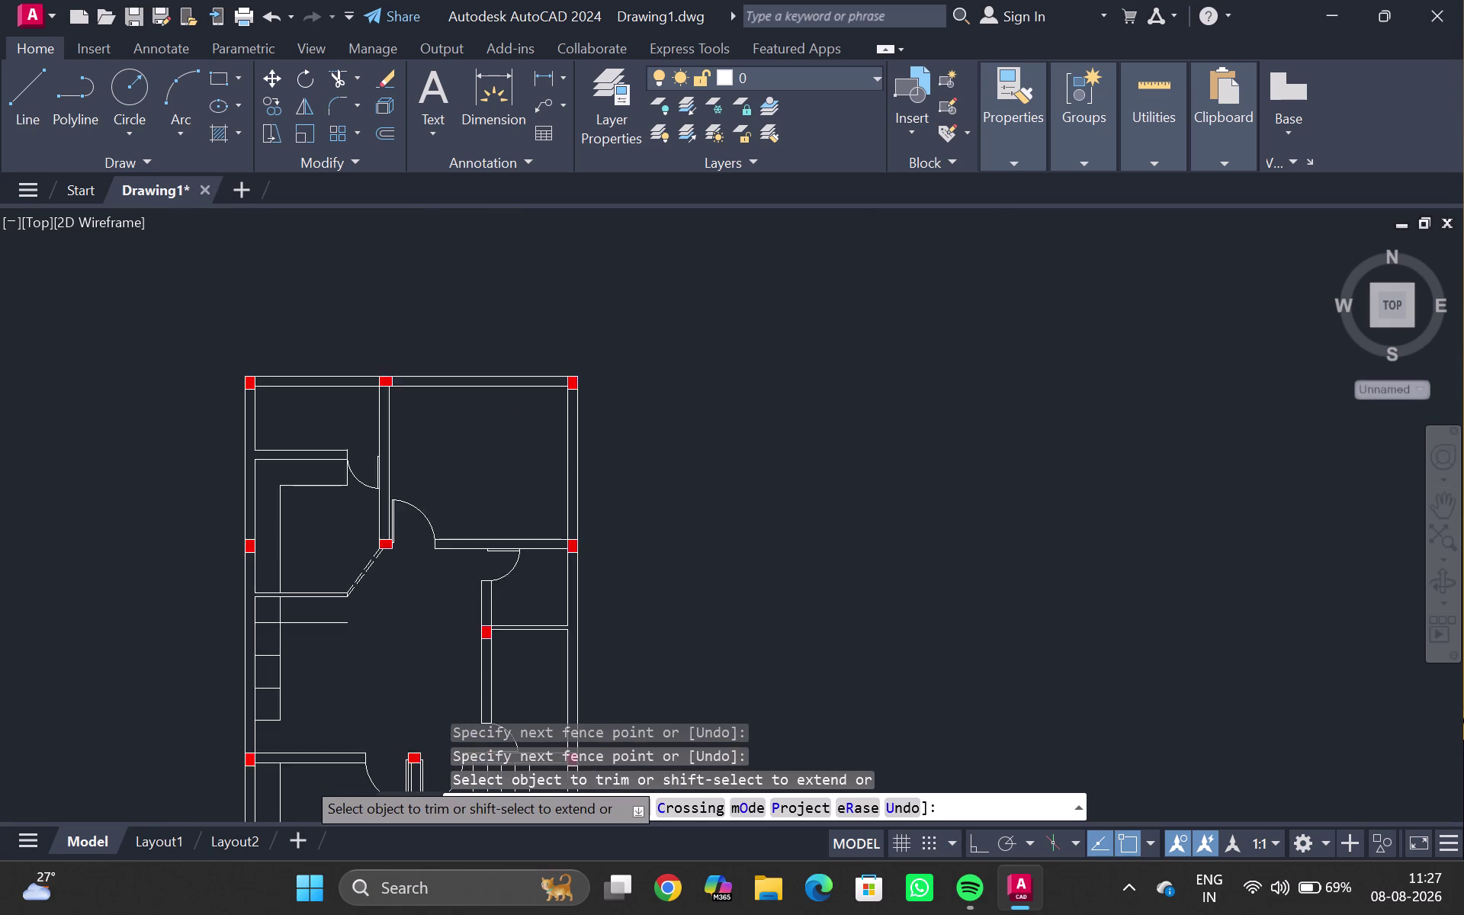
middle_drag(305, 725, 307, 662)
middle_drag(308, 650, 311, 622)
scroll(up, 3)
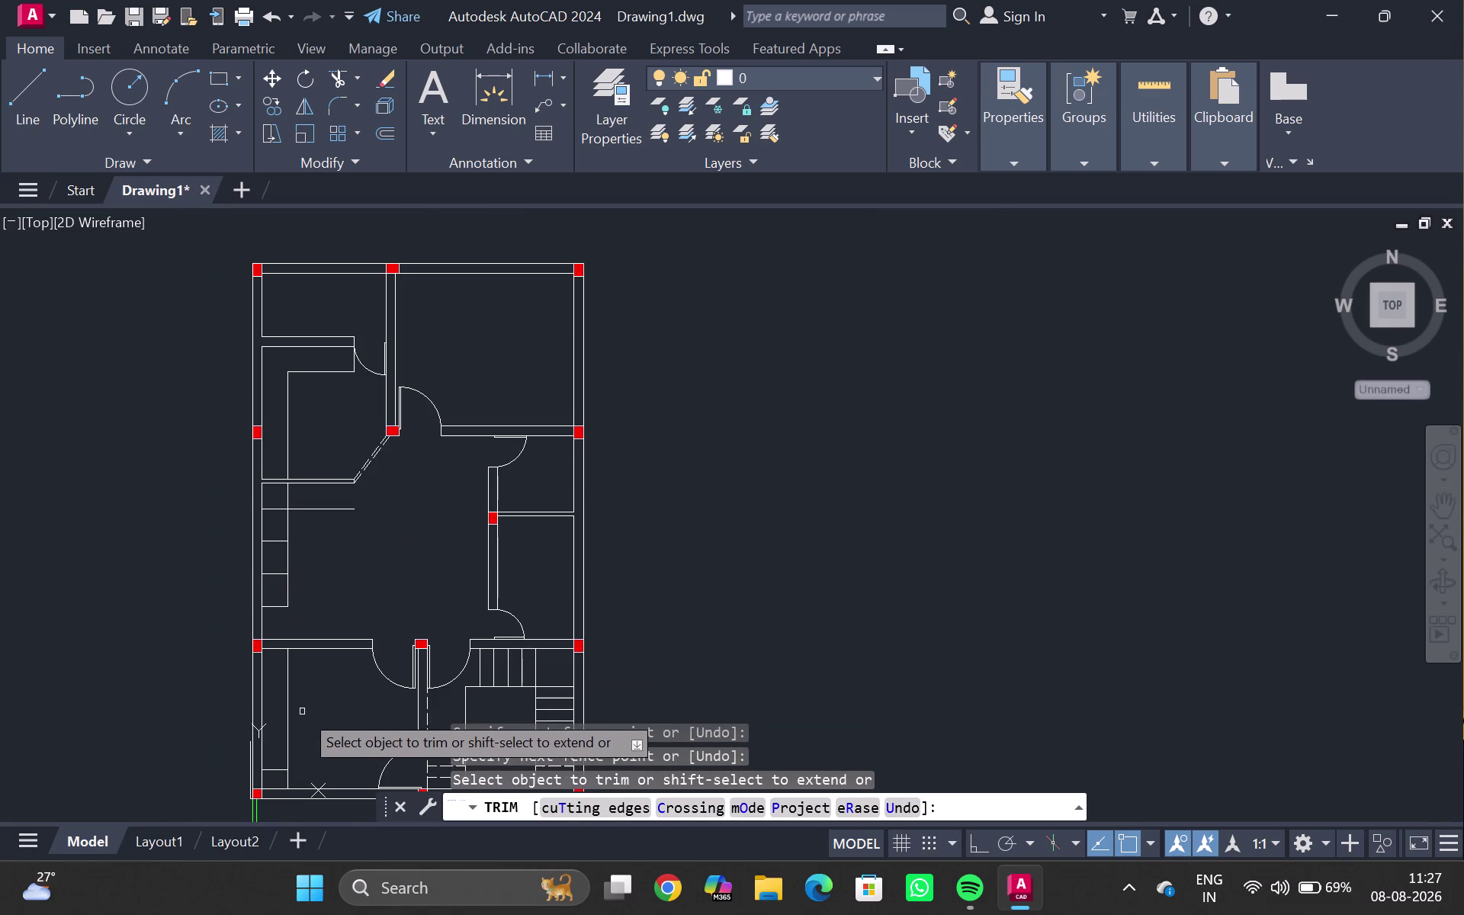
drag(301, 712, 278, 719)
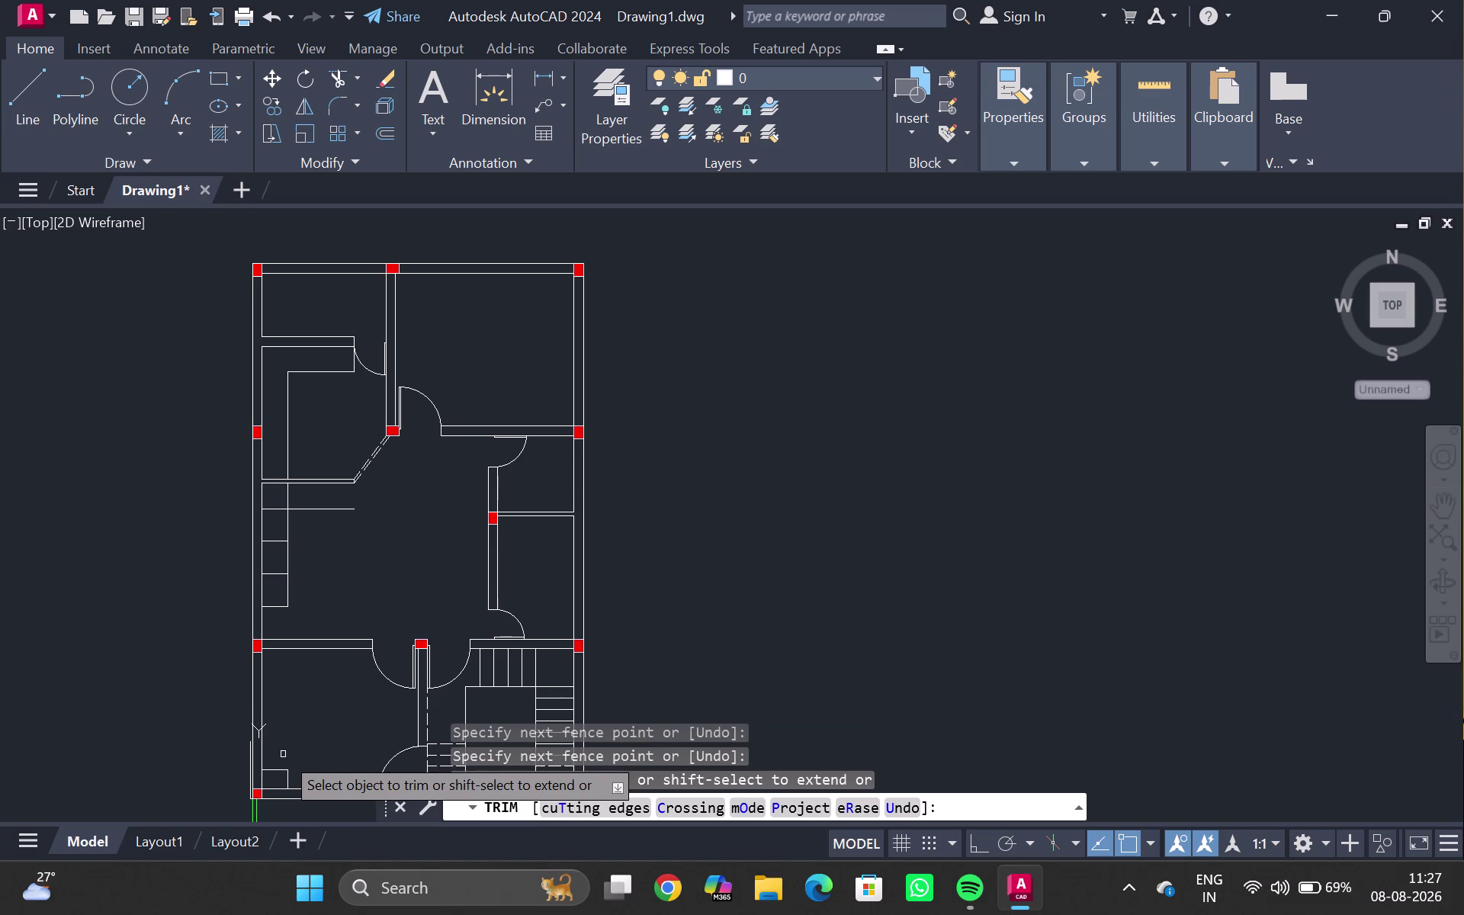
click(273, 769)
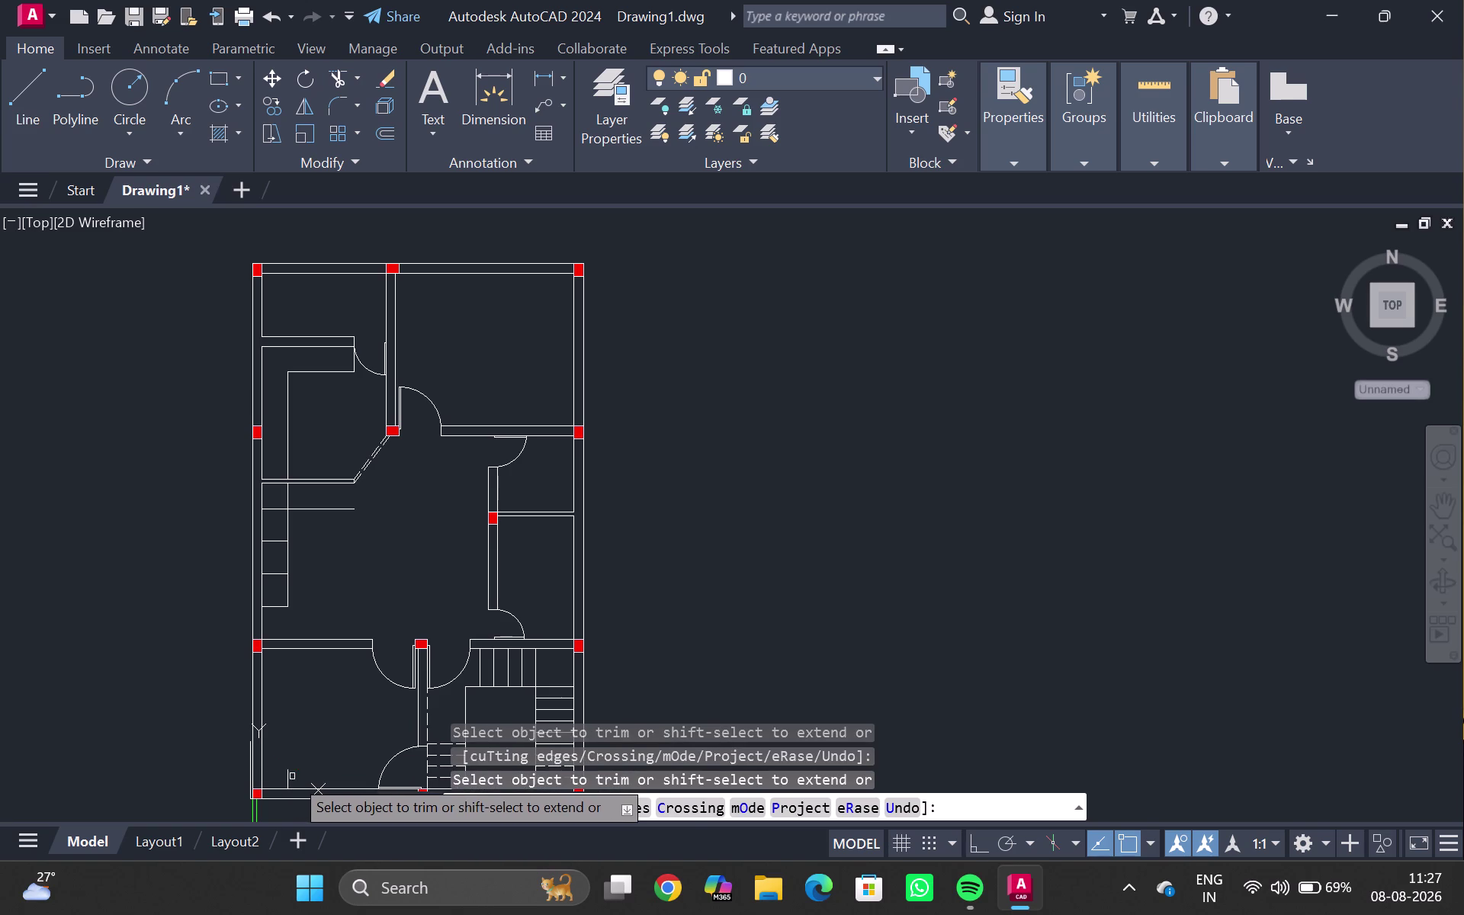
click(292, 776)
click(283, 773)
middle_drag(319, 736, 320, 630)
middle_drag(277, 553, 291, 641)
key(Escape)
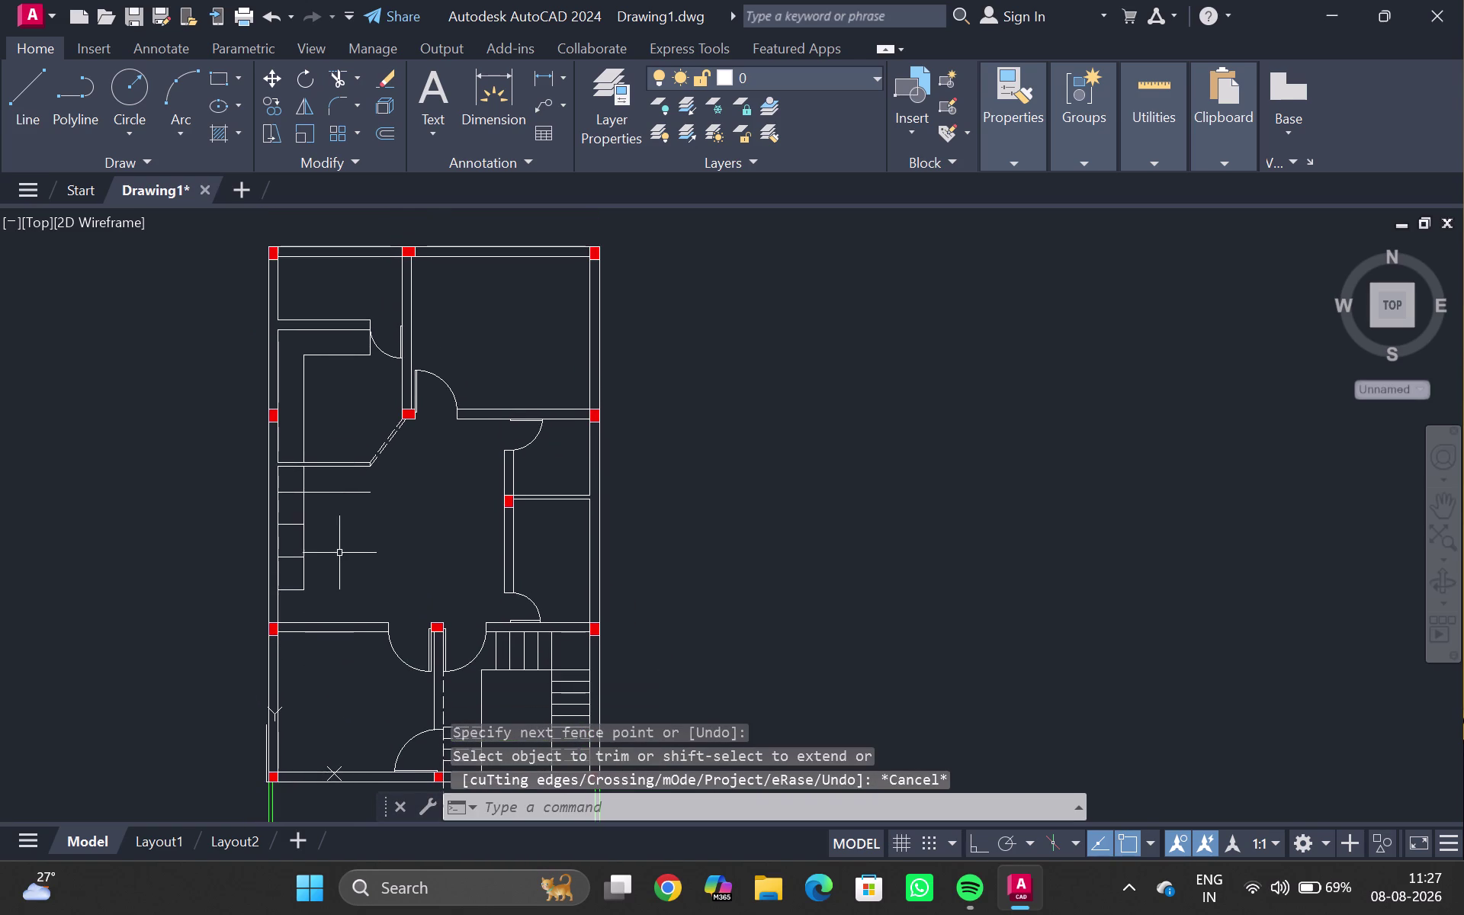
middle_drag(345, 551, 326, 725)
scroll(up, 3)
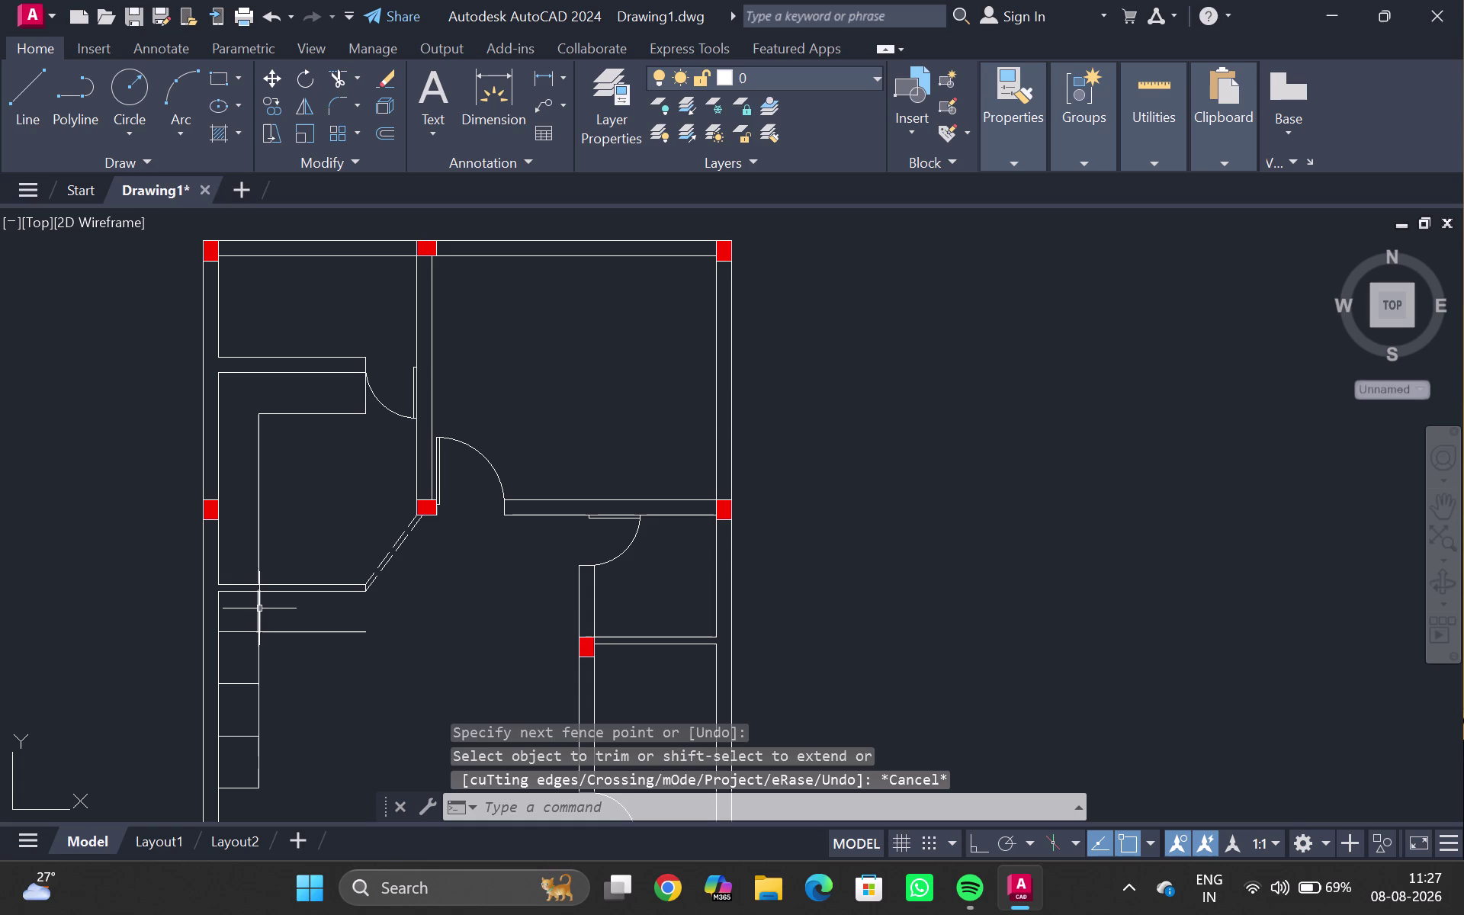
click(263, 608)
Copy the divider line as a 4-item array fitted to the shelf's far corner.
click(252, 609)
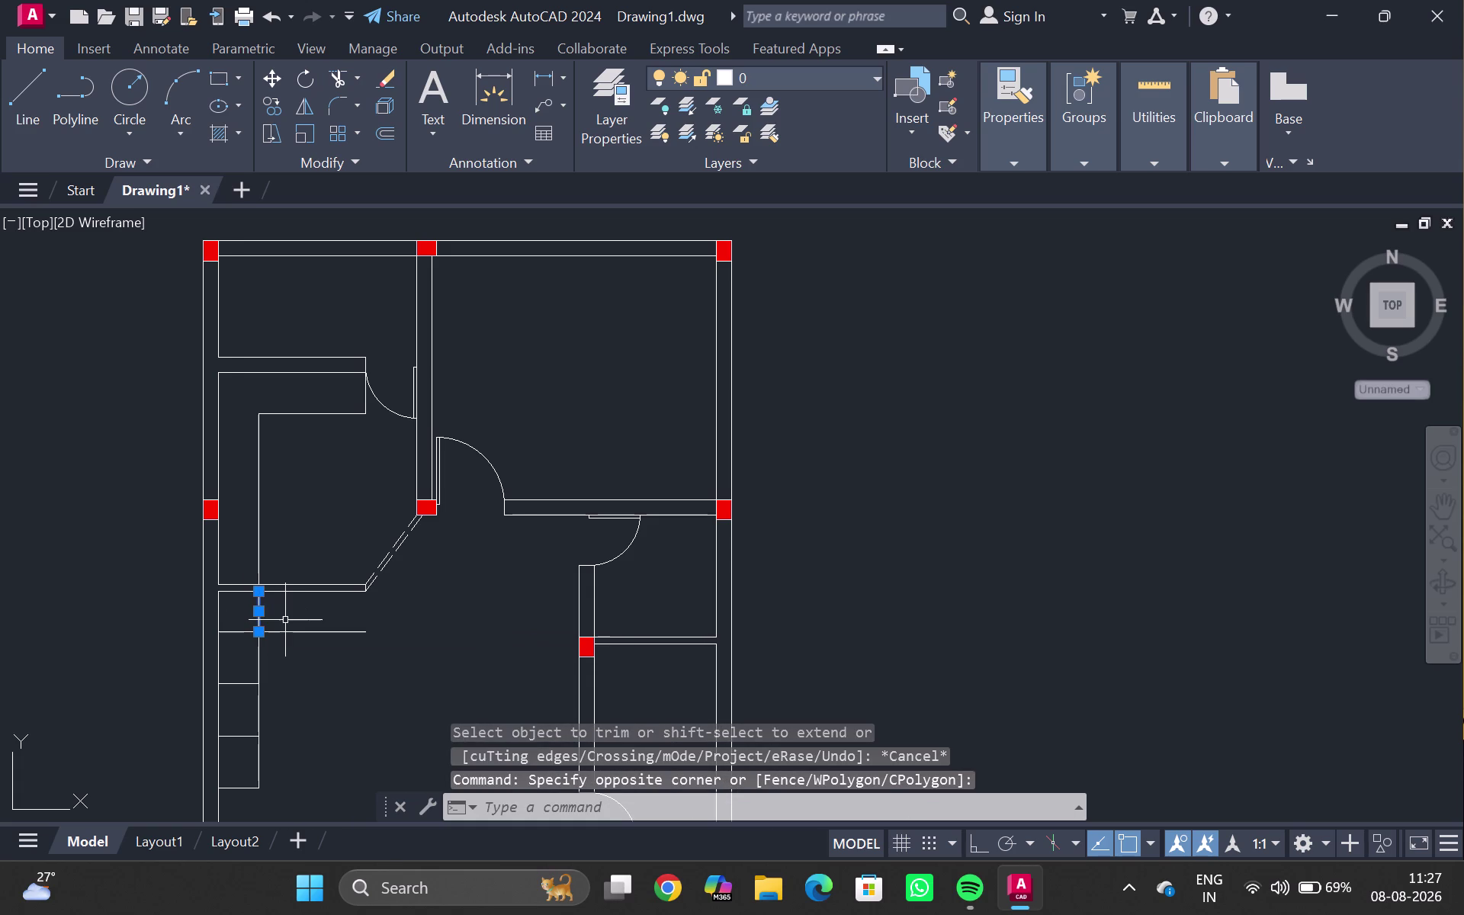
key(o)
key(BackSpace)
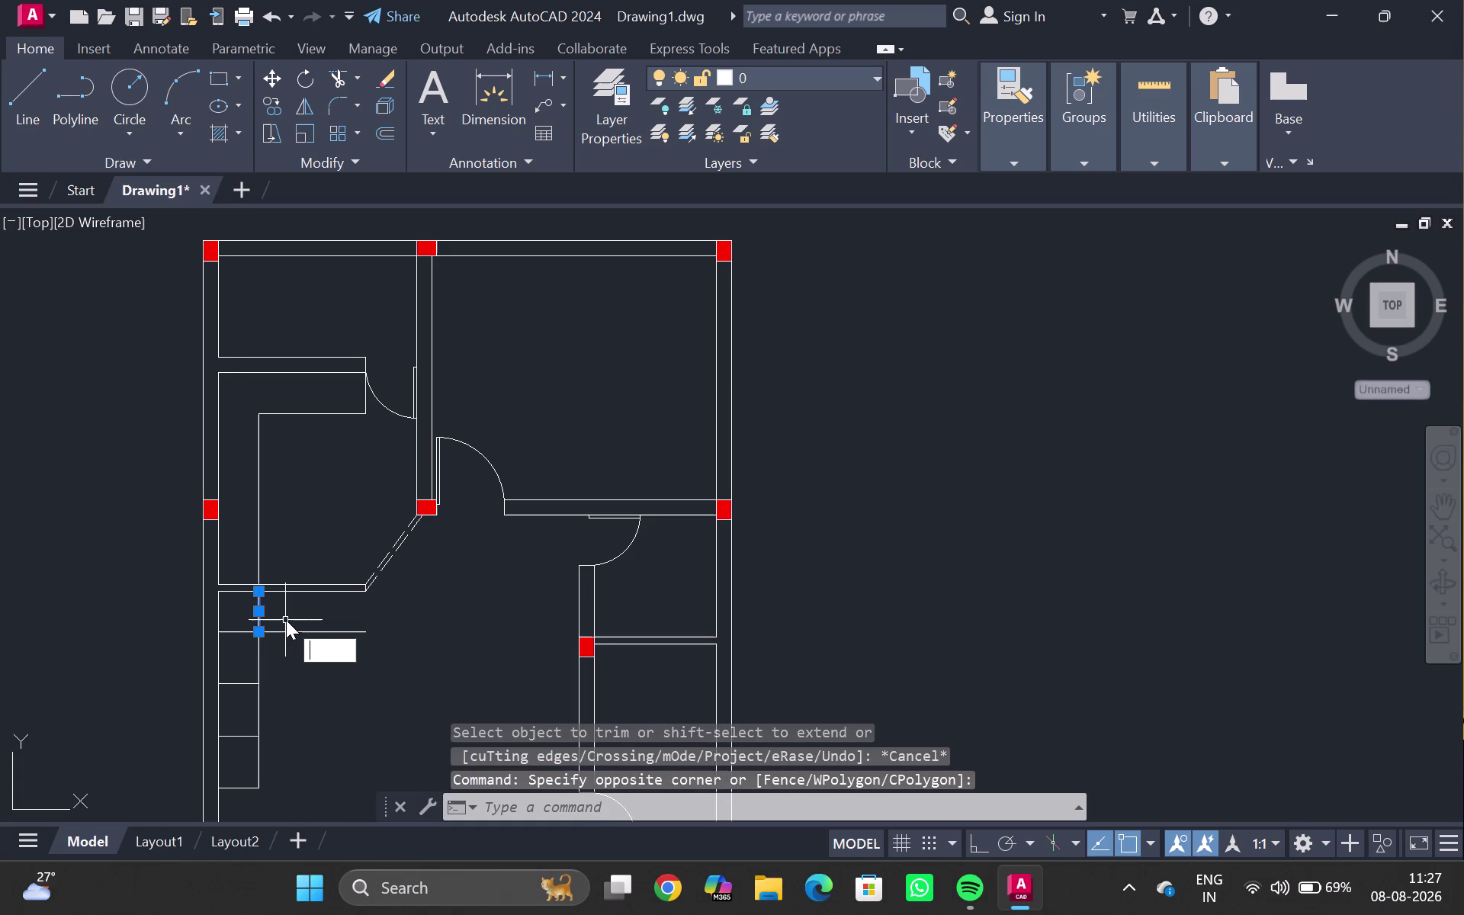
text(co)
key(Return)
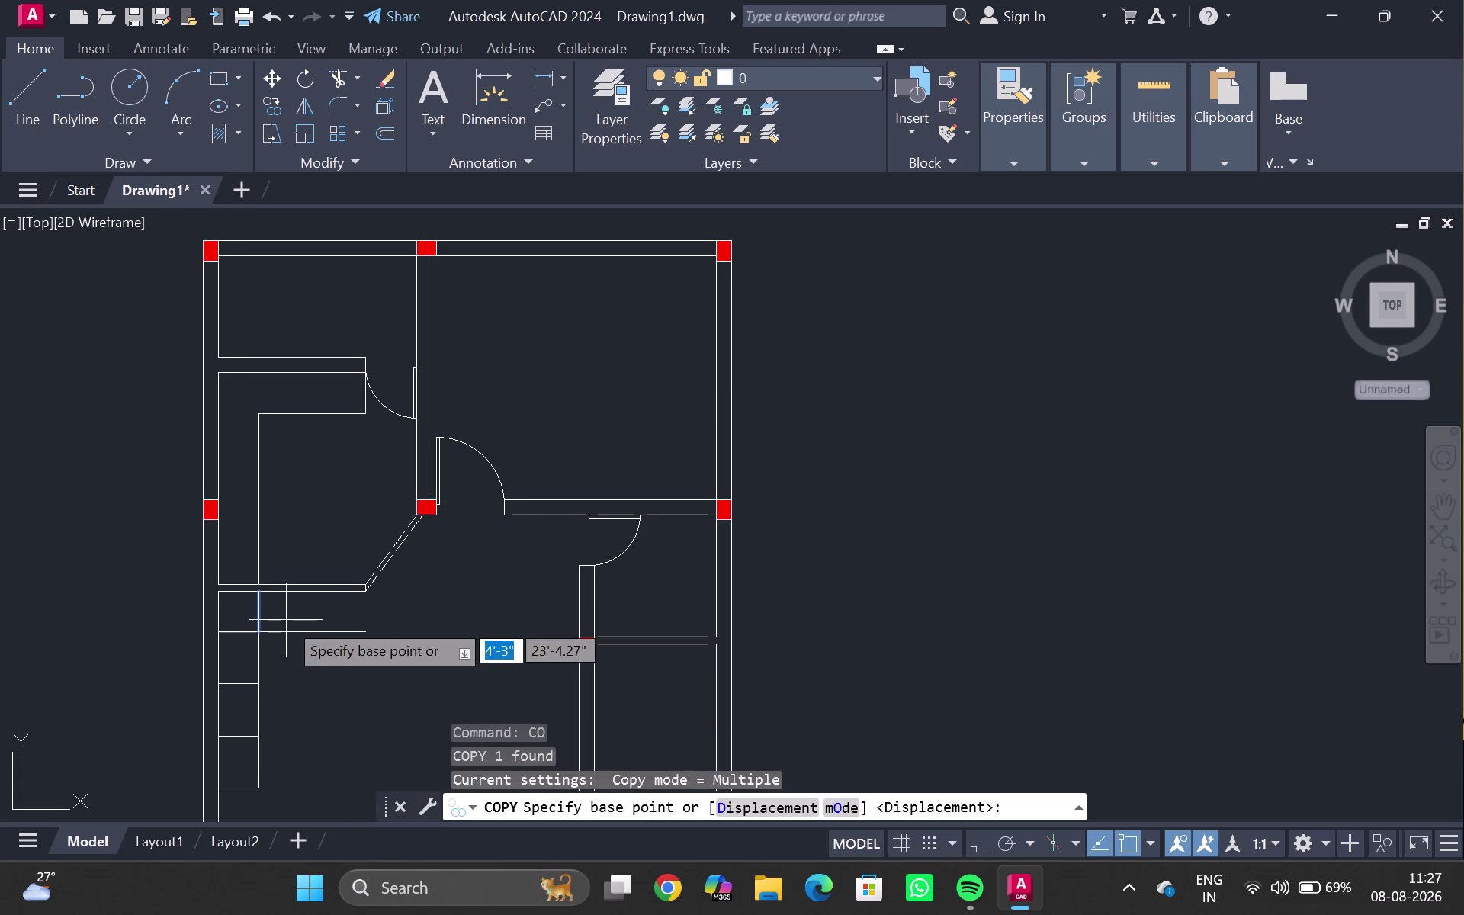
scroll(up, 3)
click(247, 588)
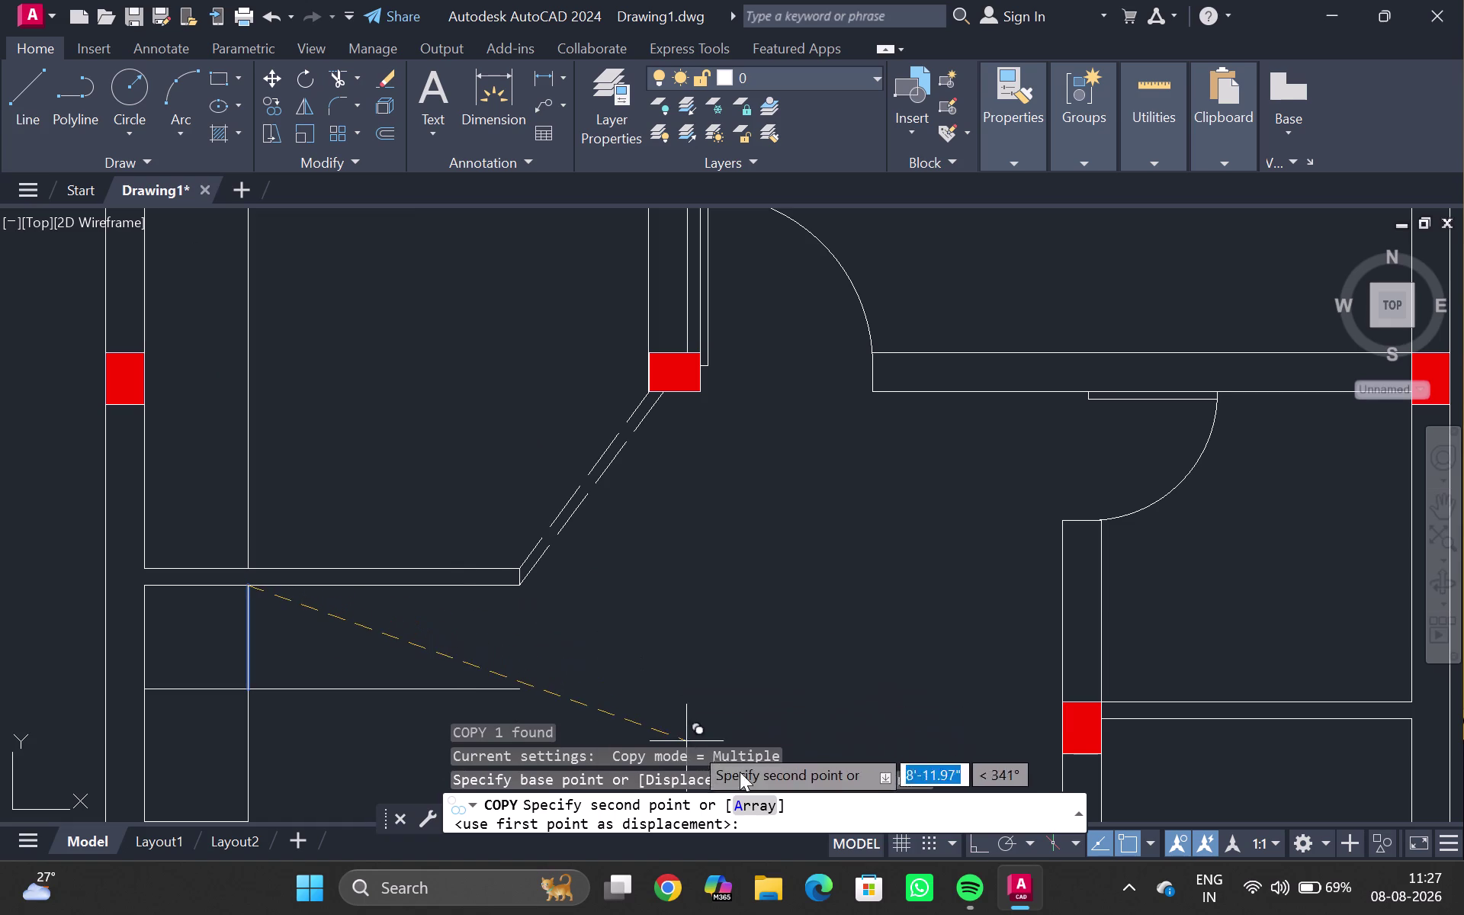
click(768, 812)
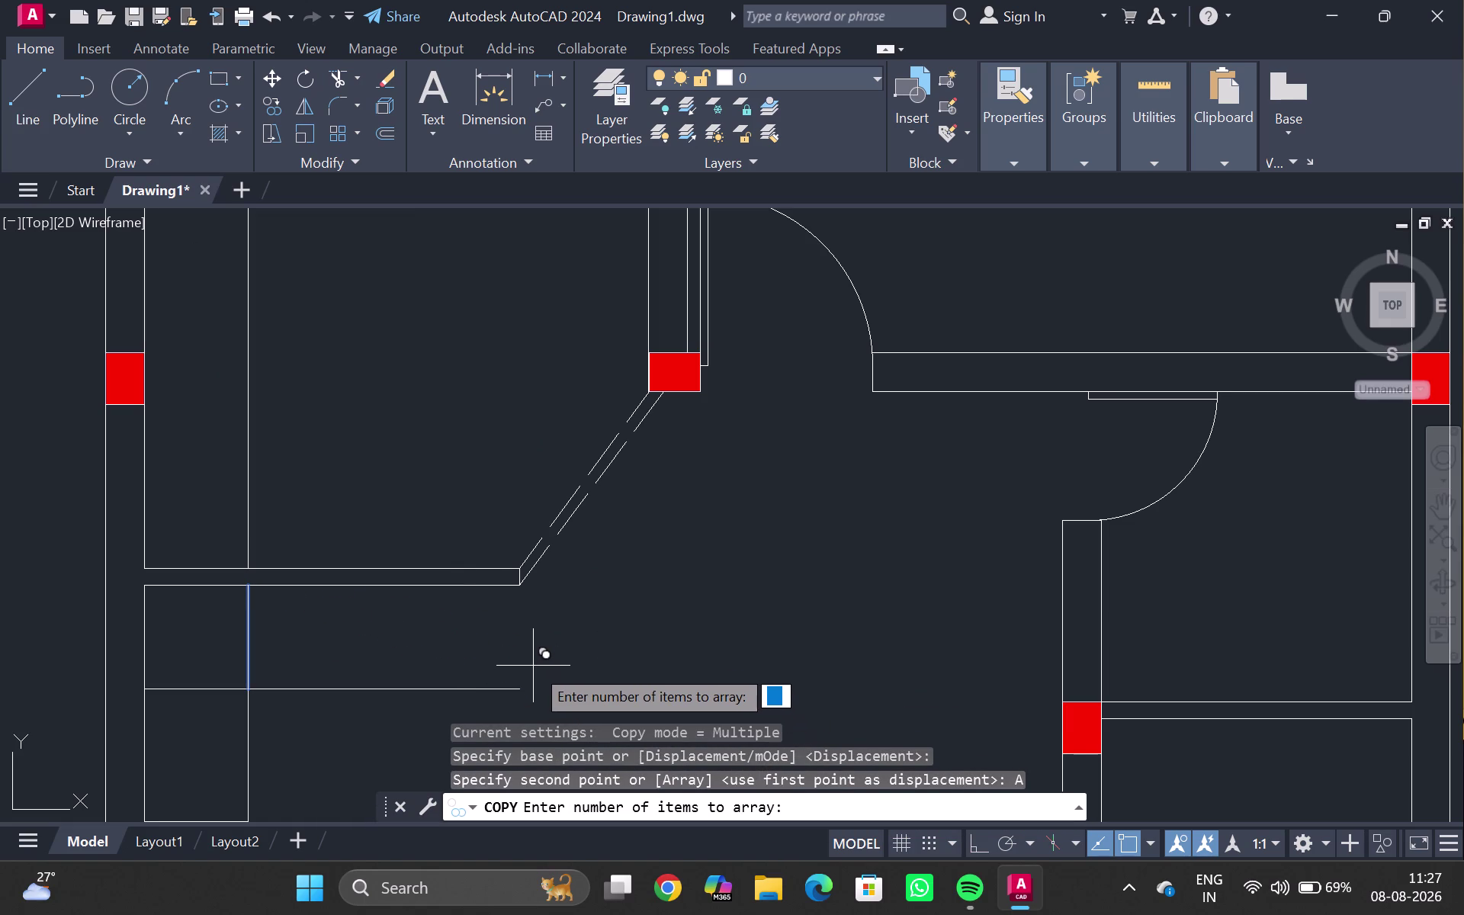
key(4)
key(Return)
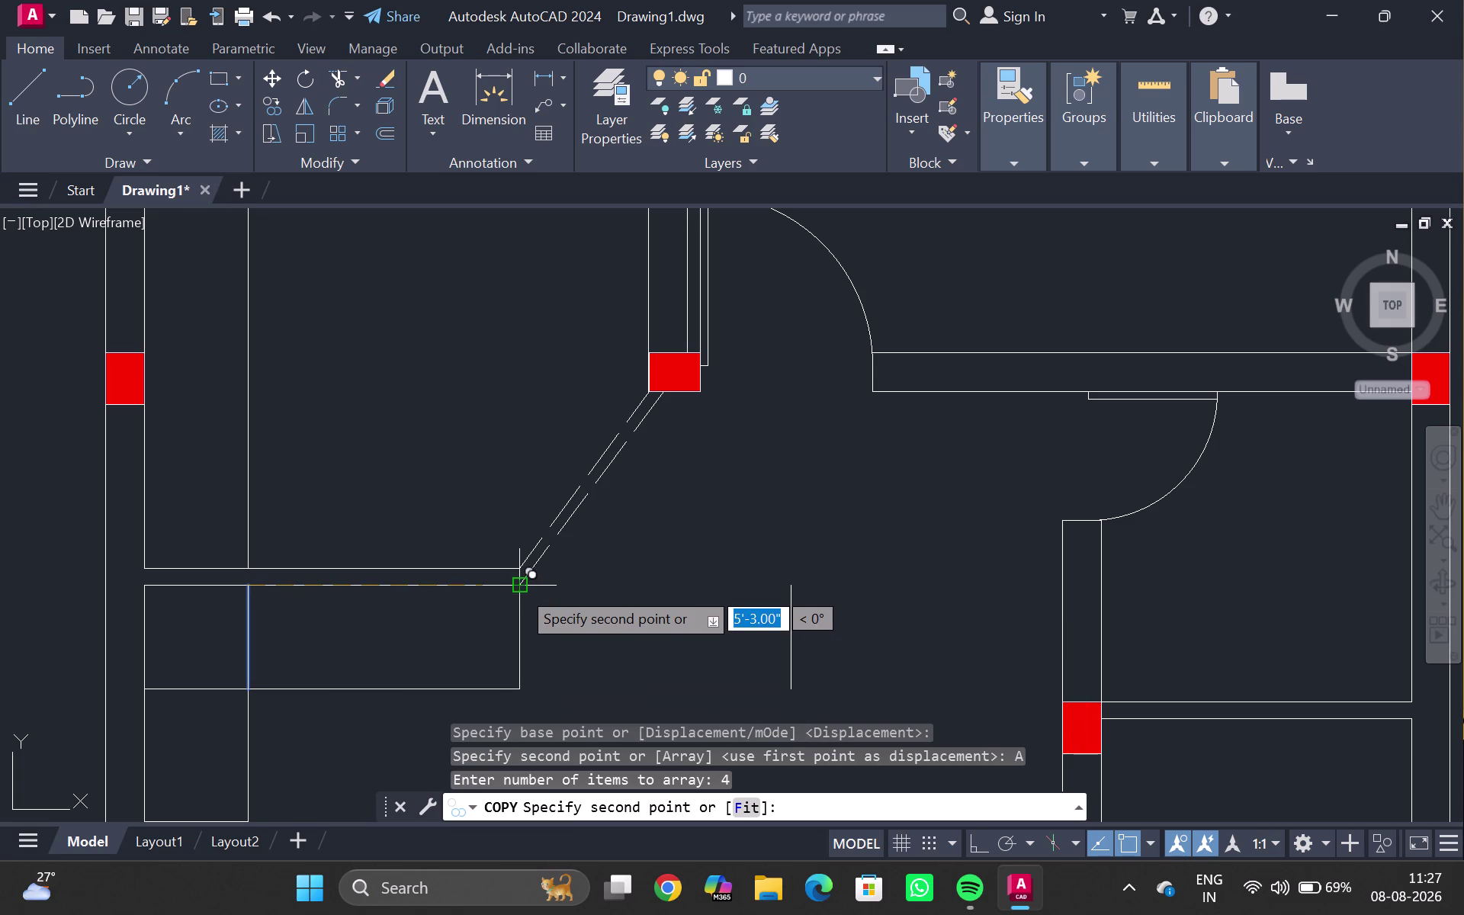
click(746, 809)
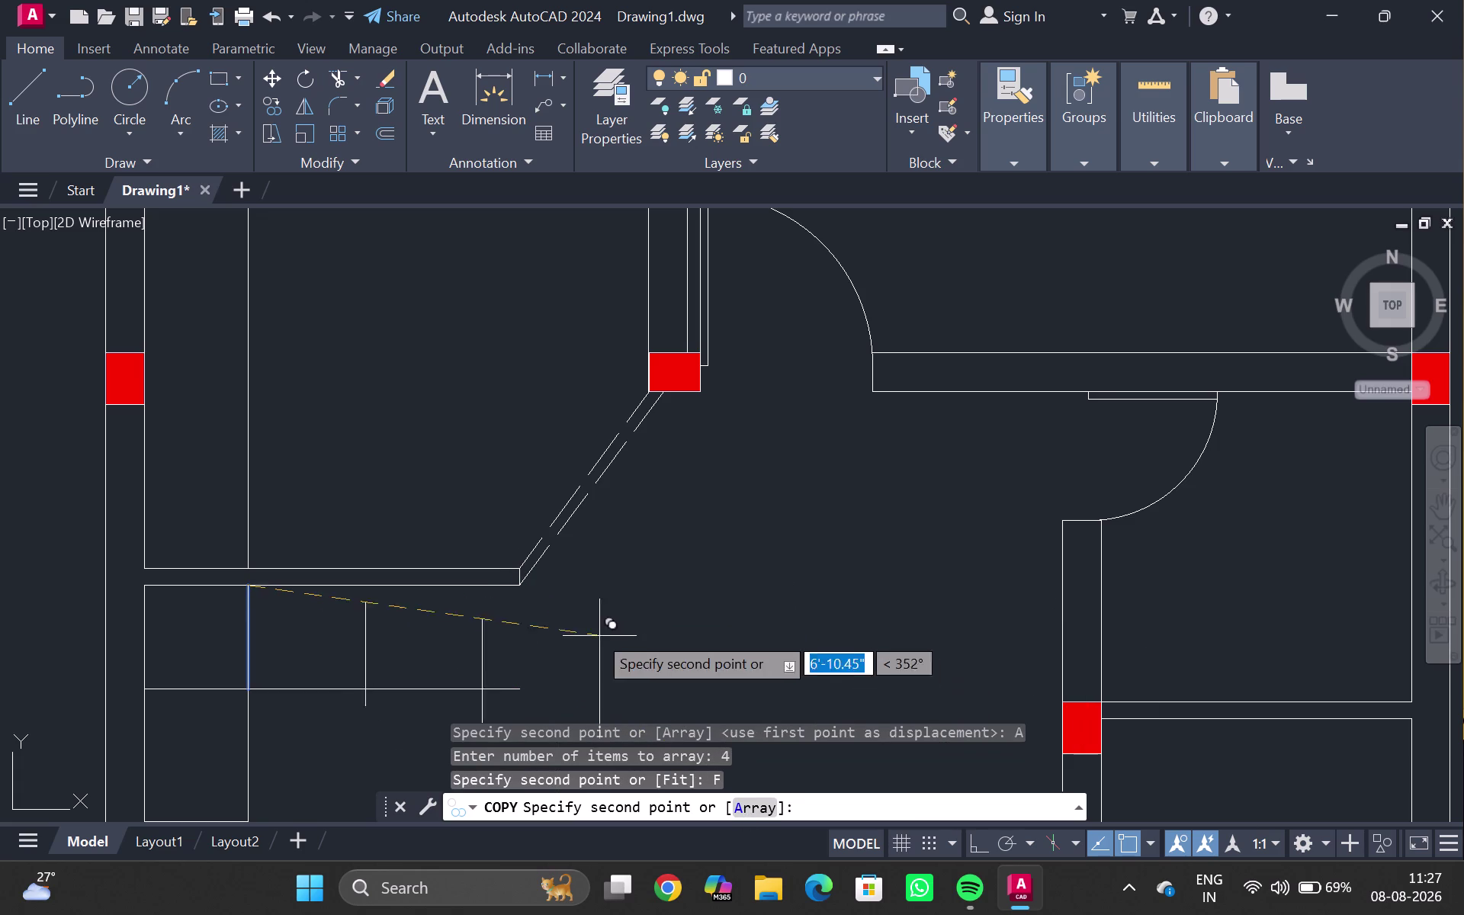
click(515, 584)
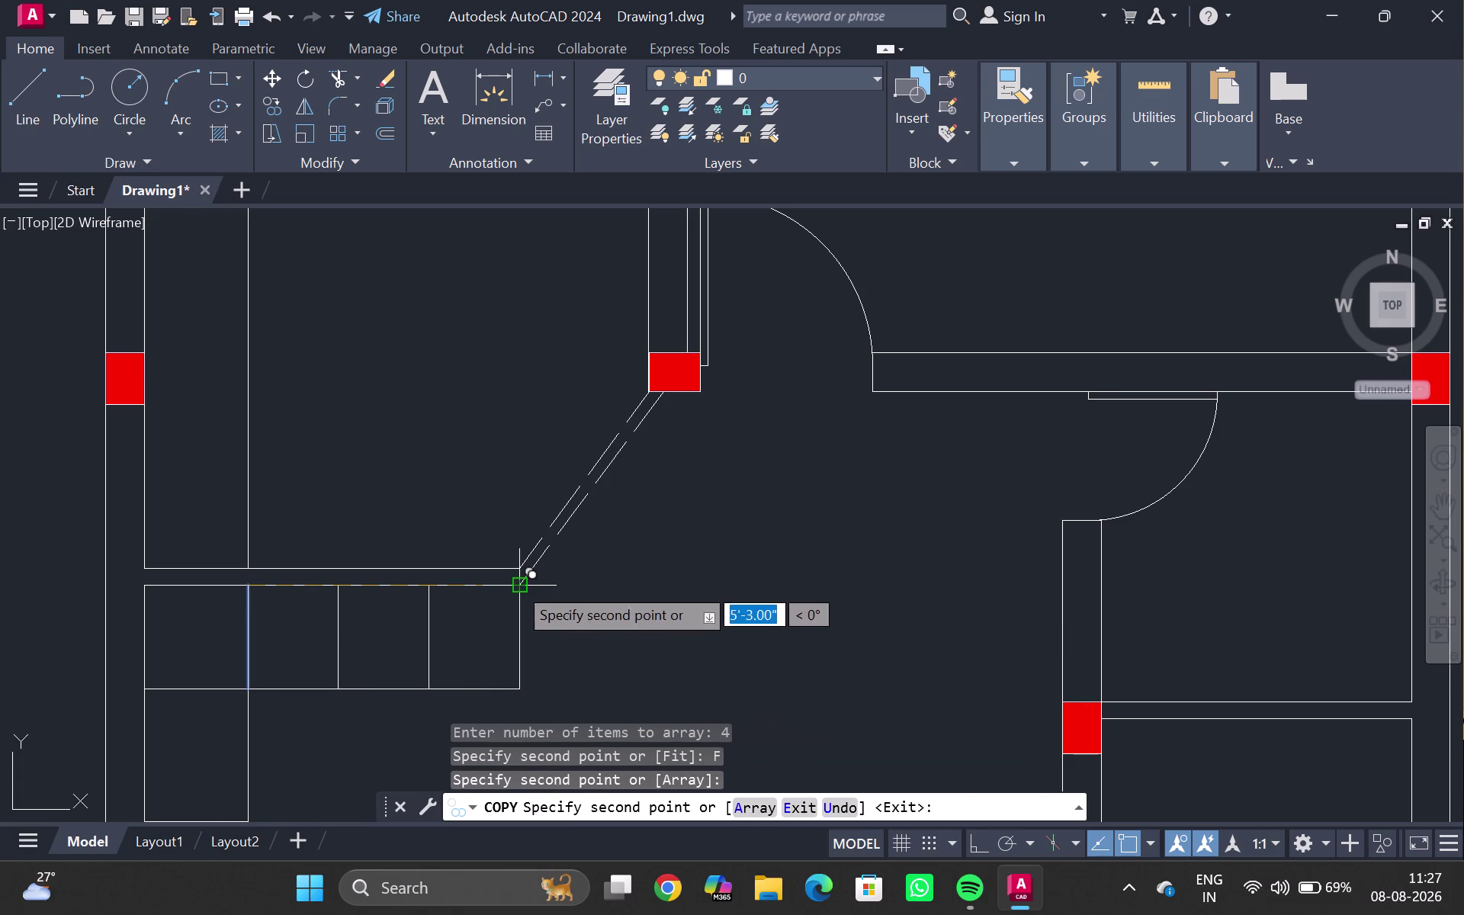
key(Escape)
scroll(down, 3)
middle_drag(604, 649, 624, 508)
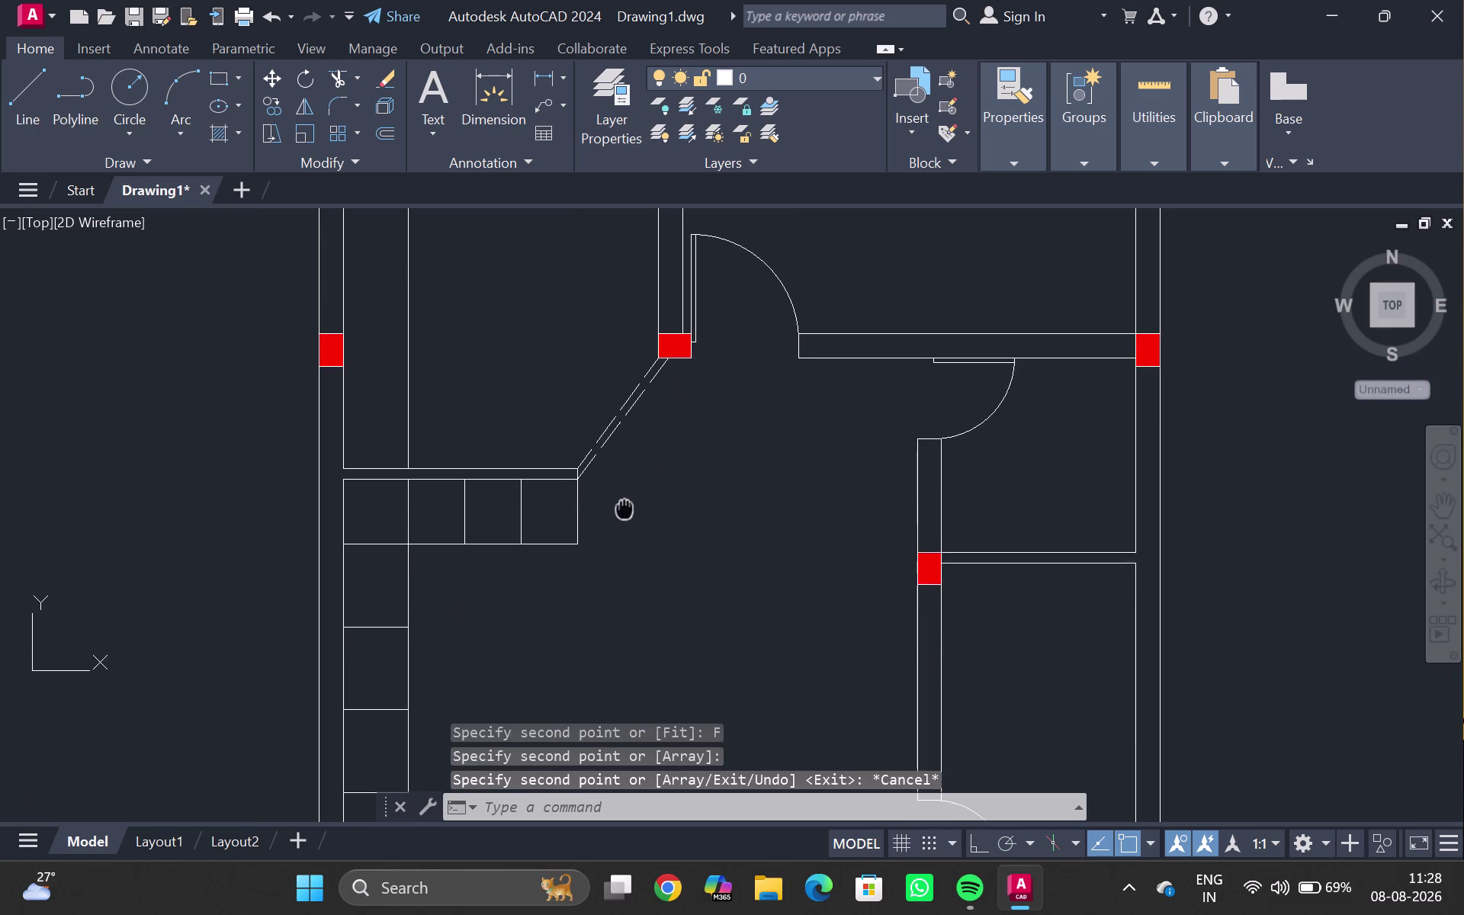
scroll(down, 3)
middle_drag(618, 545, 577, 401)
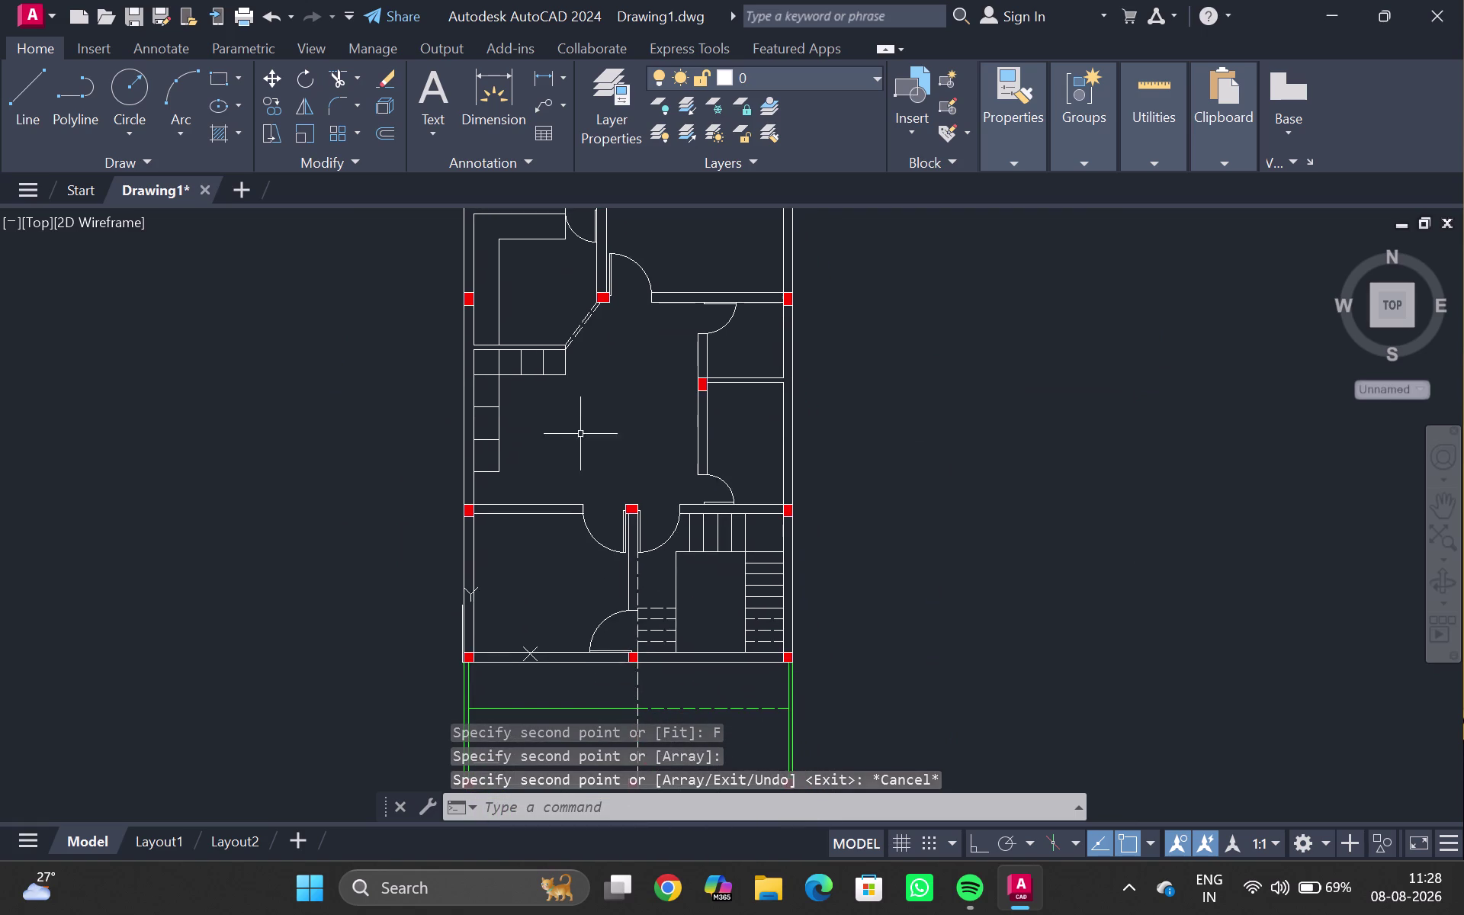
scroll(up, 3)
scroll(up, 3)
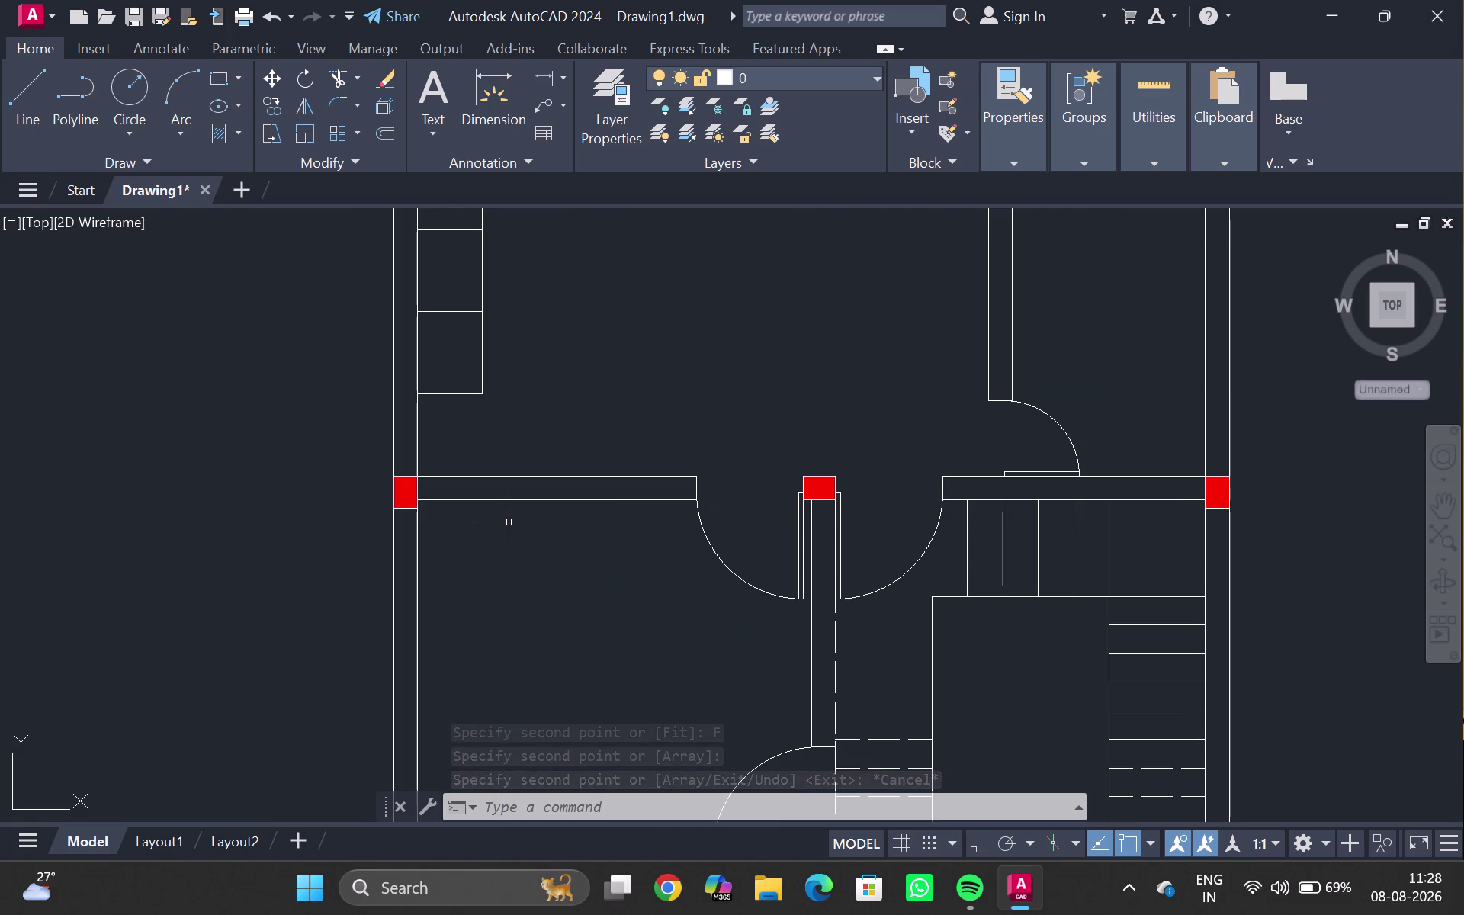
text(re)
key(Return)
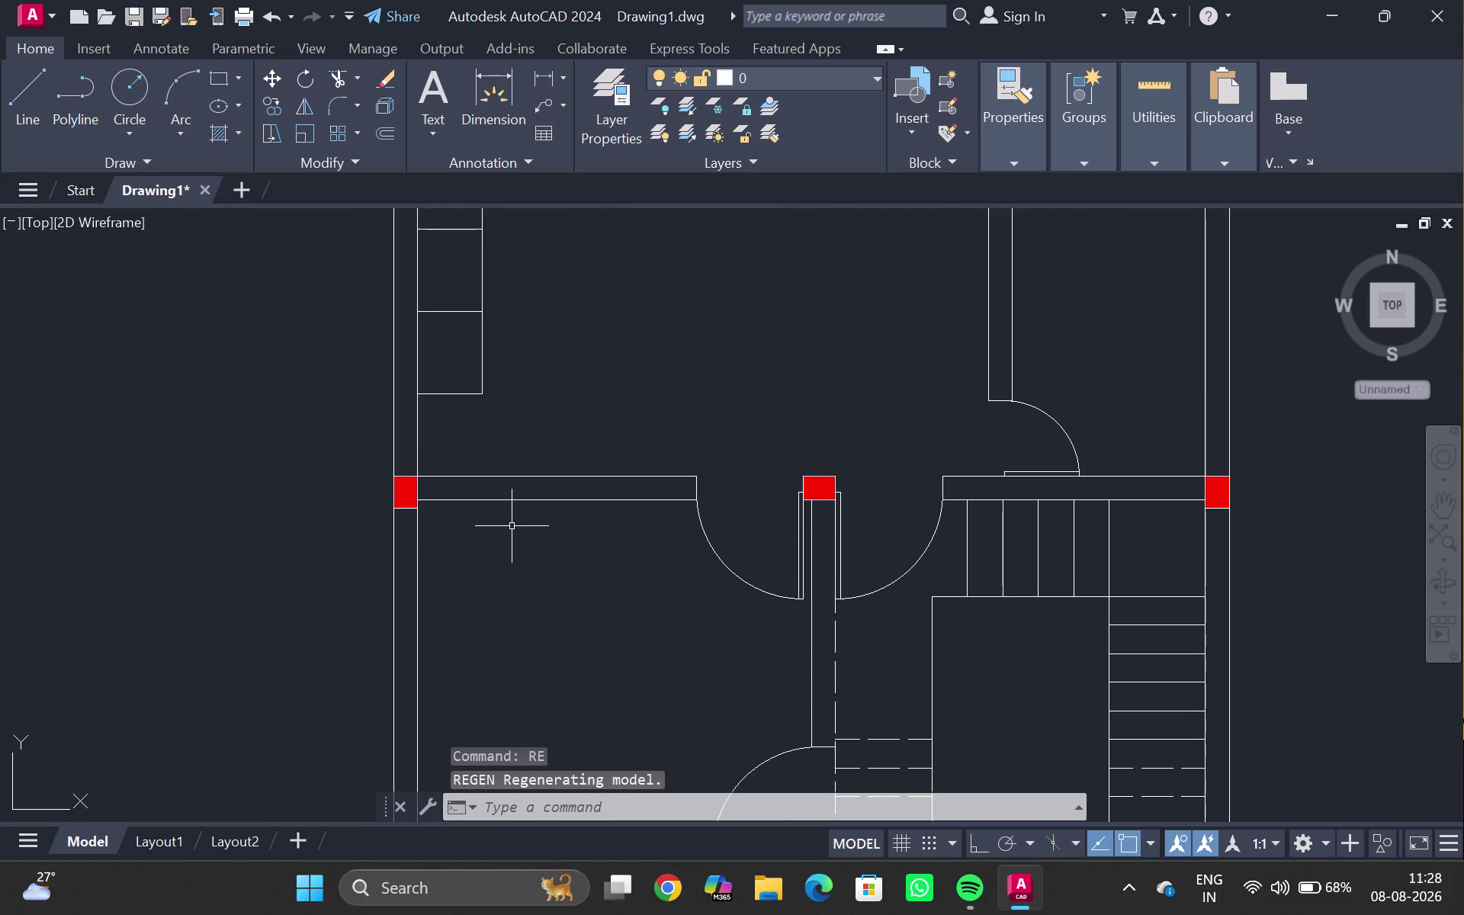
scroll(up, 3)
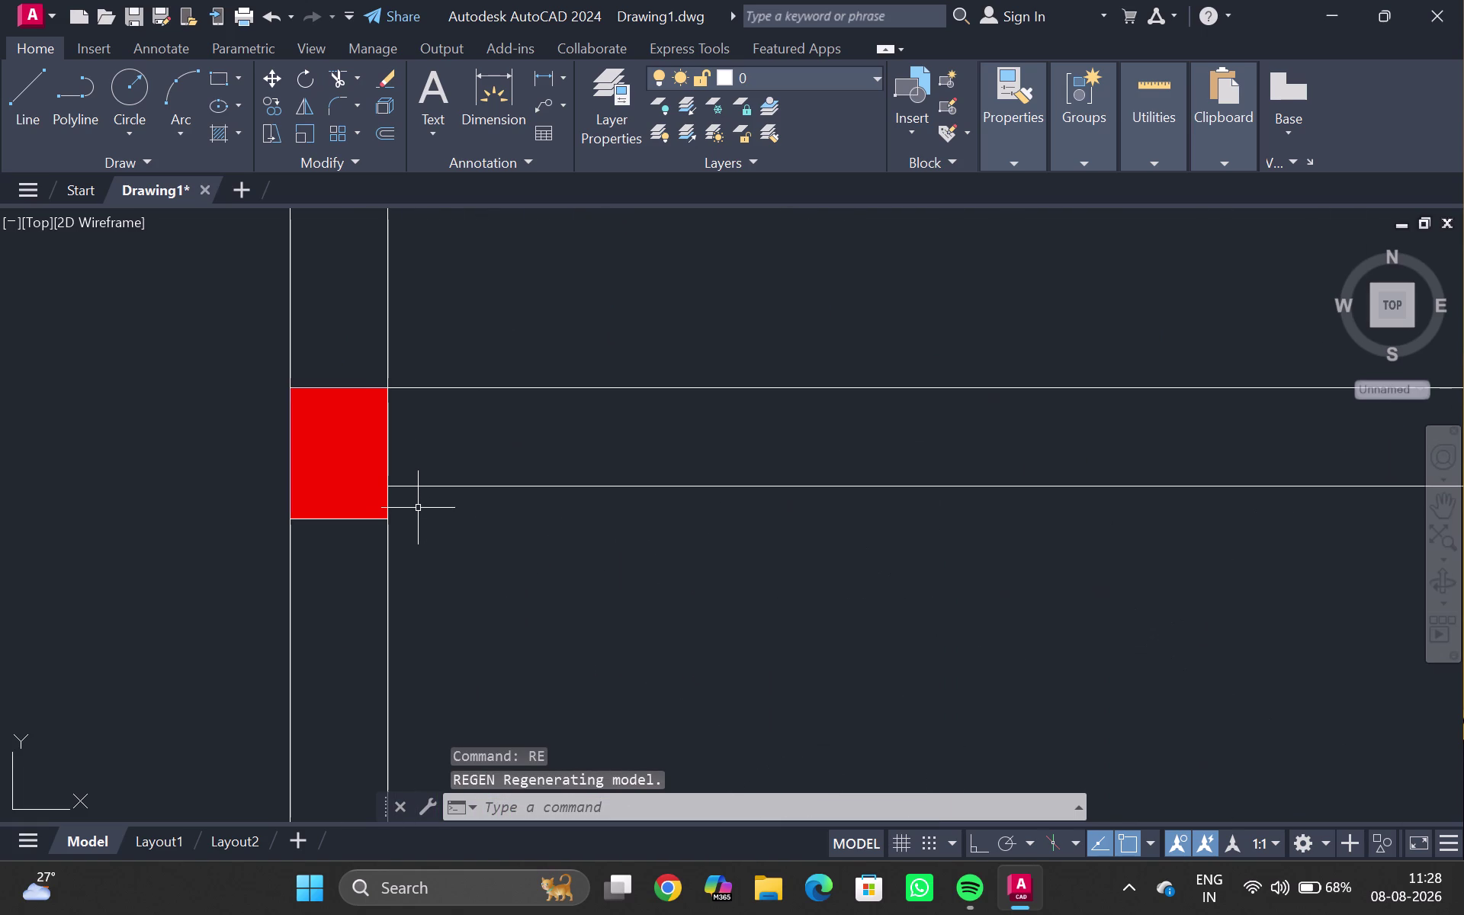
key(Escape)
key(Escape)
key(r)
key(e)
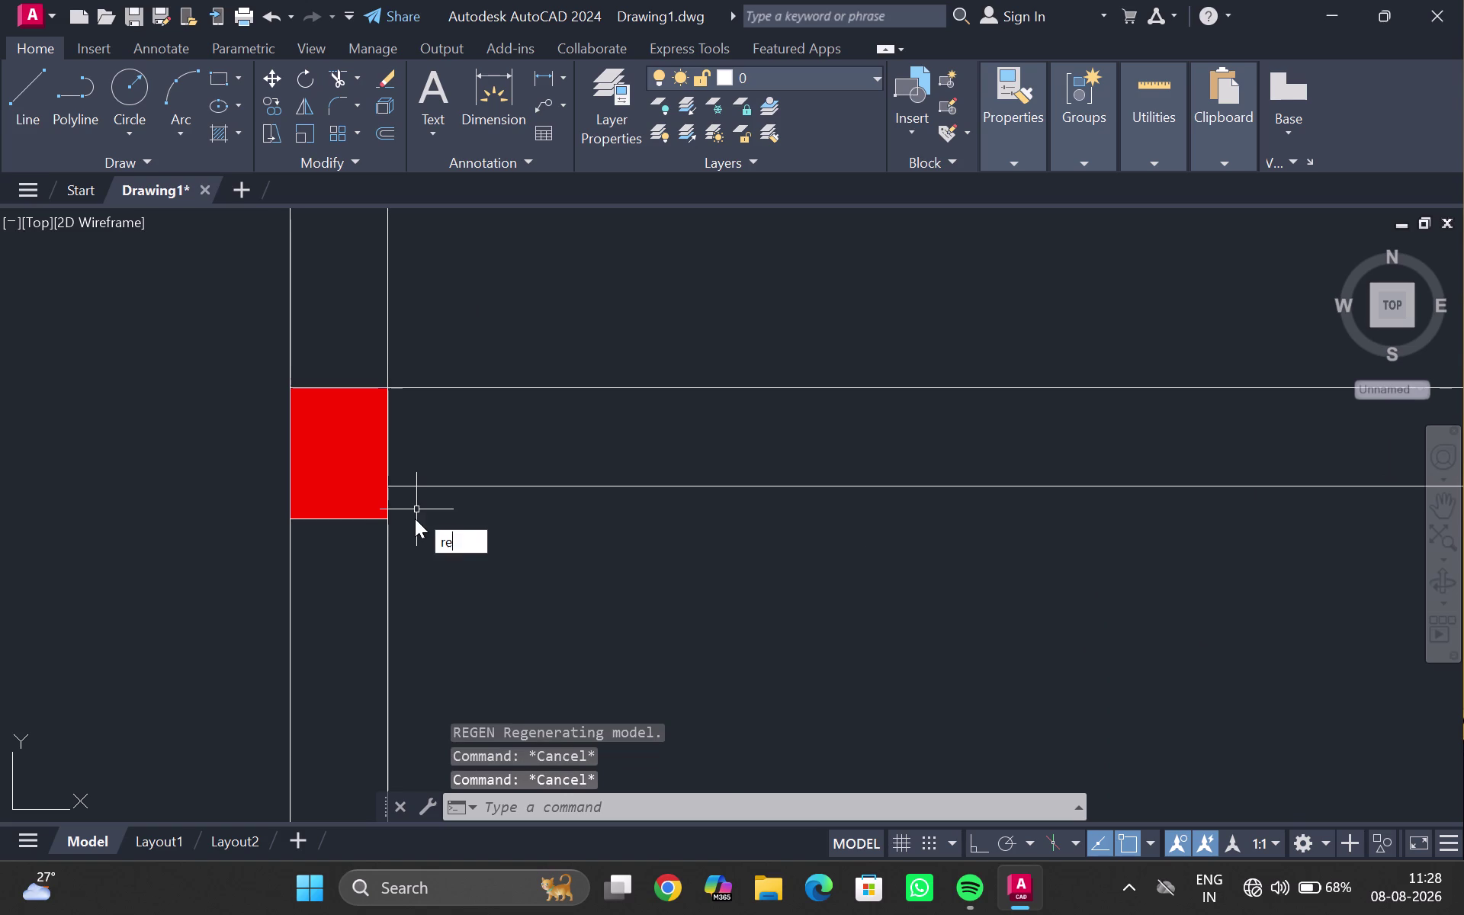
Draw a rectangle along the front wall starting from the column edge.
key(c)
key(Return)
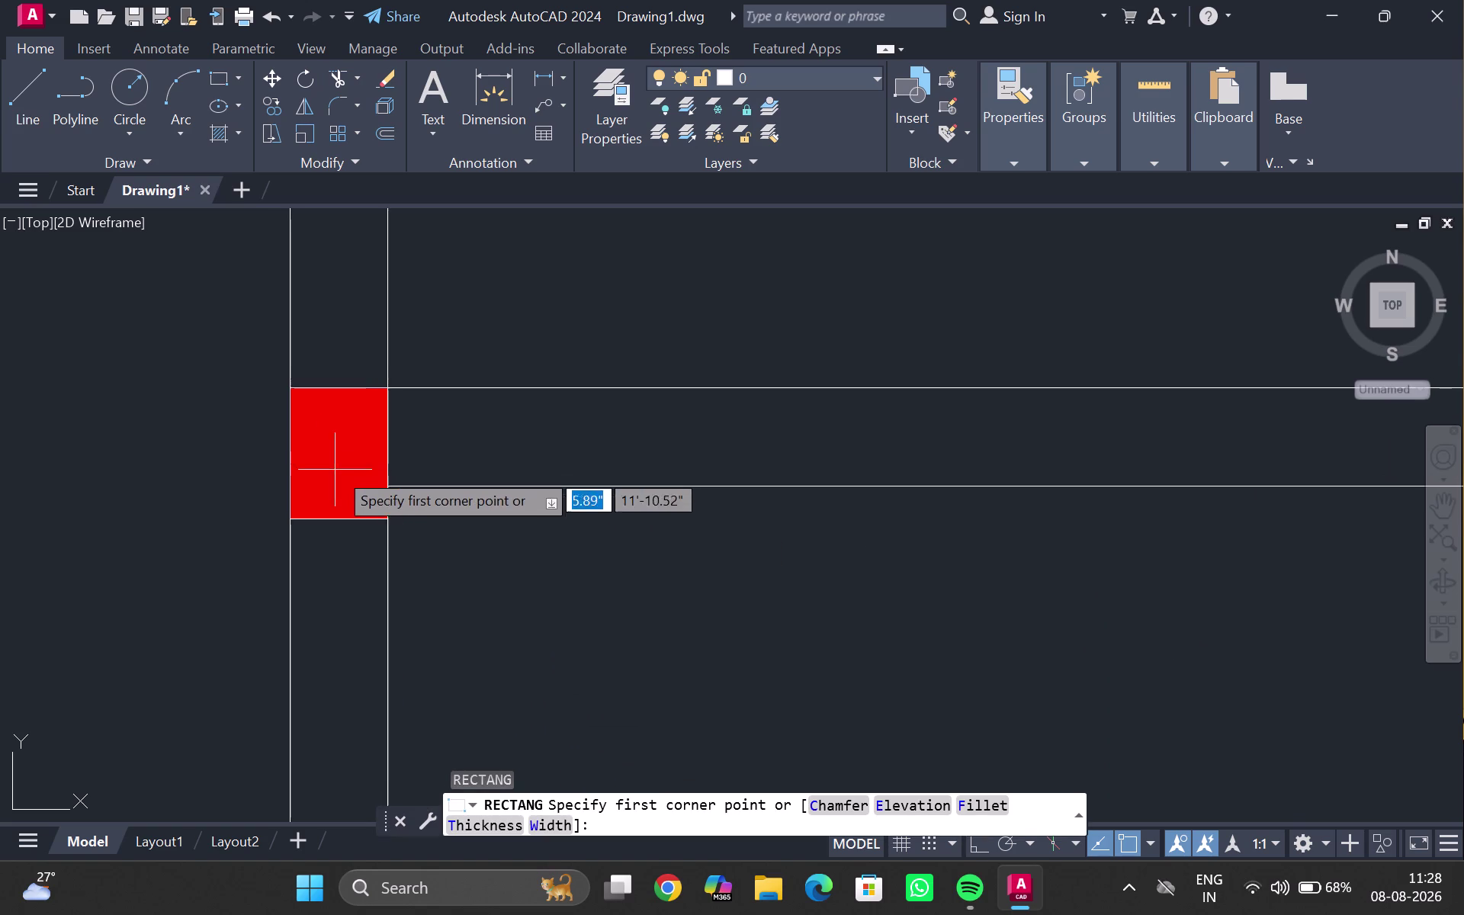
scroll(up, 3)
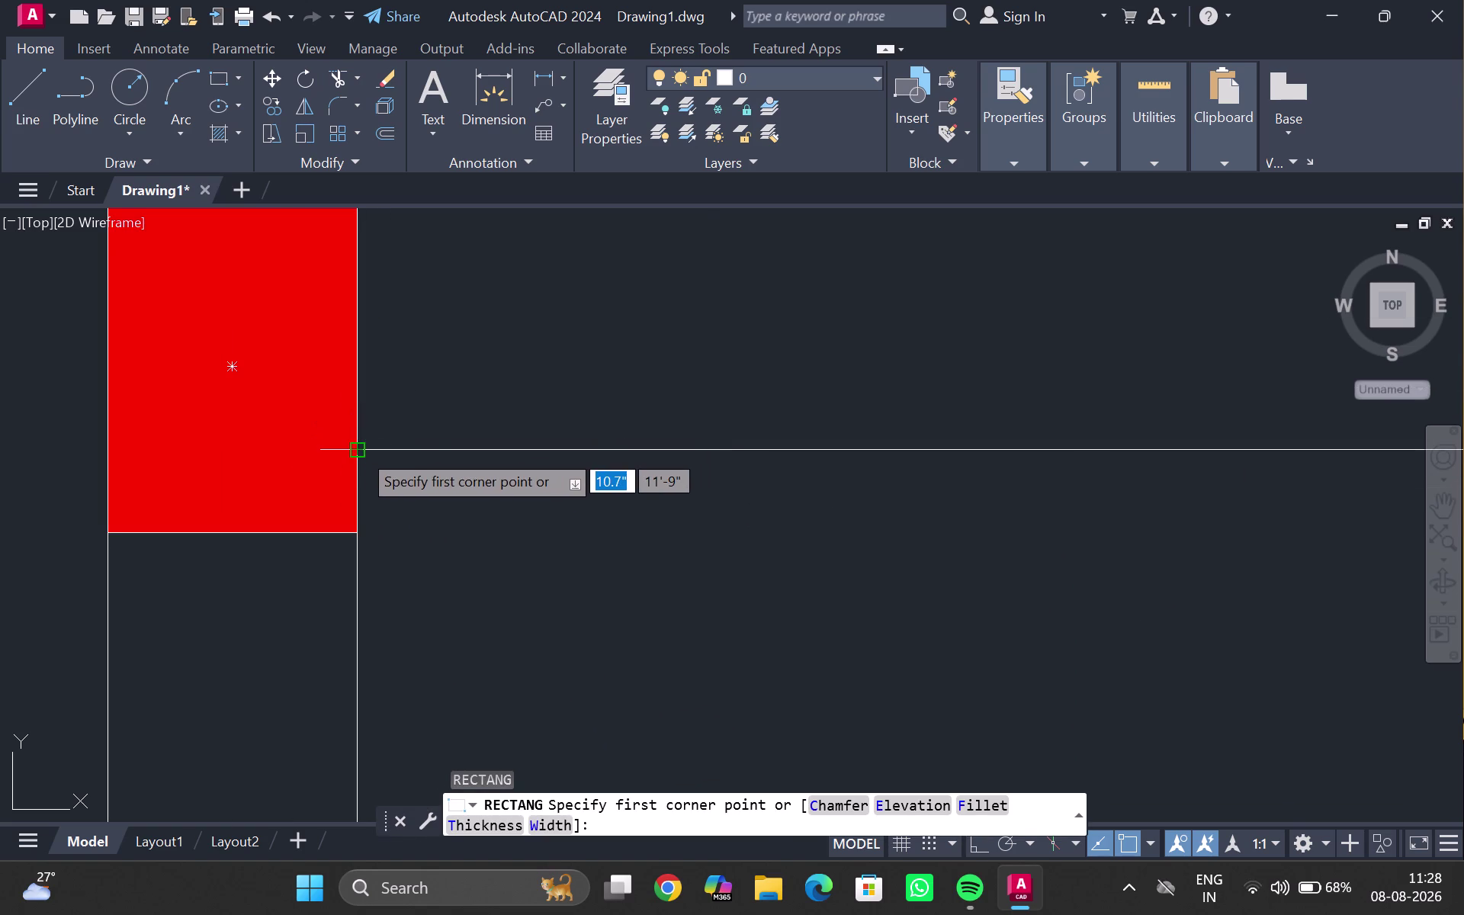
click(360, 450)
scroll(down, 3)
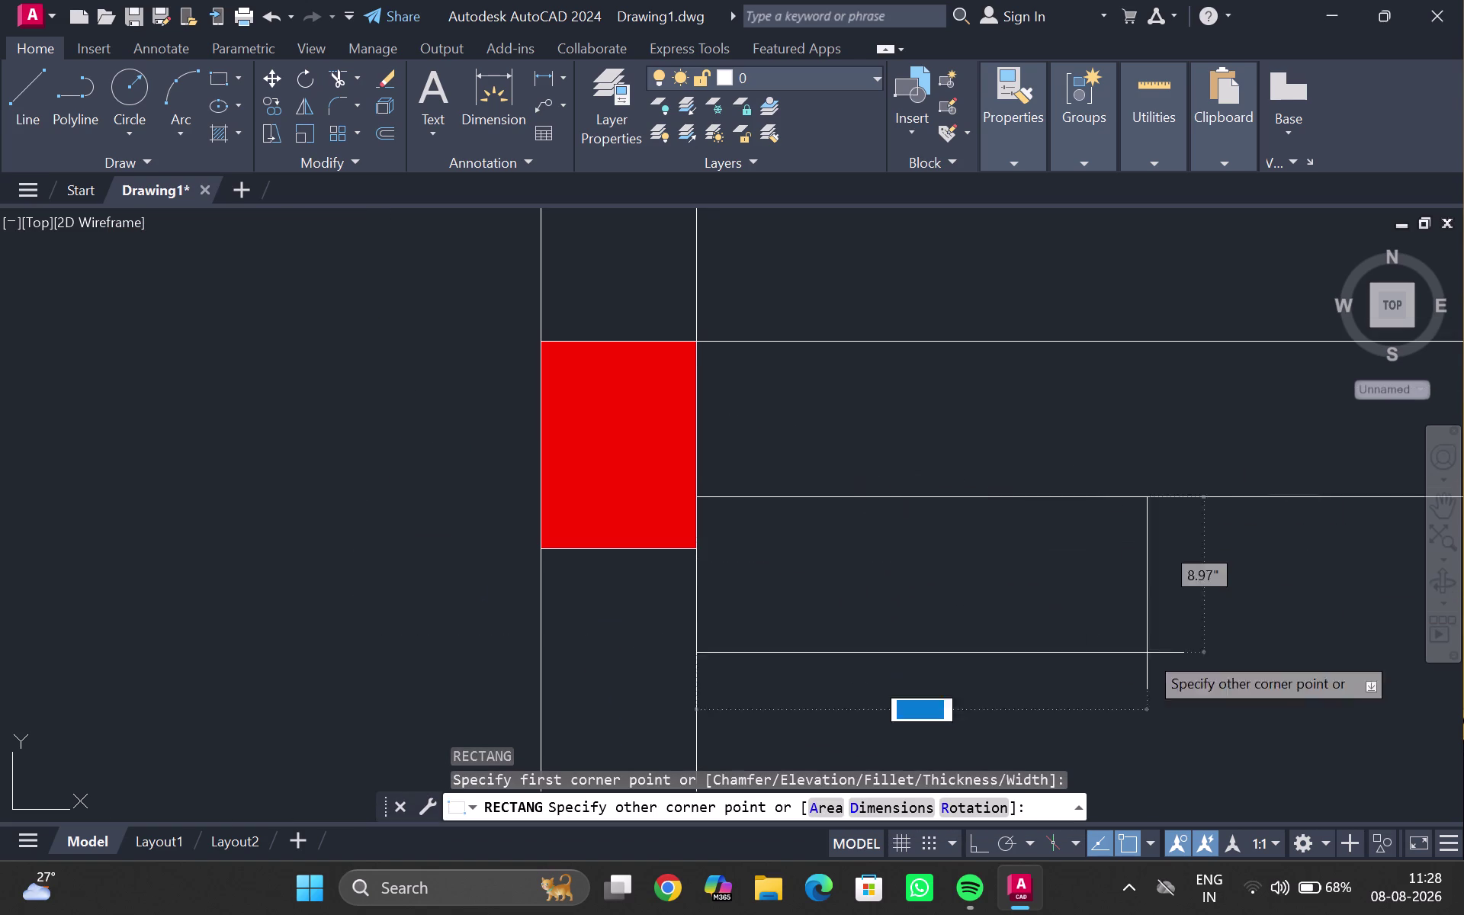
middle_drag(1197, 677, 248, 391)
right_drag(1161, 652, 1007, 587)
right_drag(706, 499, 437, 437)
scroll(down, 3)
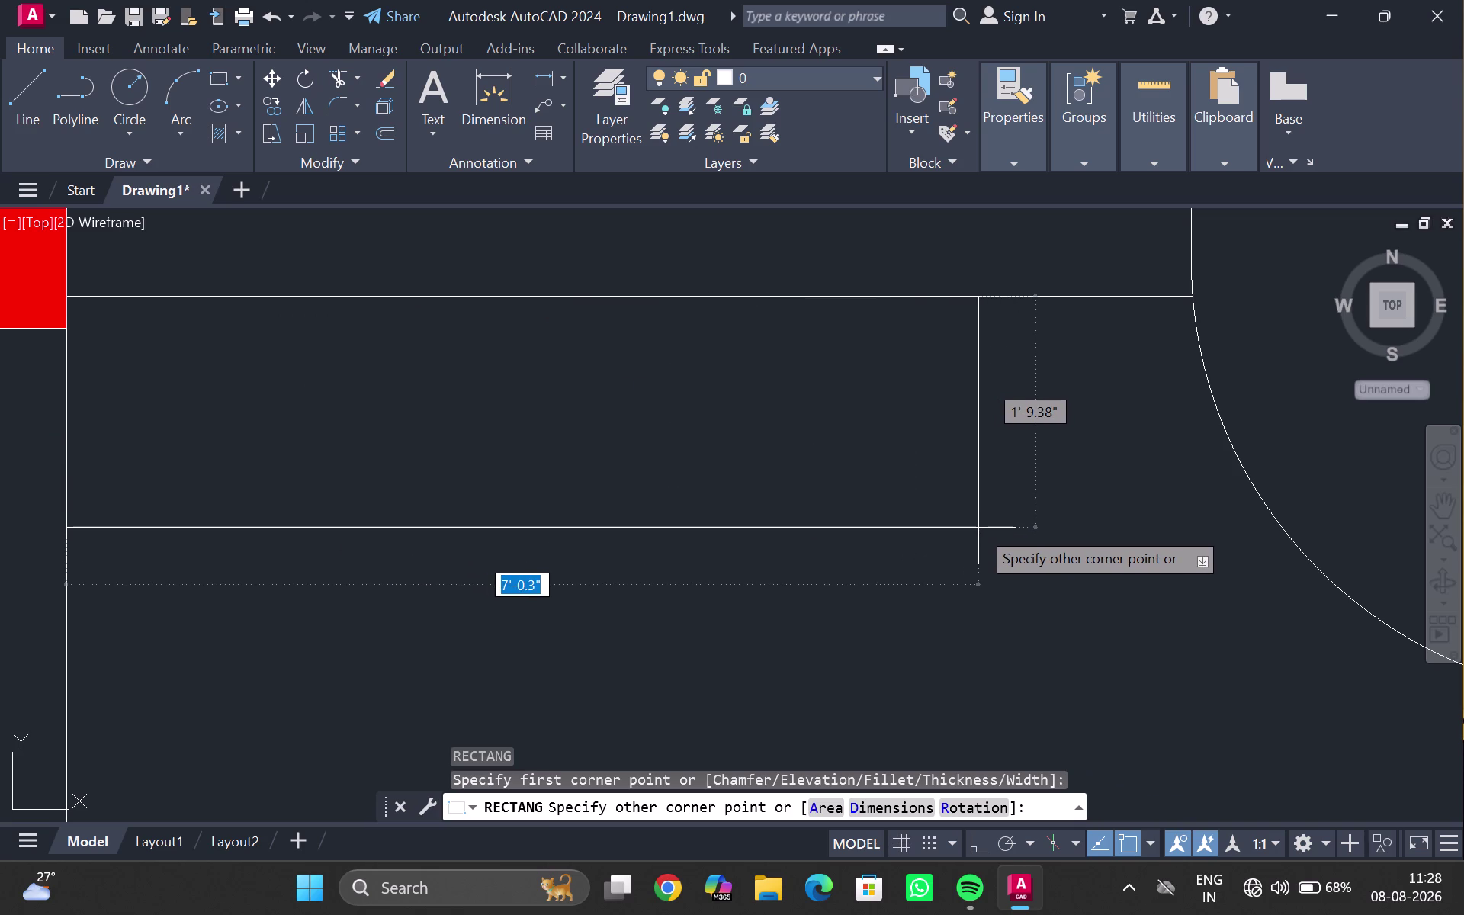
click(925, 543)
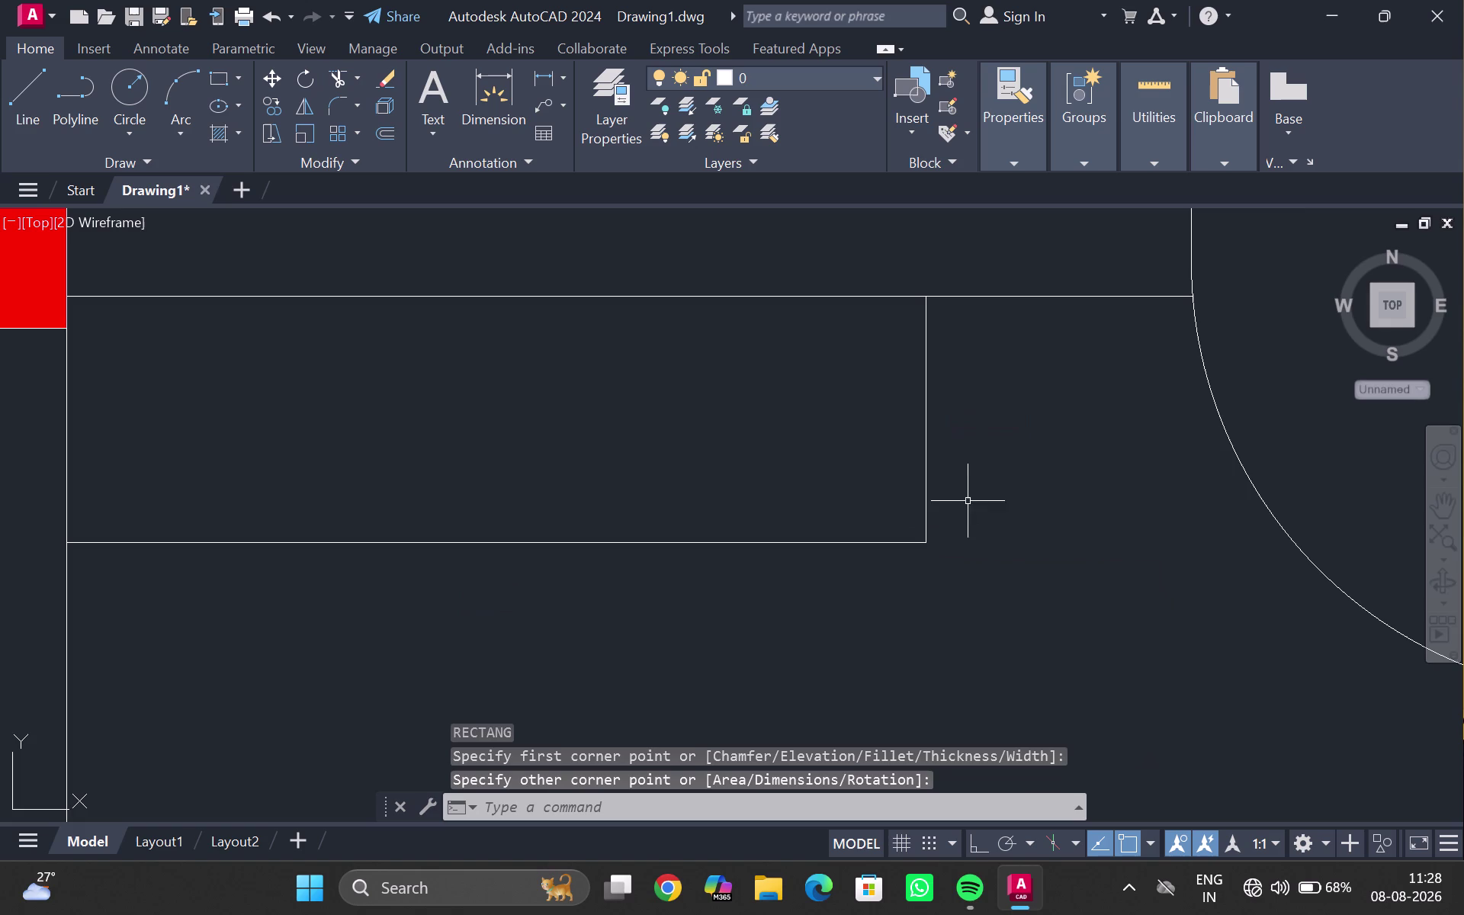
Zoom out and pan to re-centre the whole floor plan.
scroll(down, 3)
middle_drag(503, 405, 384, 515)
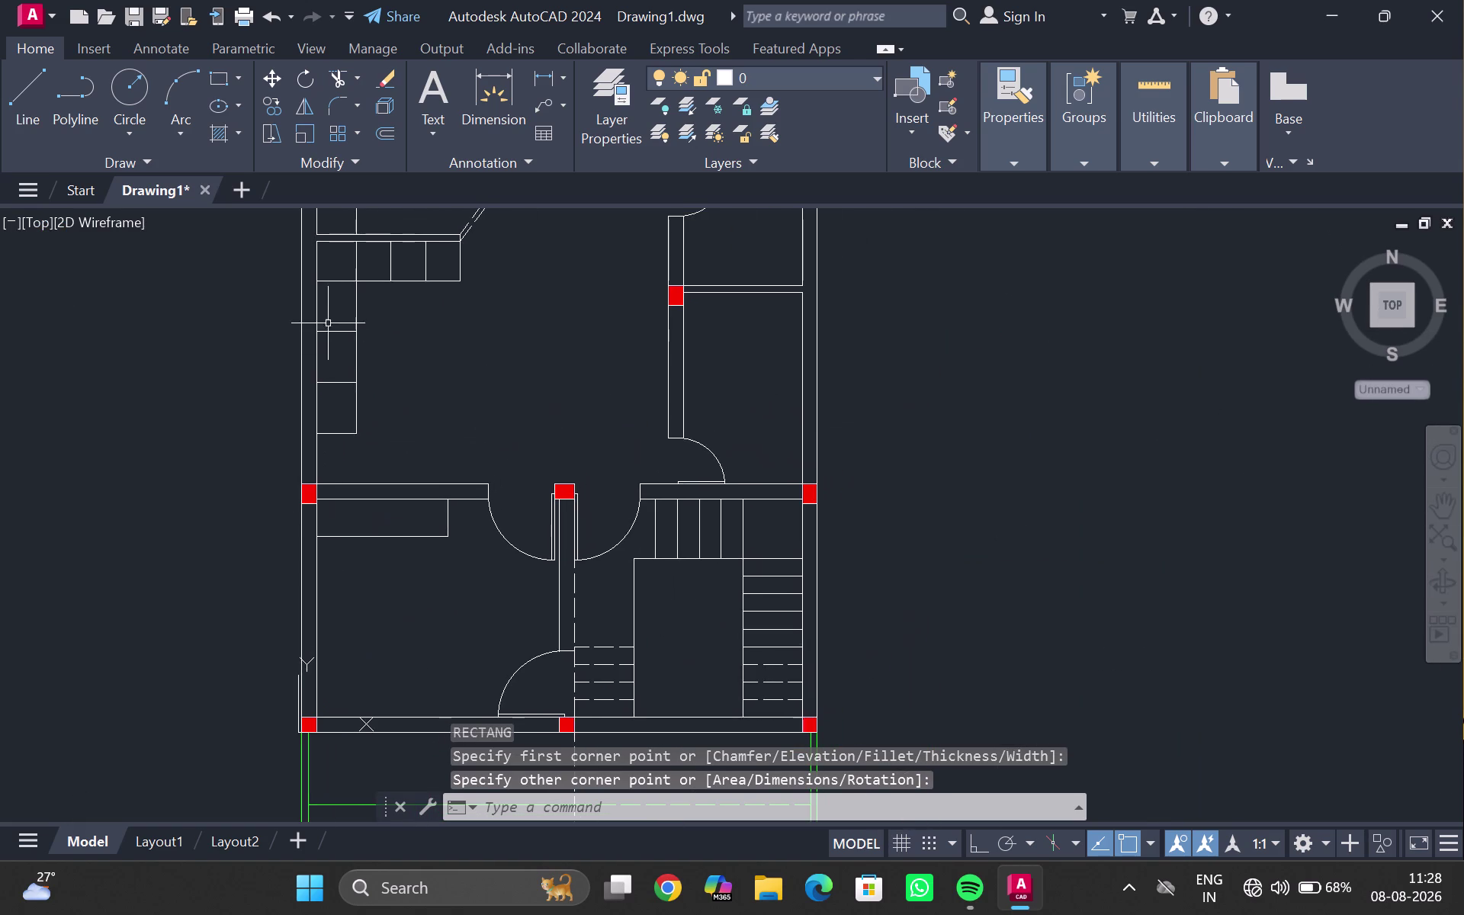
scroll(down, 3)
middle_drag(485, 374, 436, 504)
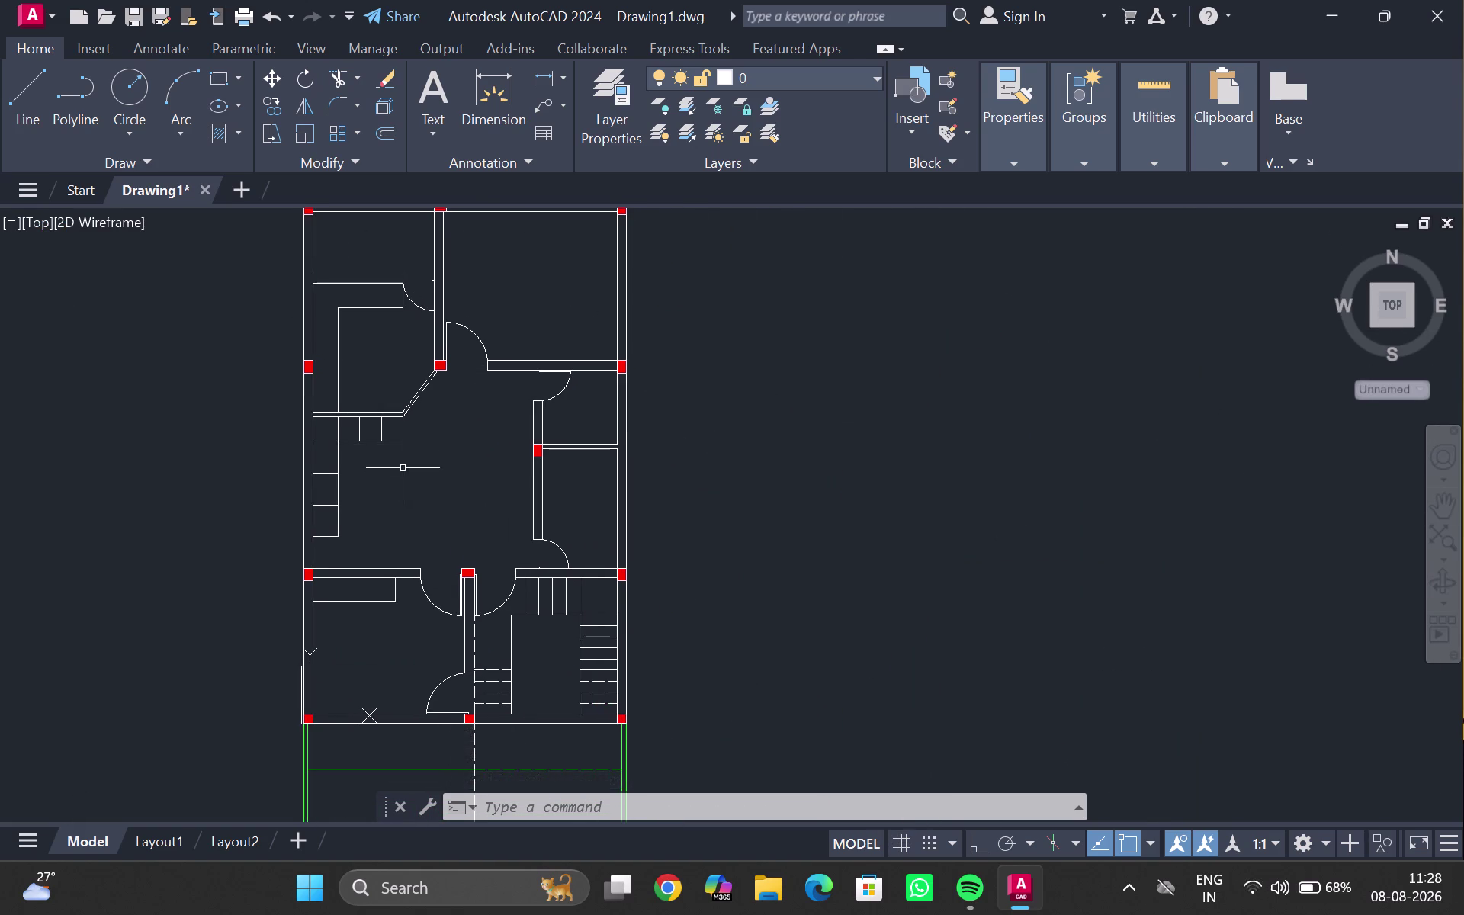
scroll(down, 3)
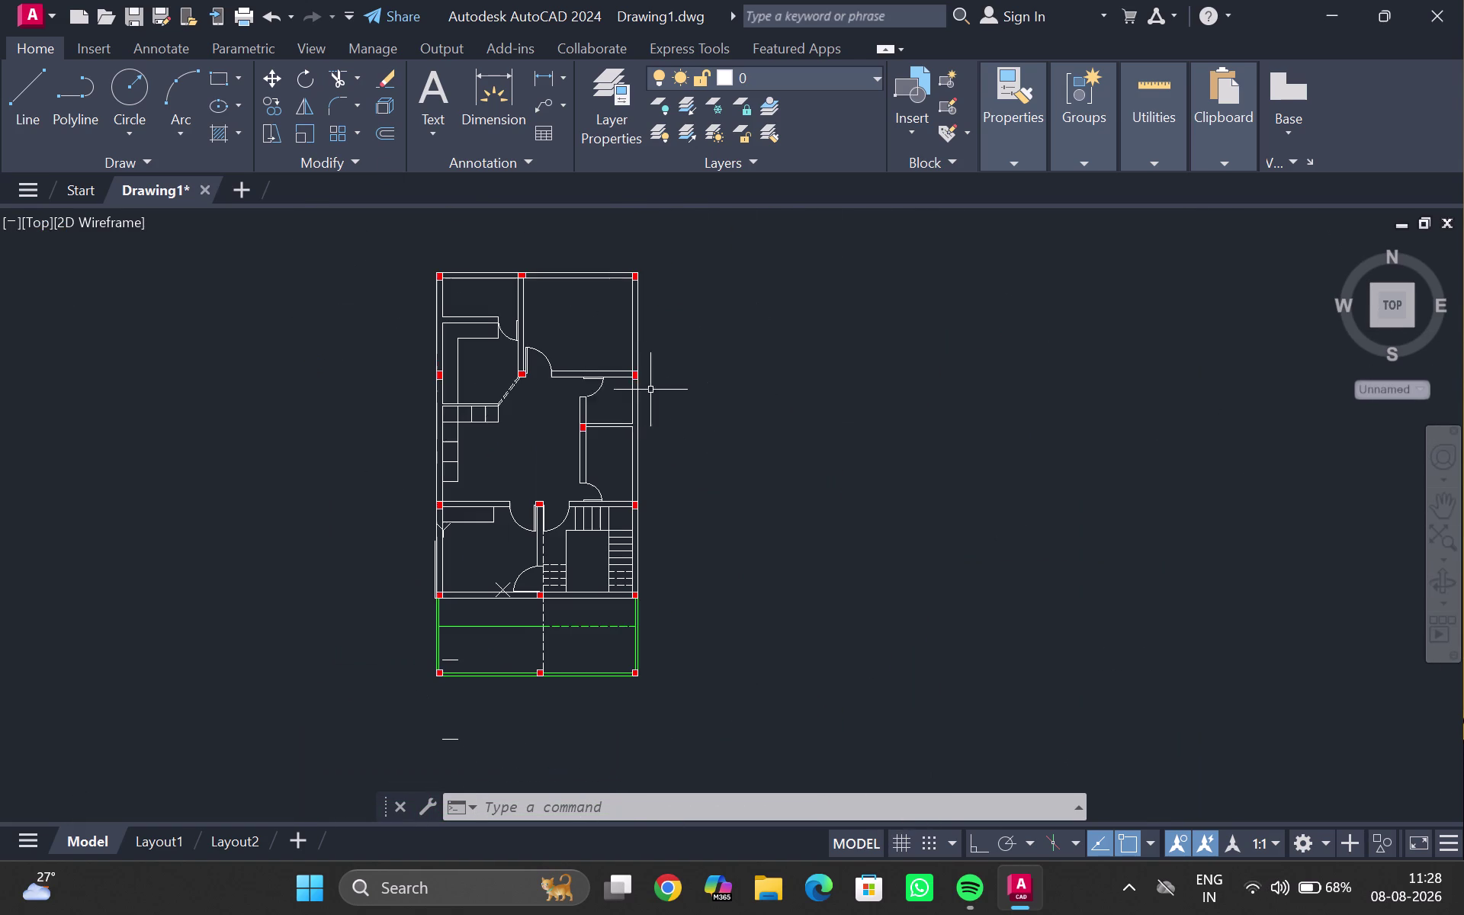
middle_drag(547, 450, 508, 418)
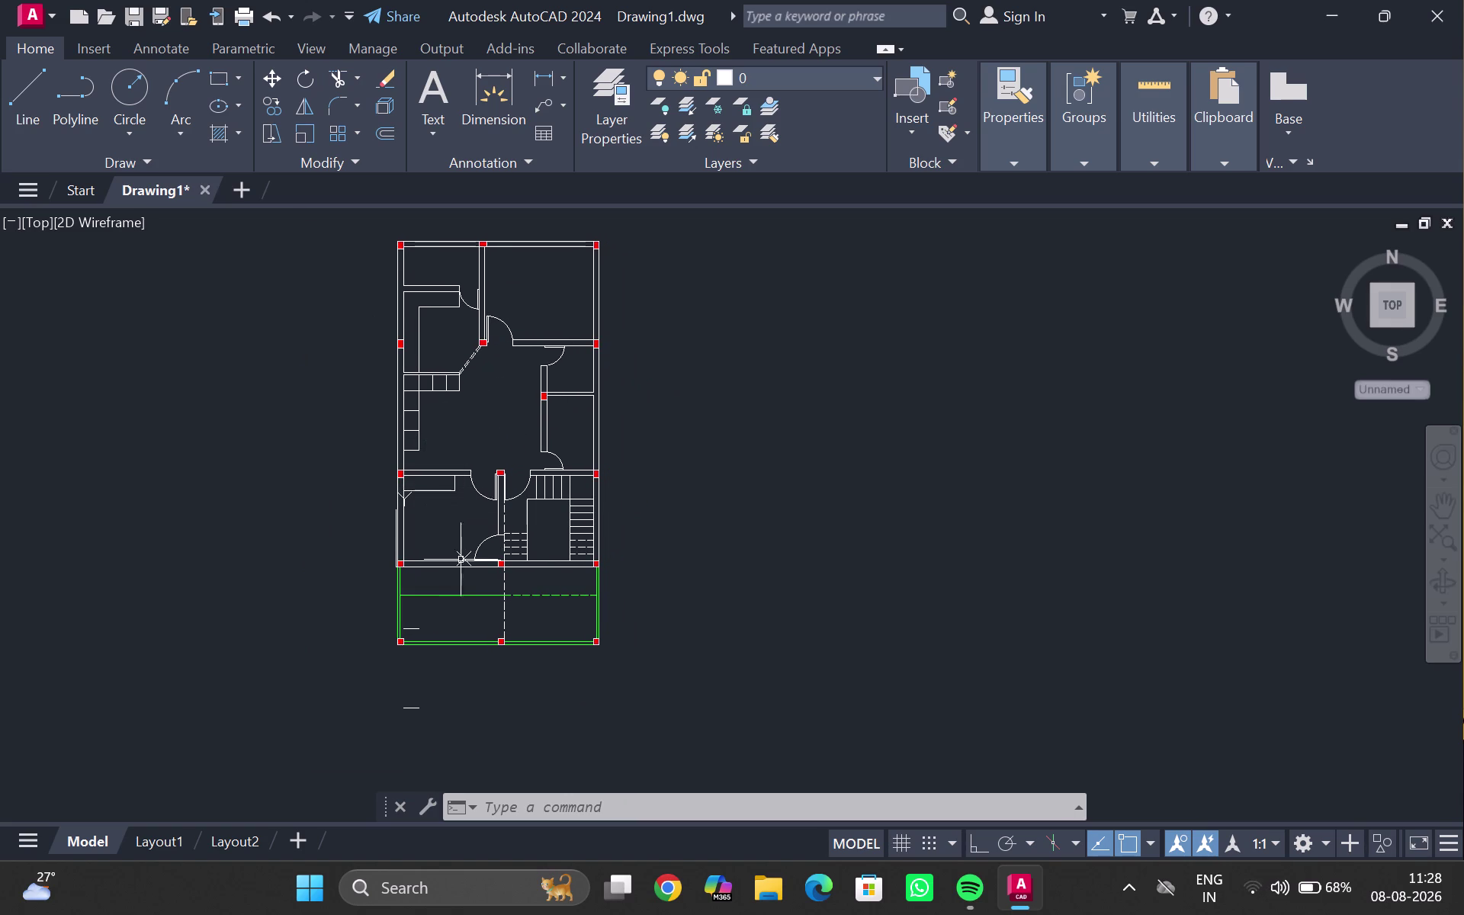
scroll(up, 3)
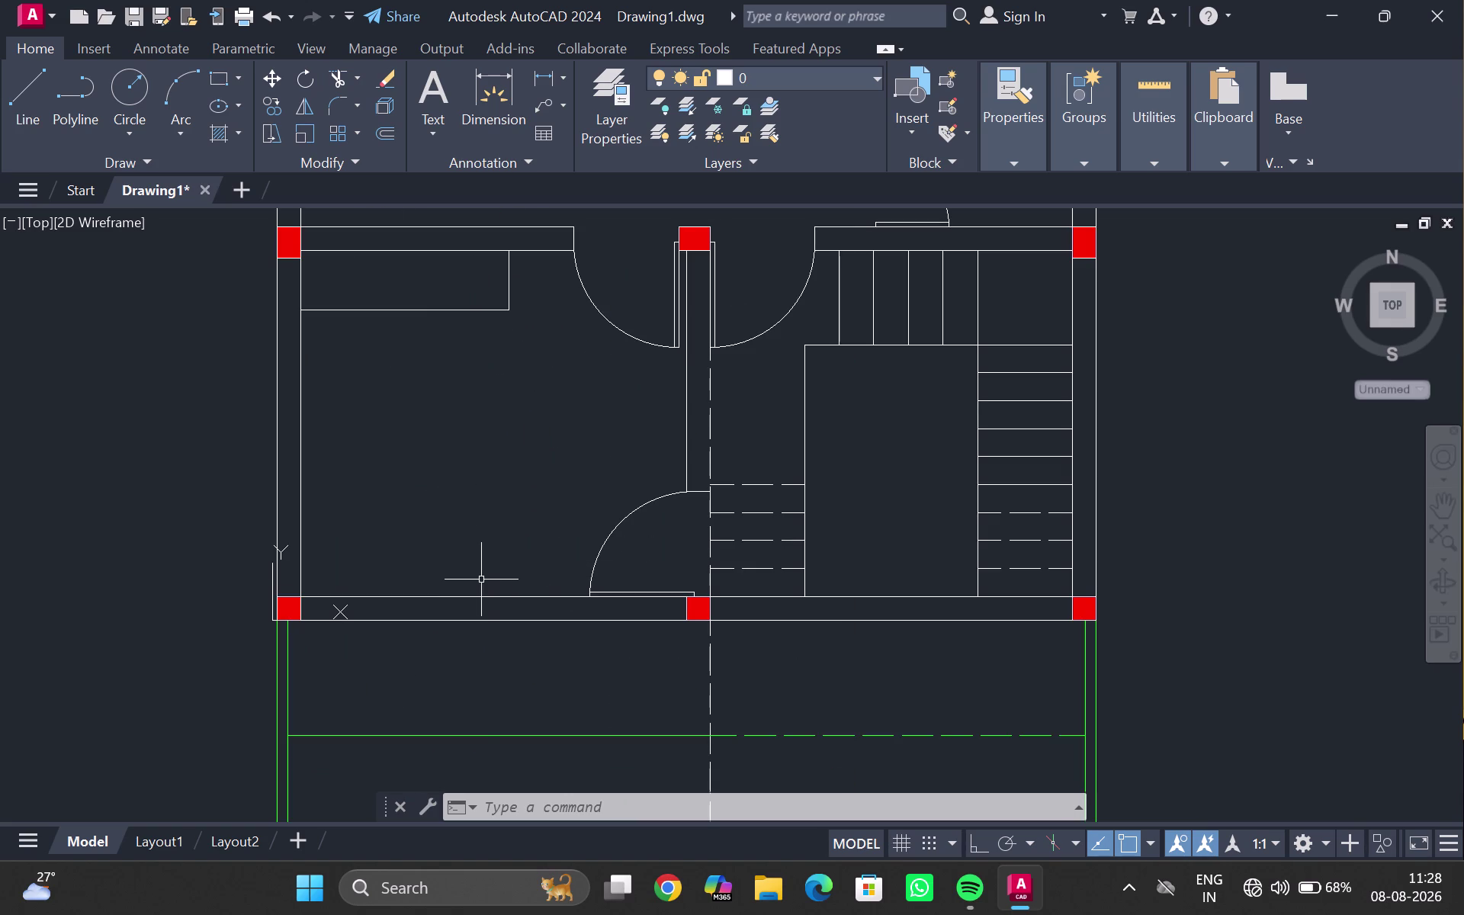
Start a line at the midpoint between the two front-wall column corners using m2p.
key(l)
key(Return)
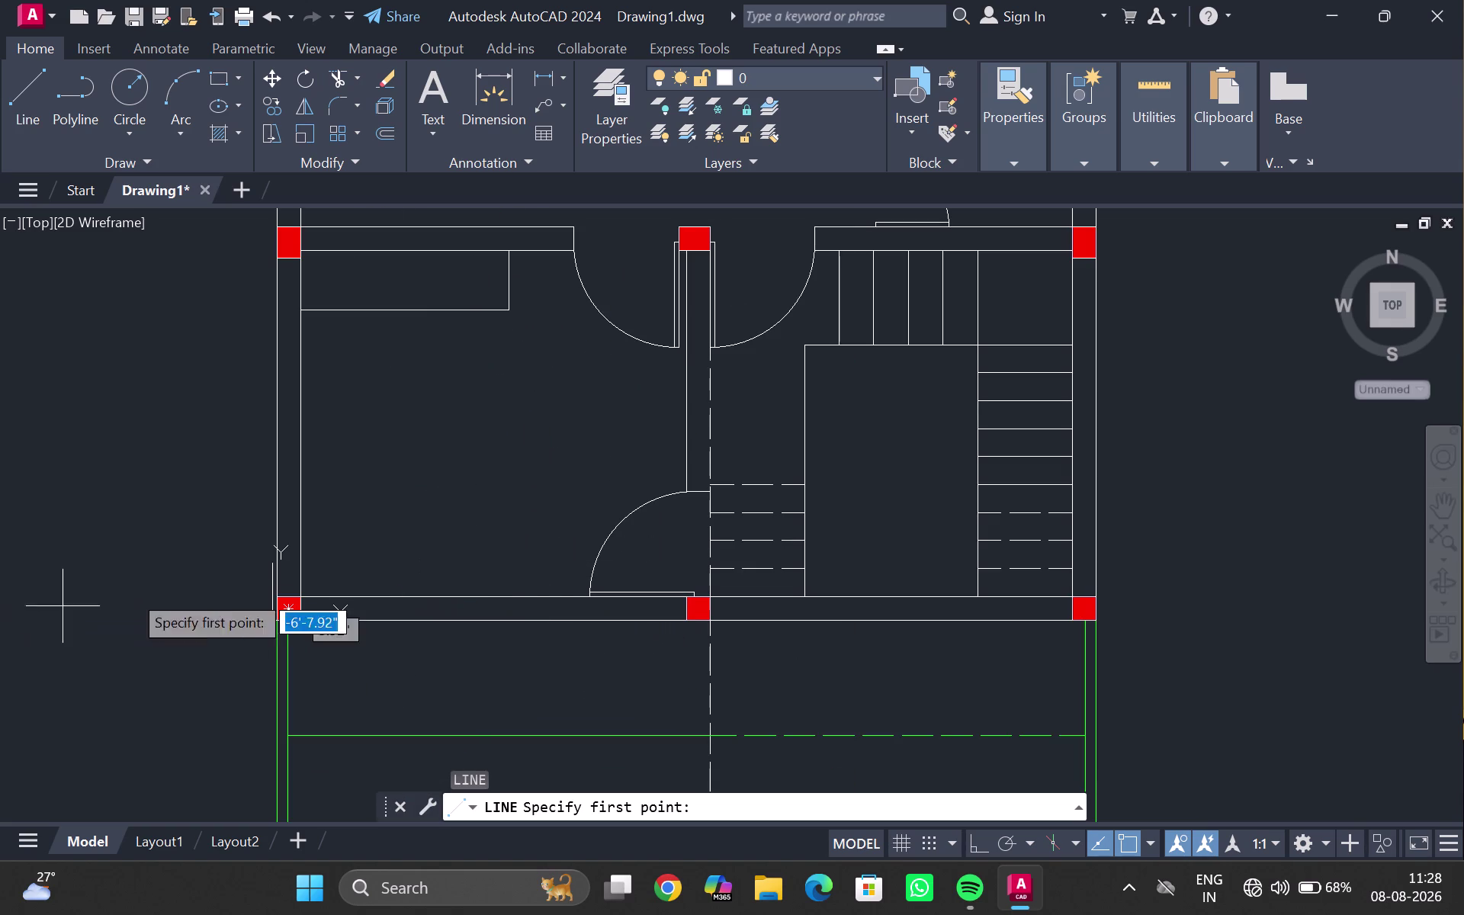
scroll(up, 3)
click(234, 664)
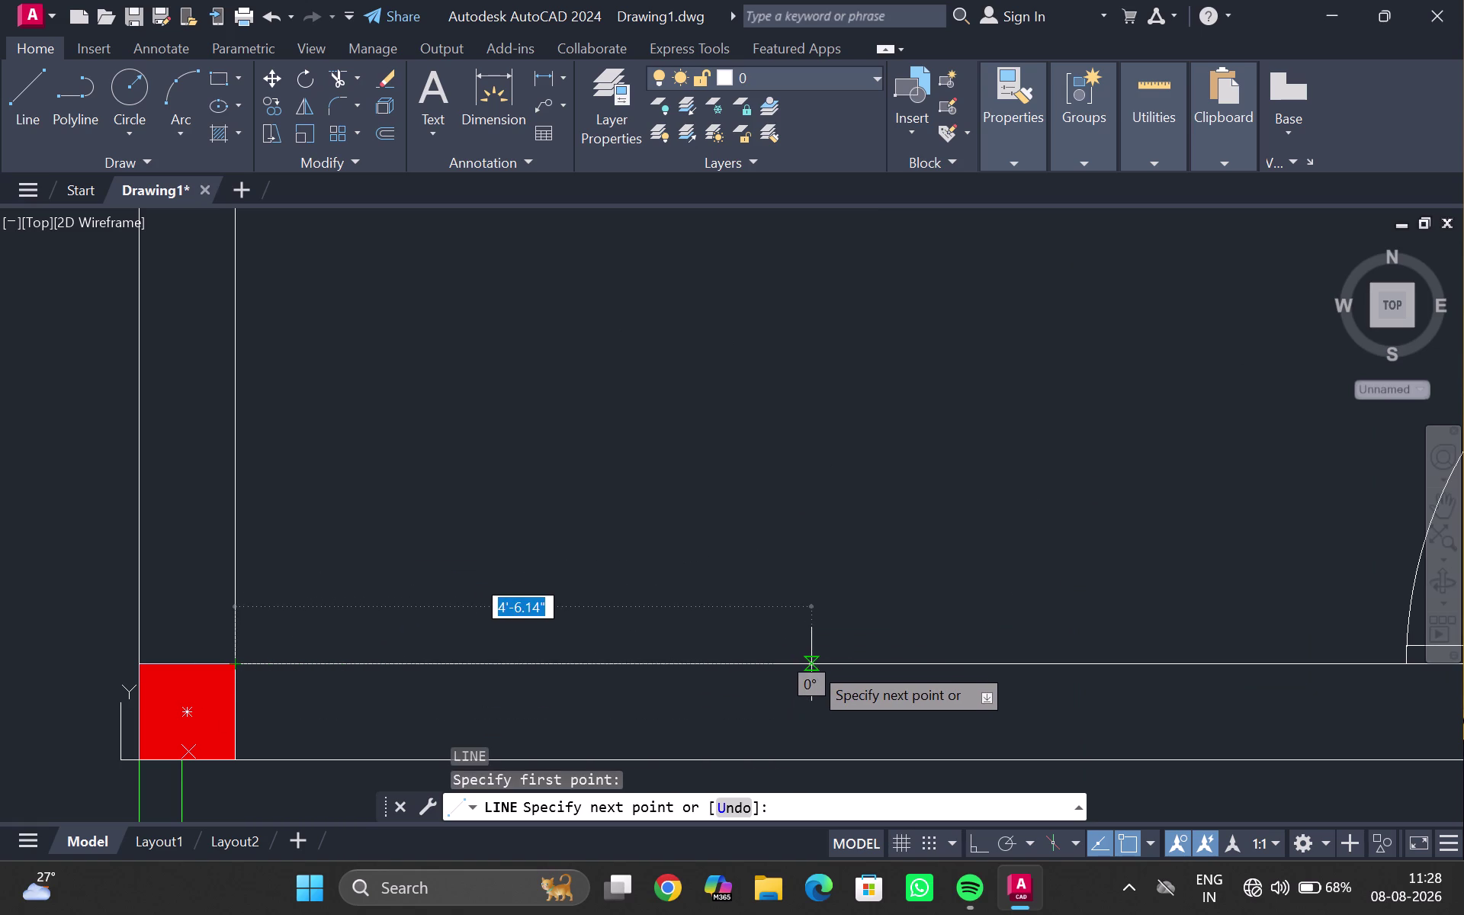
key(m)
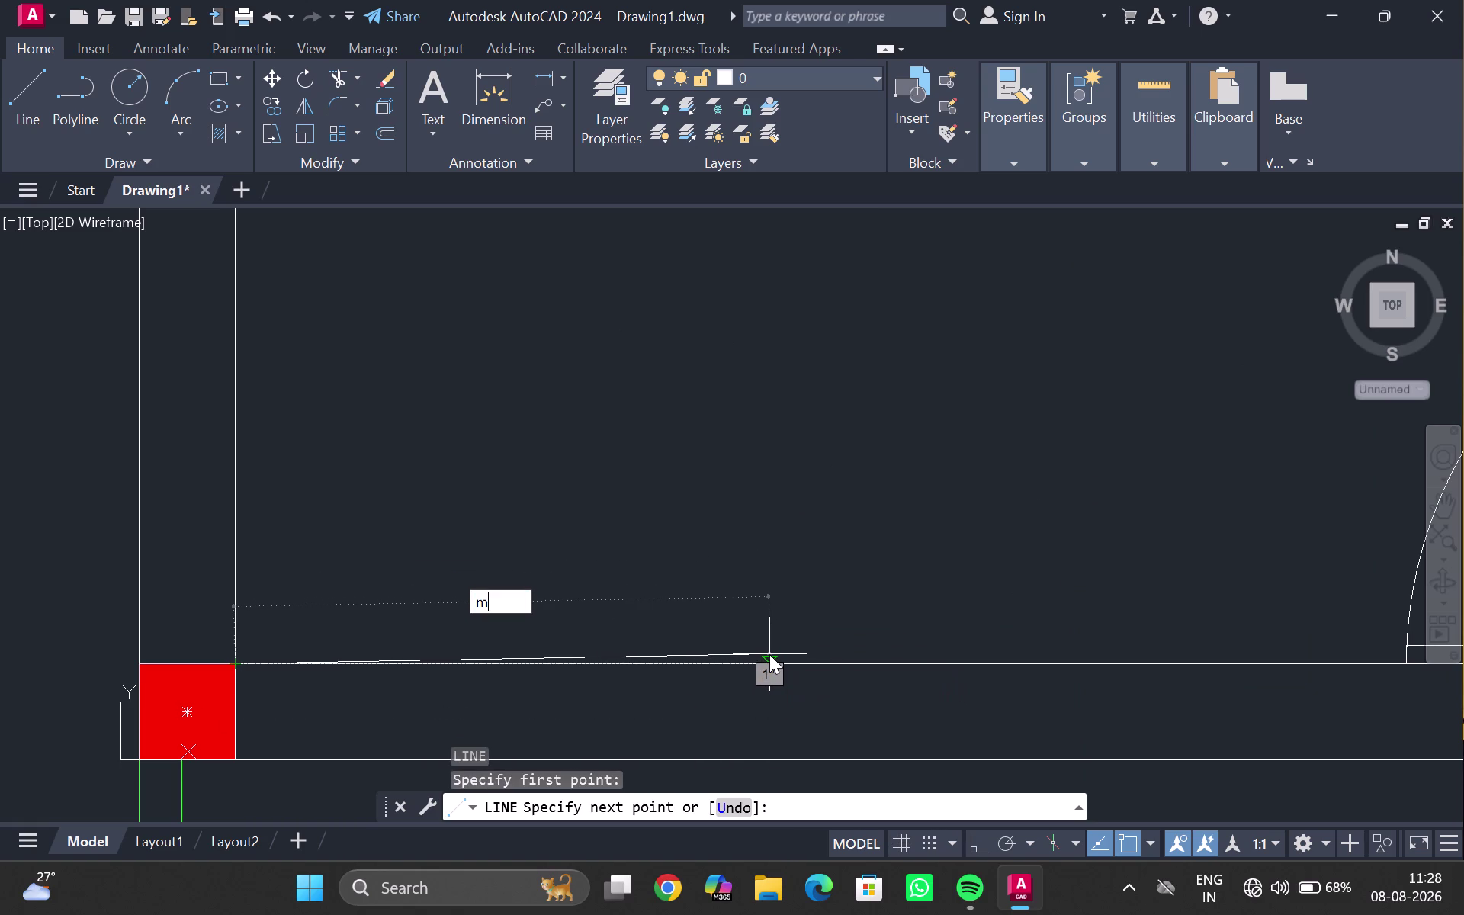
key(2)
key(p)
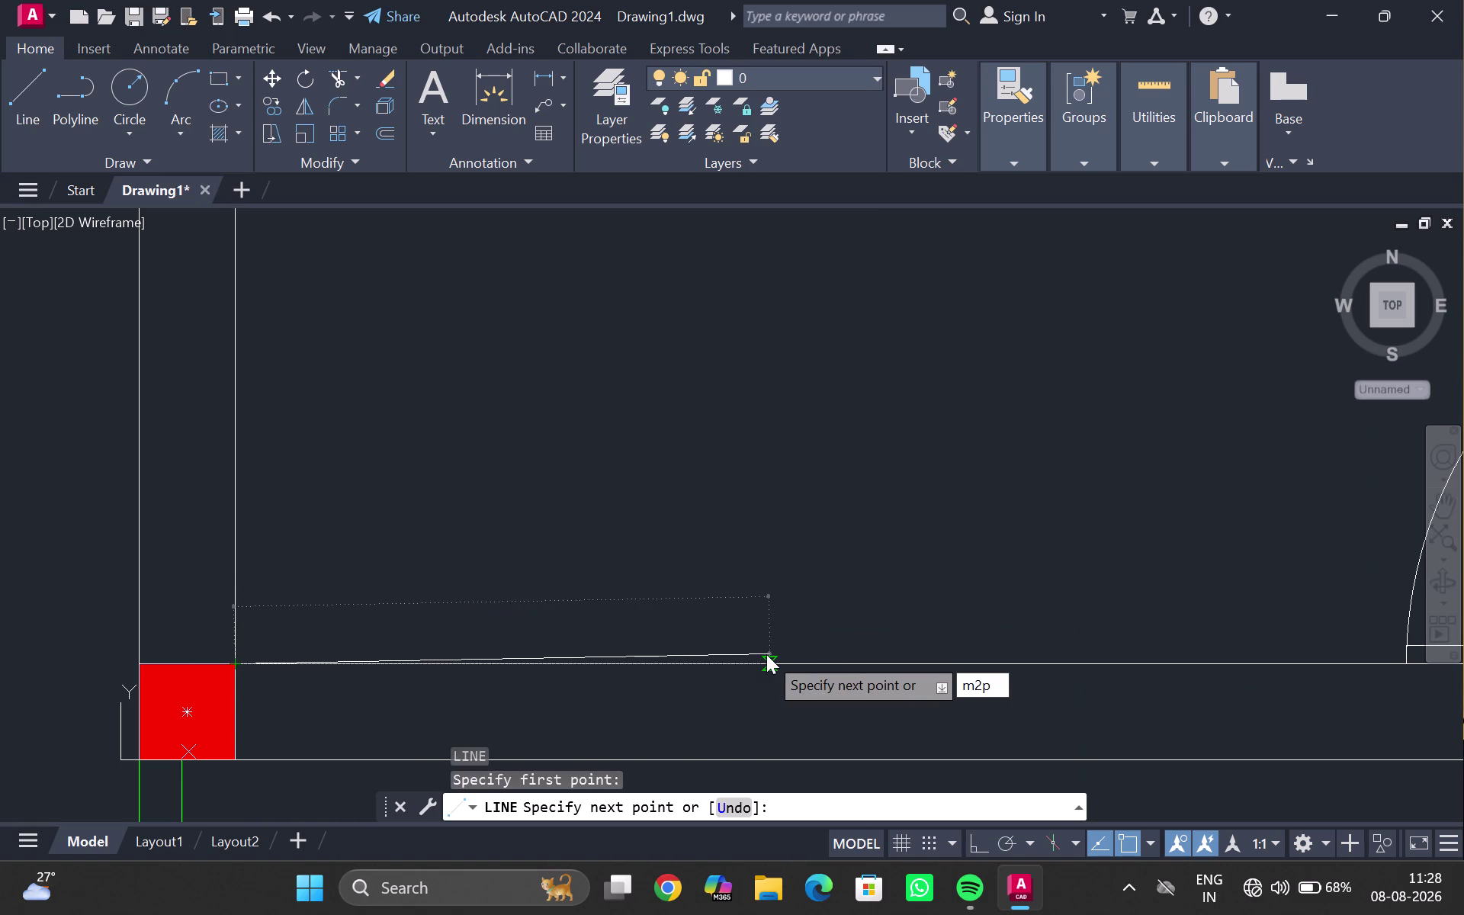
key(Return)
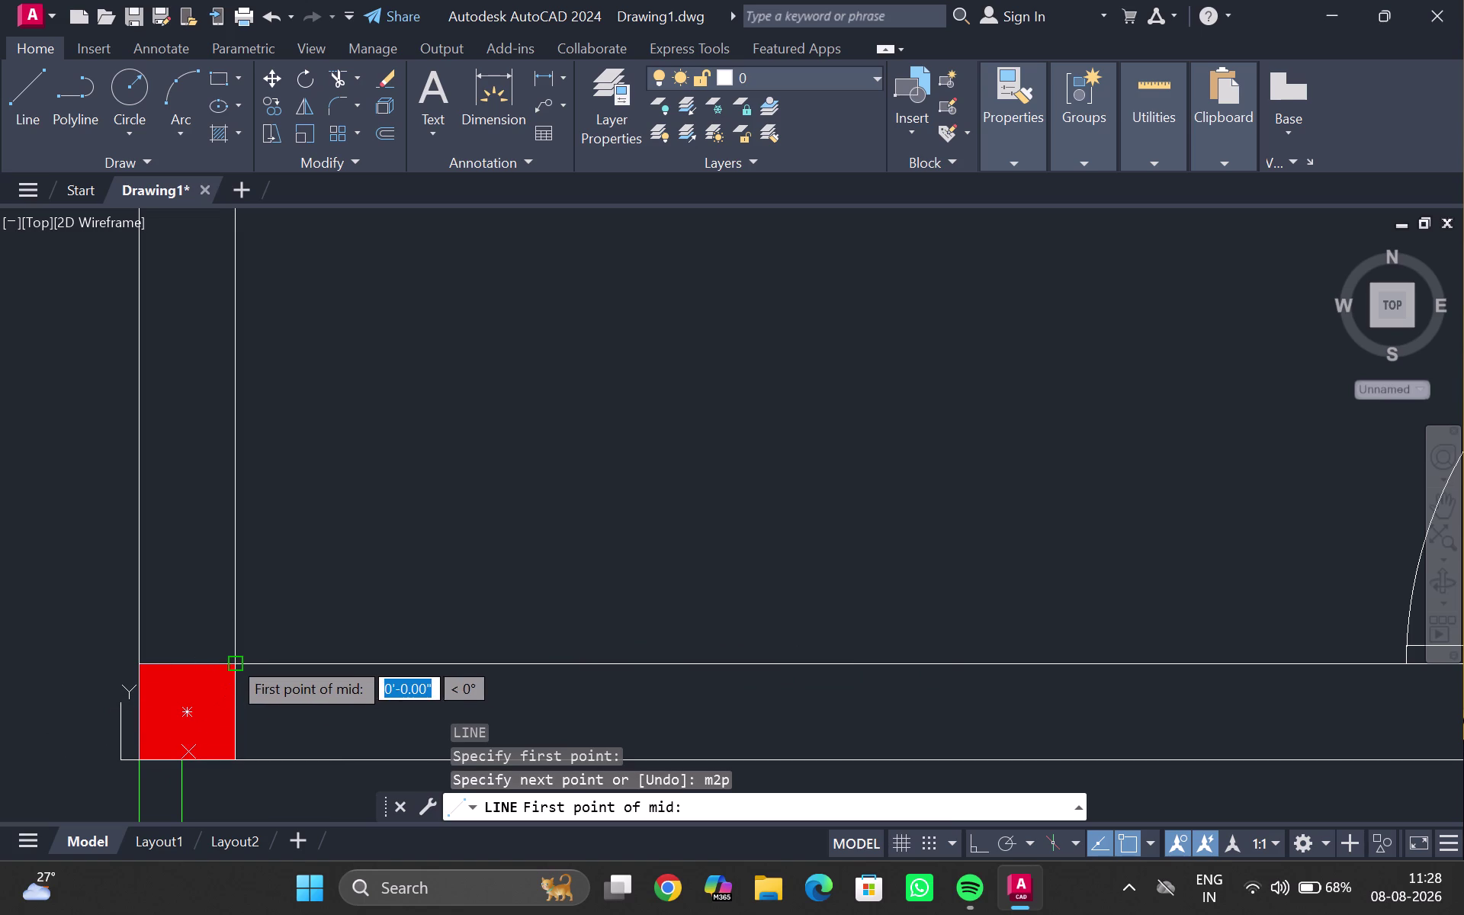
click(232, 657)
scroll(down, 3)
middle_drag(1137, 625, 856, 626)
scroll(up, 3)
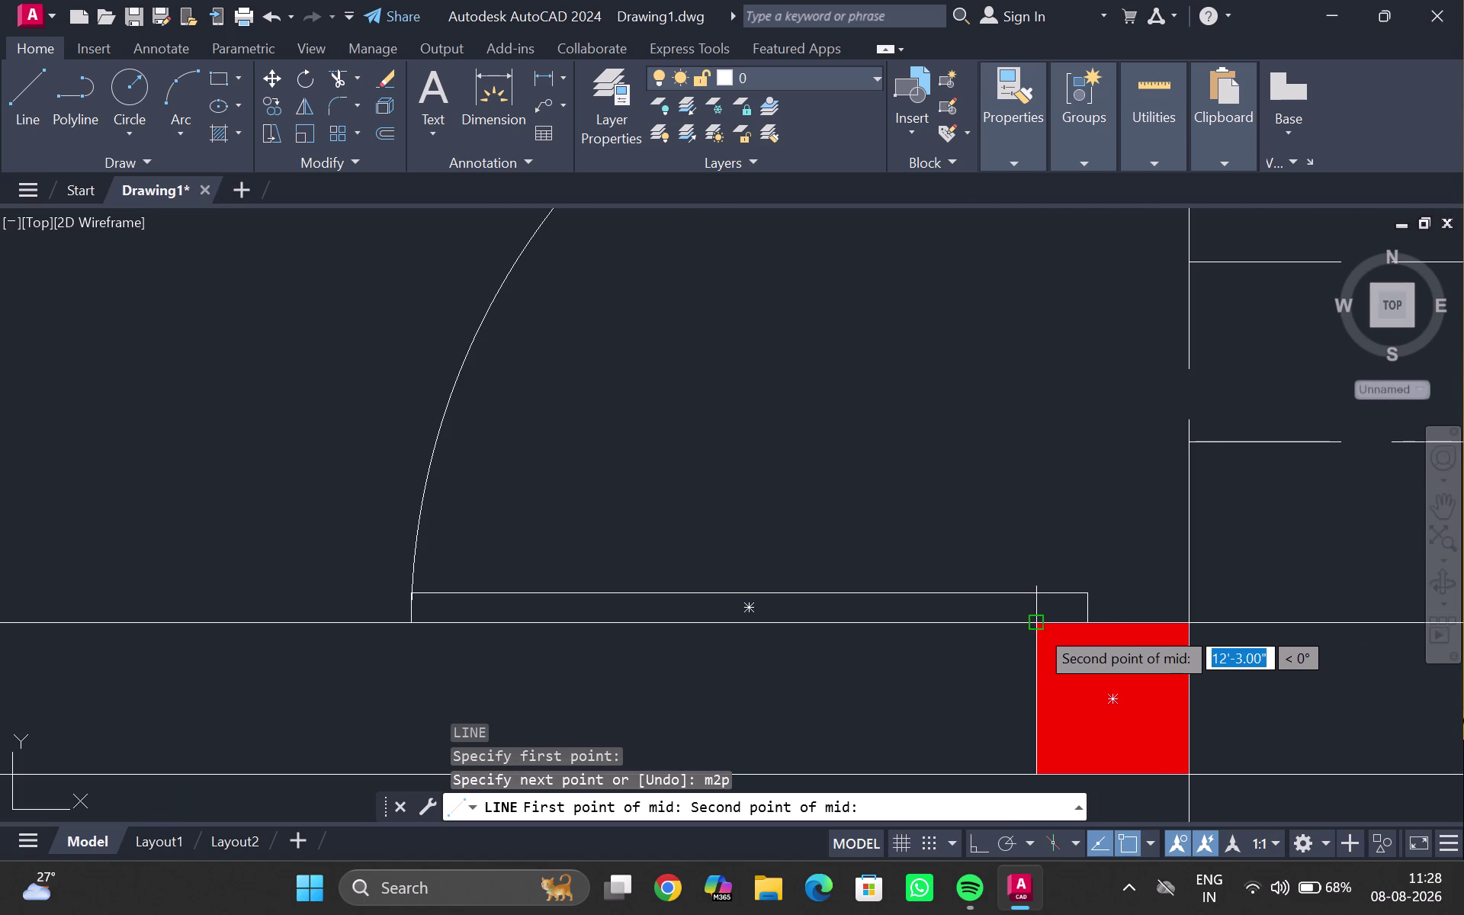
click(1037, 625)
With Ortho on, drop the line straight down across the front wall.
scroll(down, 3)
middle_drag(180, 680, 390, 683)
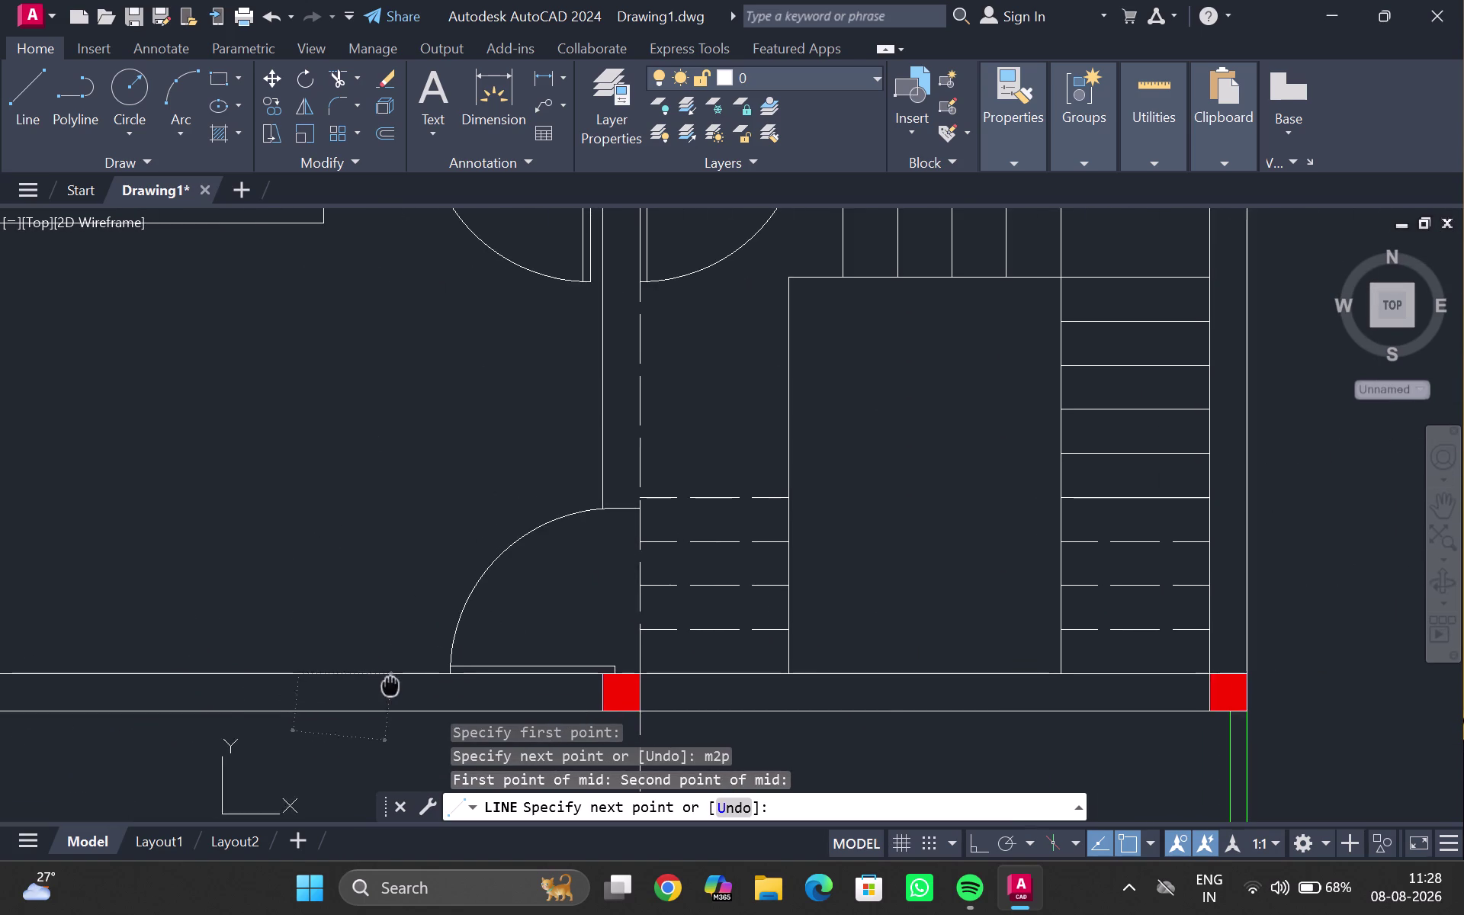
scroll(up, 3)
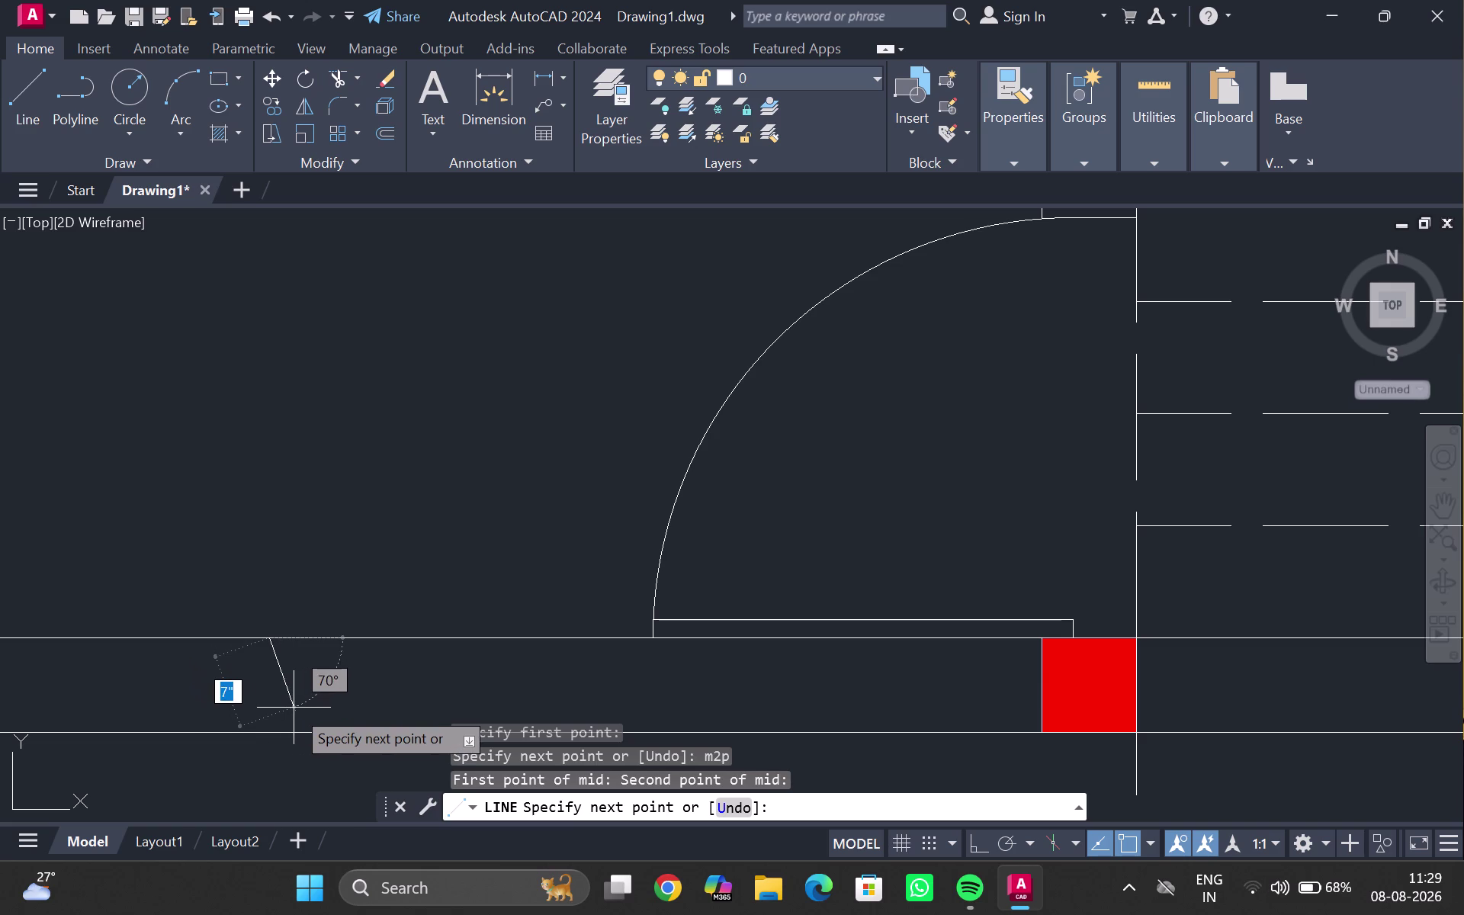
key(ctrl+F8)
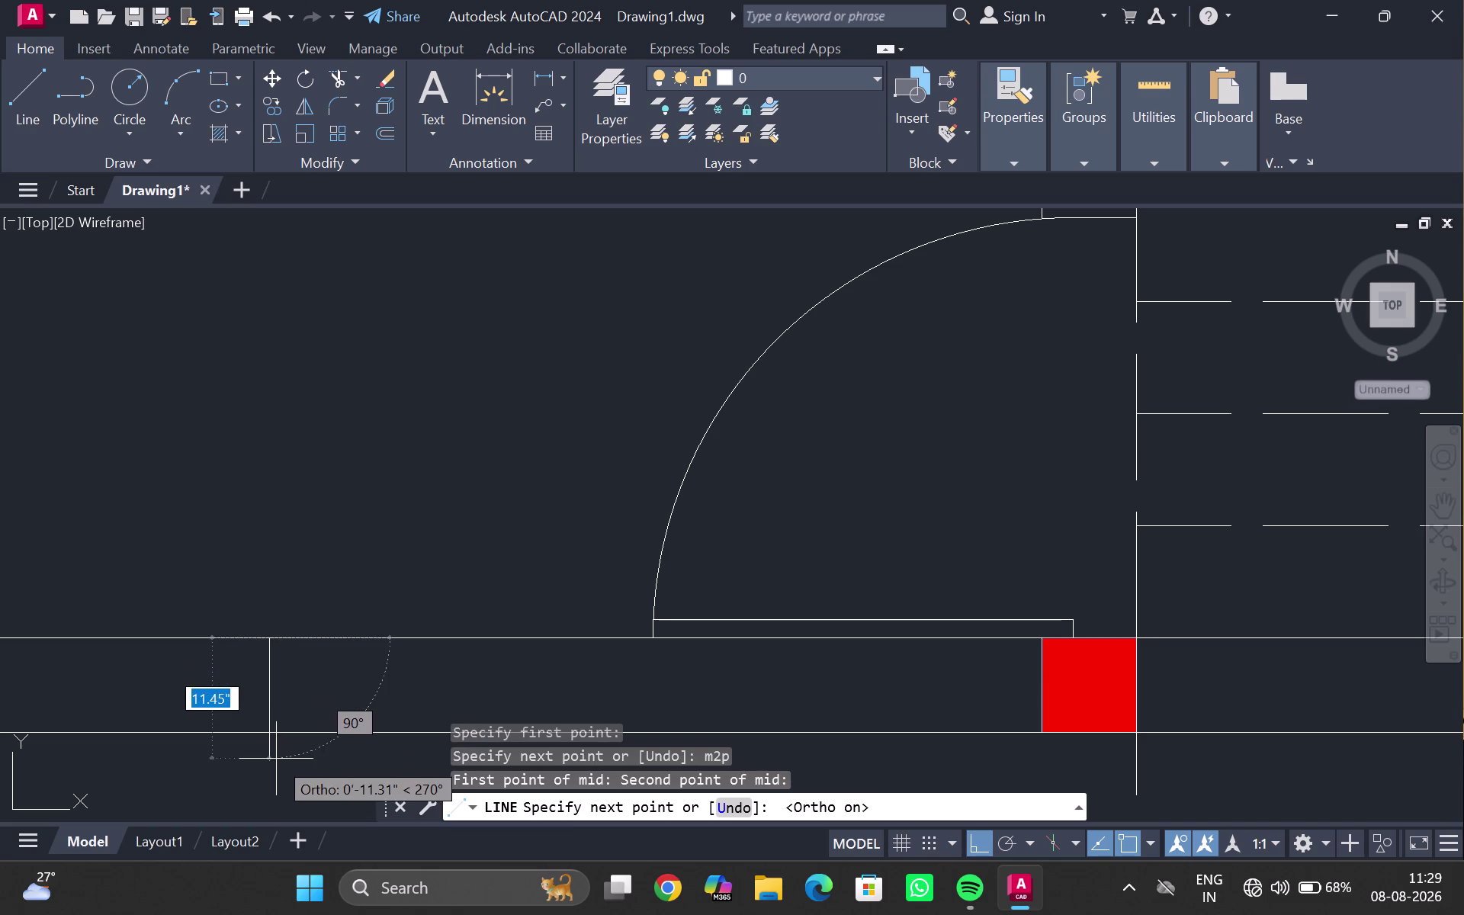
click(276, 759)
key(Escape)
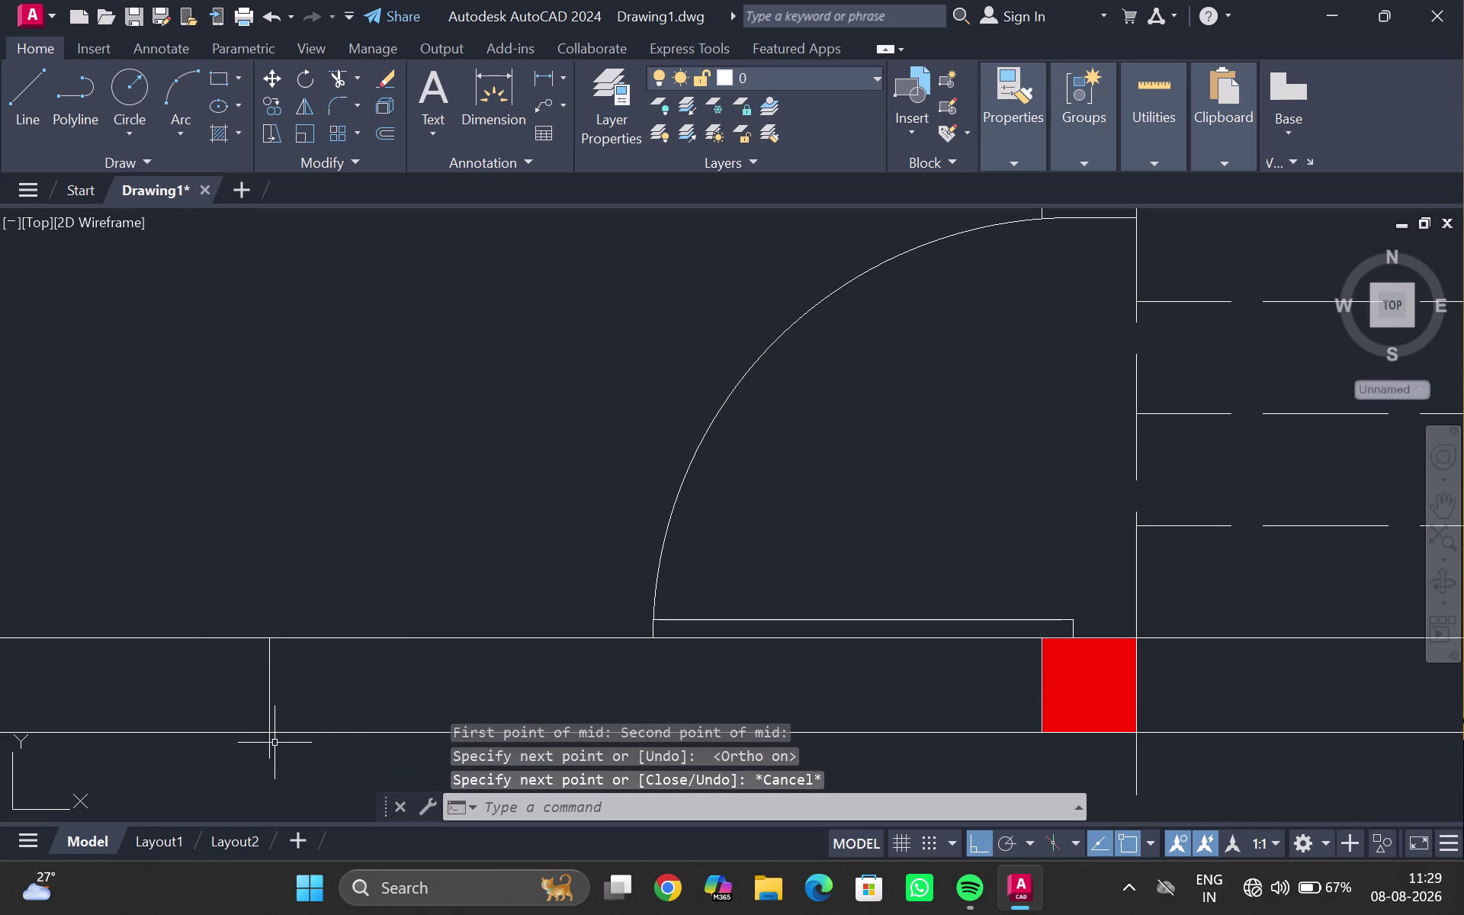
Try a trim on the divider line, cancel it, and reselect the line.
text(tr)
key(Return)
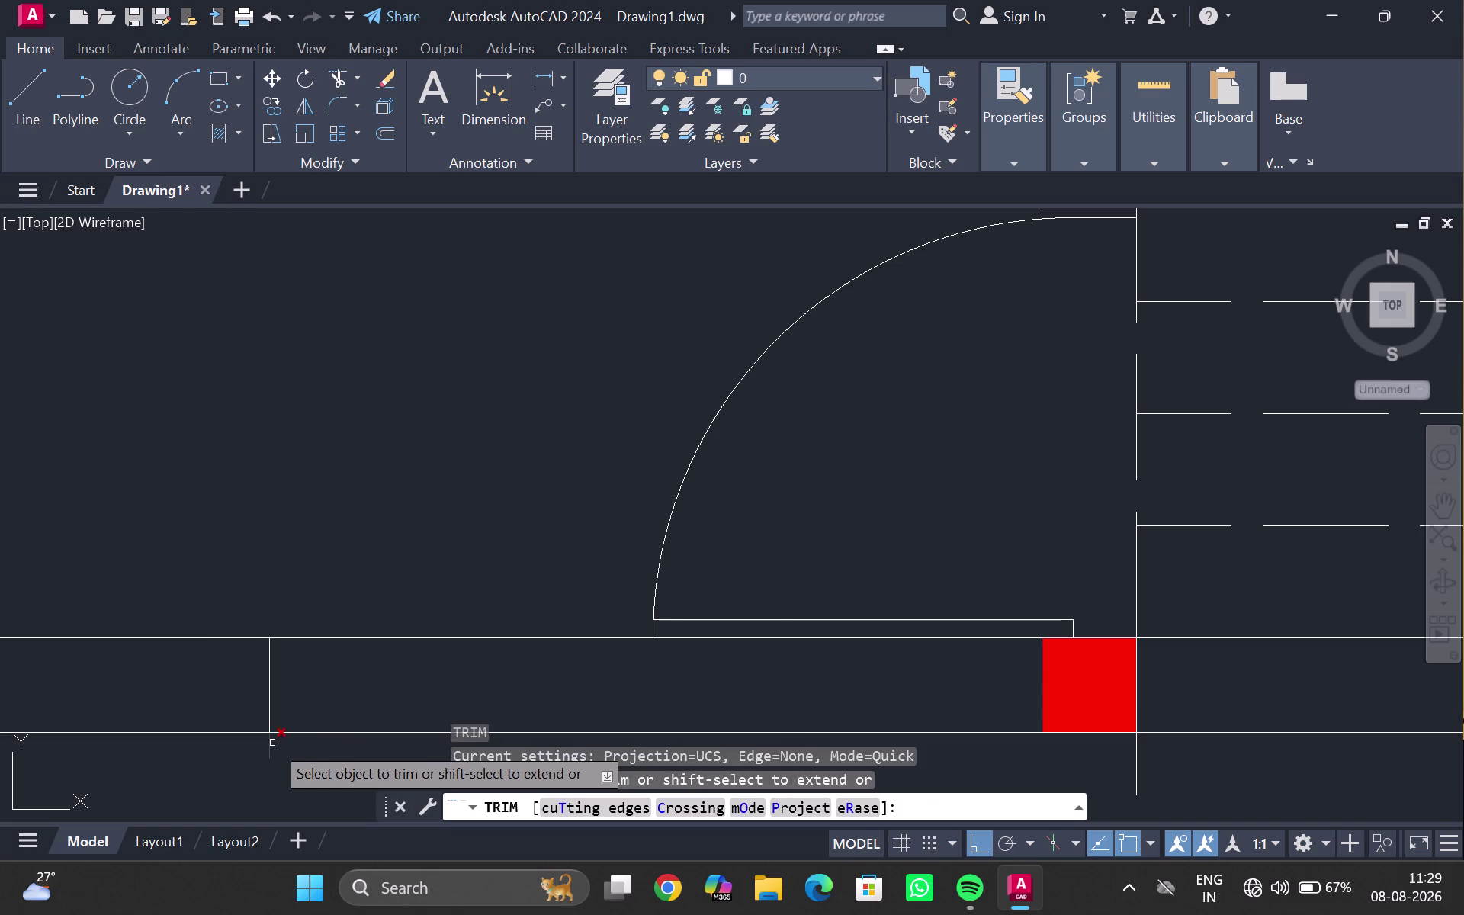
click(272, 743)
key(Escape)
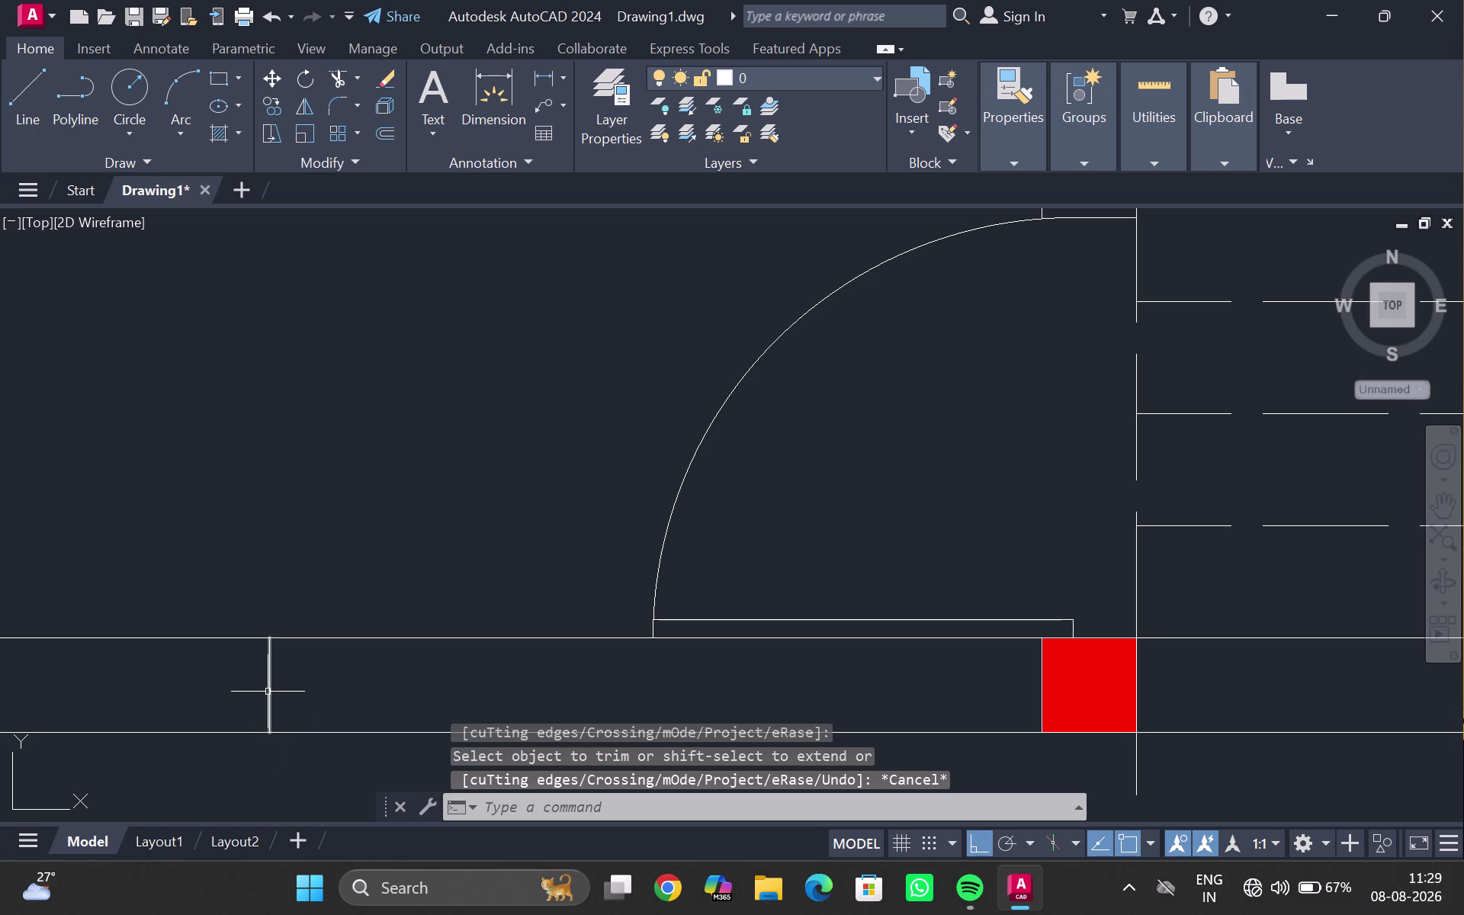
click(269, 691)
text(2')
key(Return)
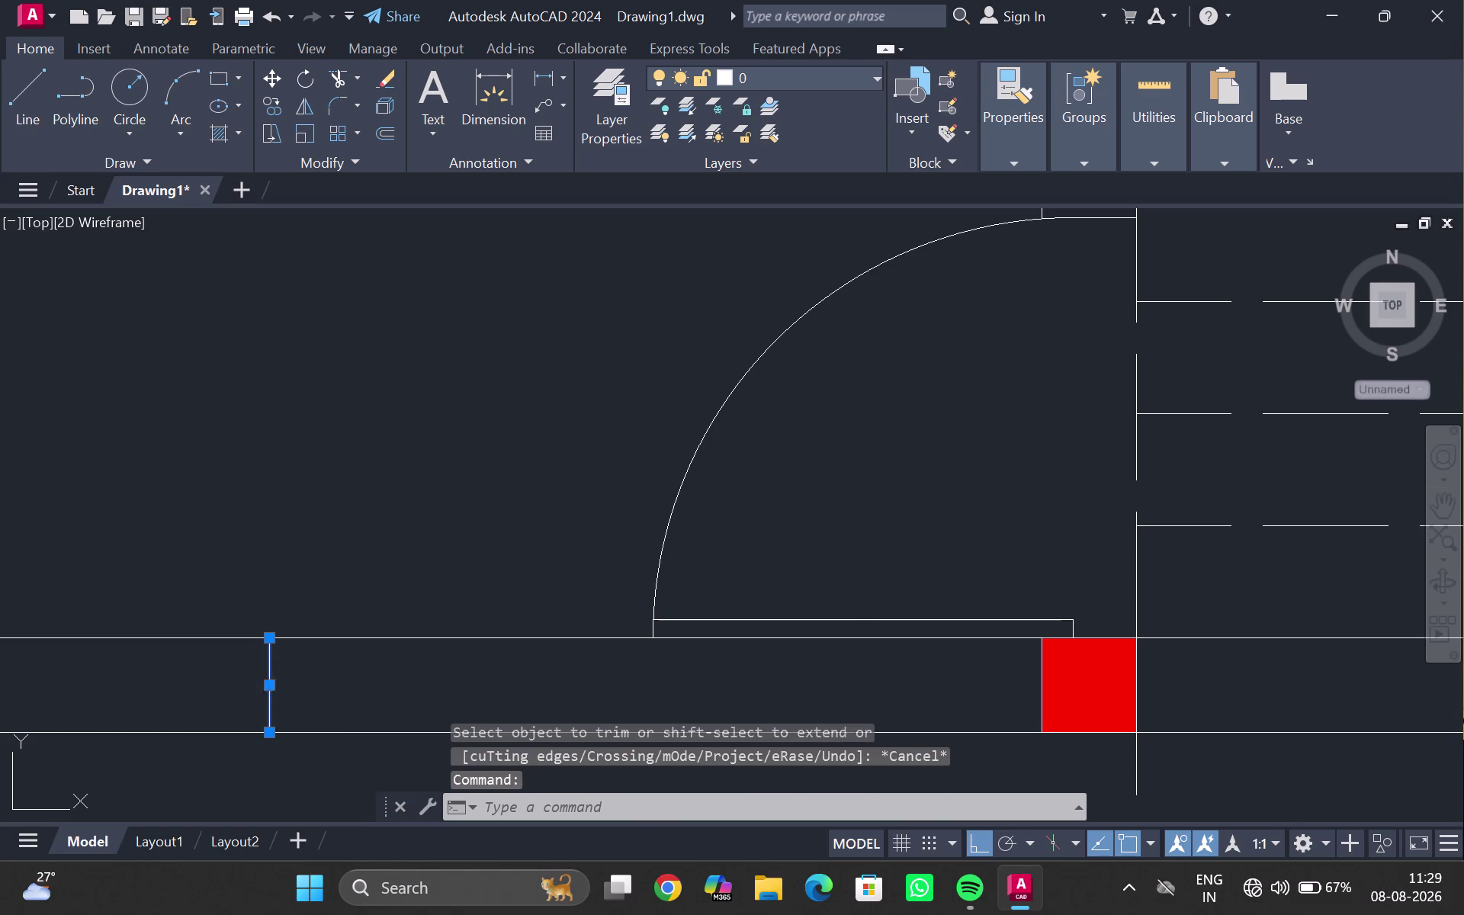
click(263, 688)
Offset the divider line at 2' twice to form panels along the front wall.
key(o)
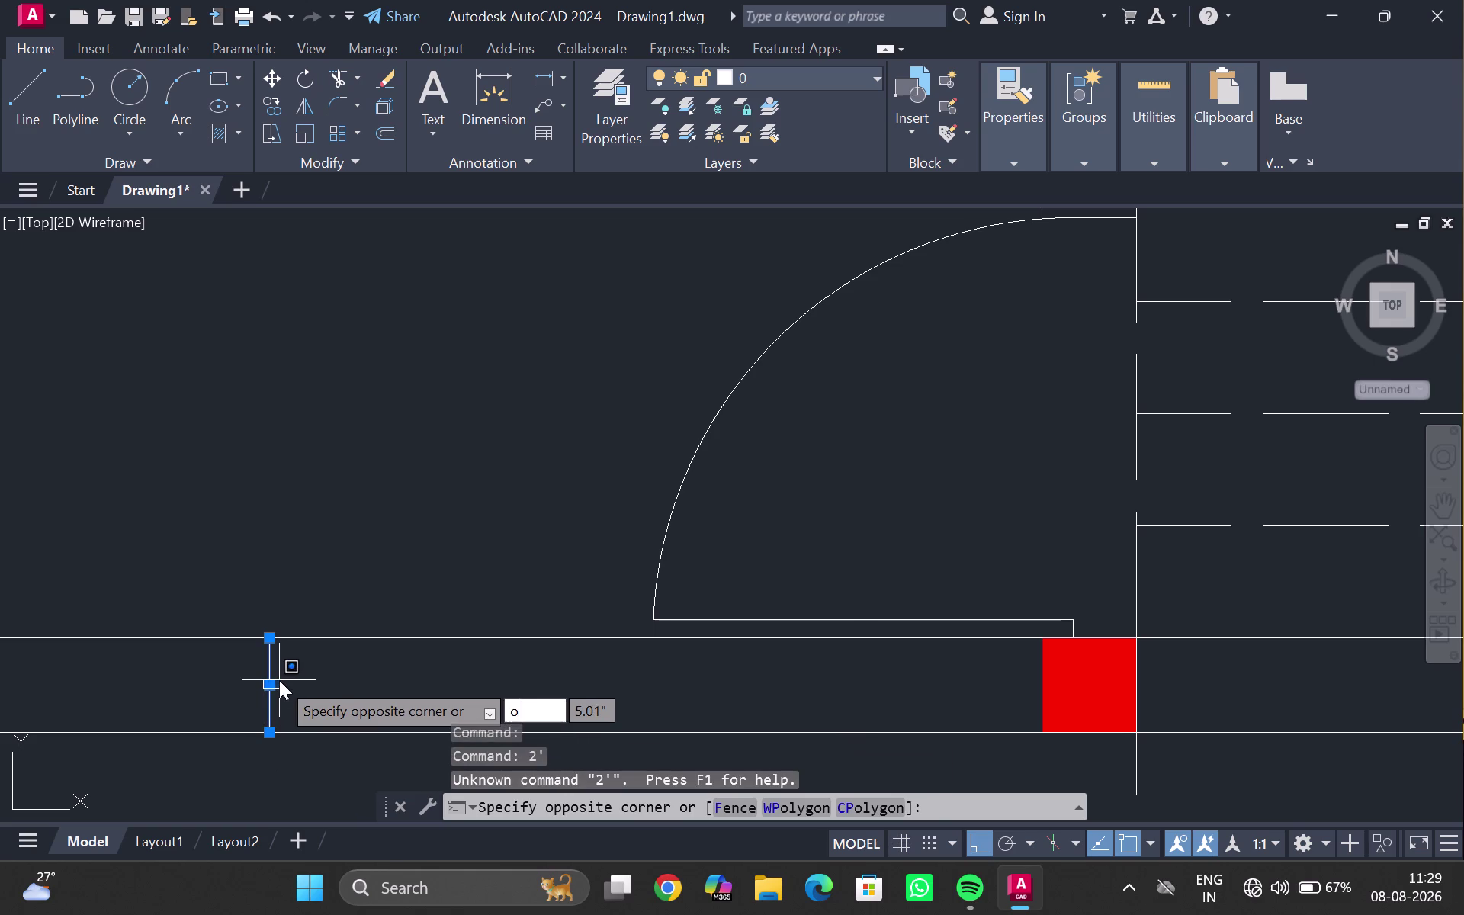
key(Return)
key(2)
key(apostrophe)
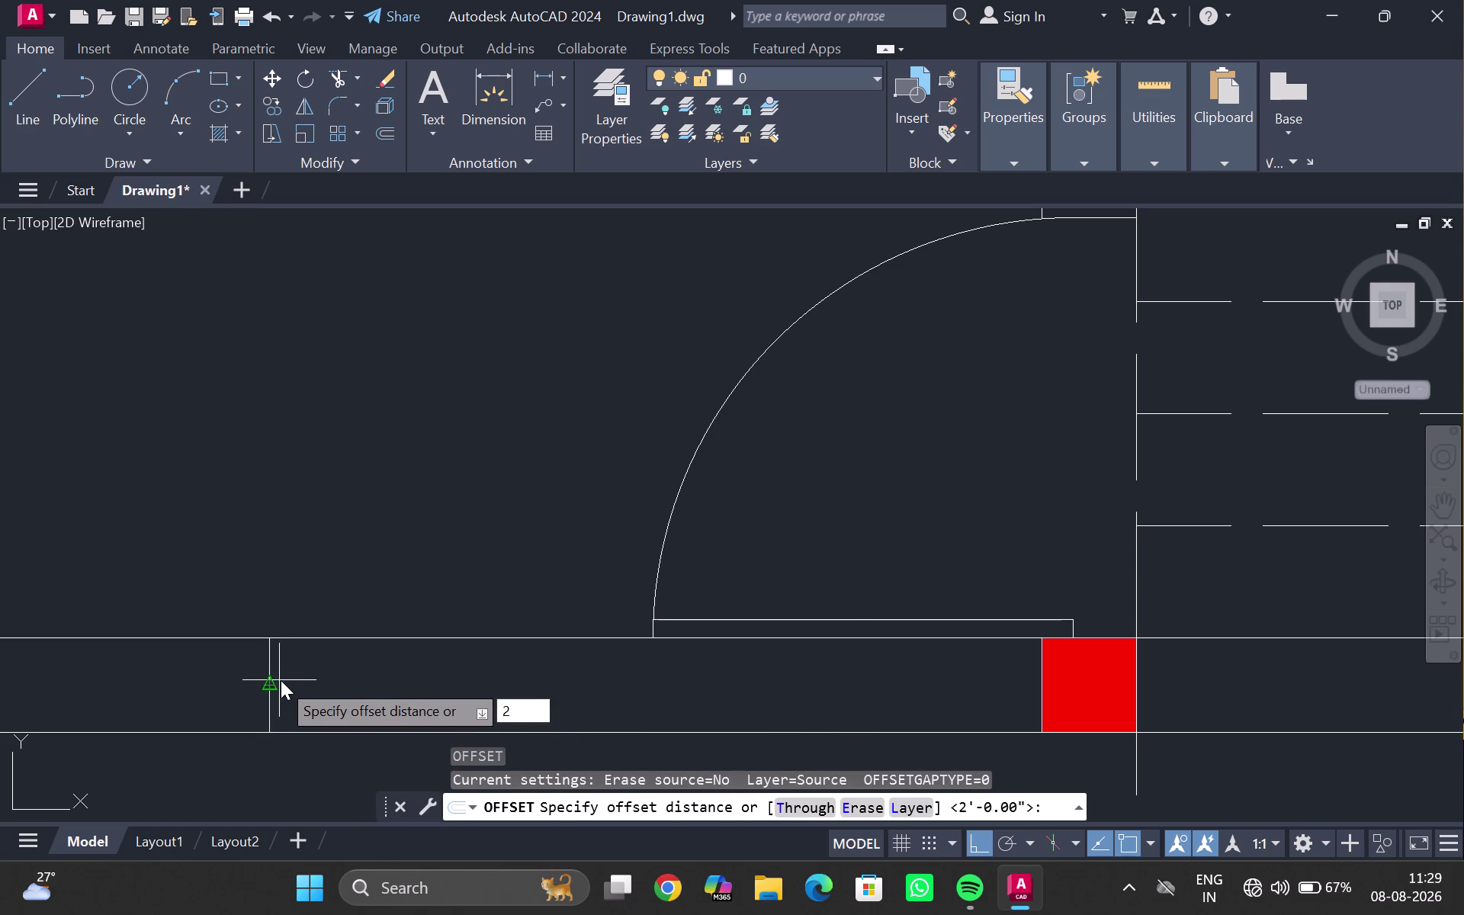
key(Return)
click(194, 672)
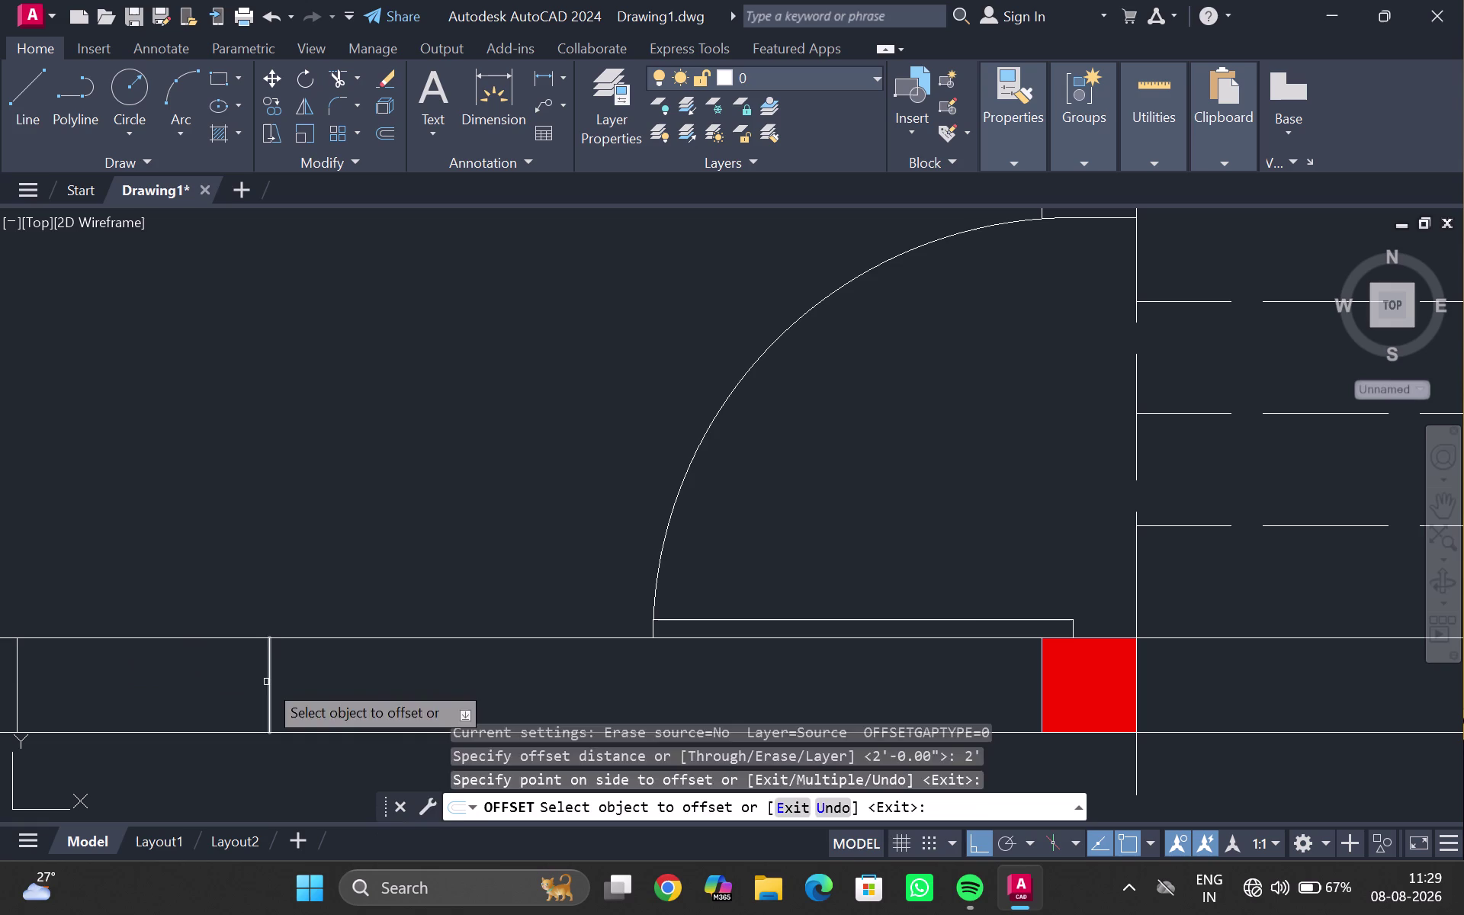
click(266, 682)
click(442, 678)
key(Escape)
scroll(down, 3)
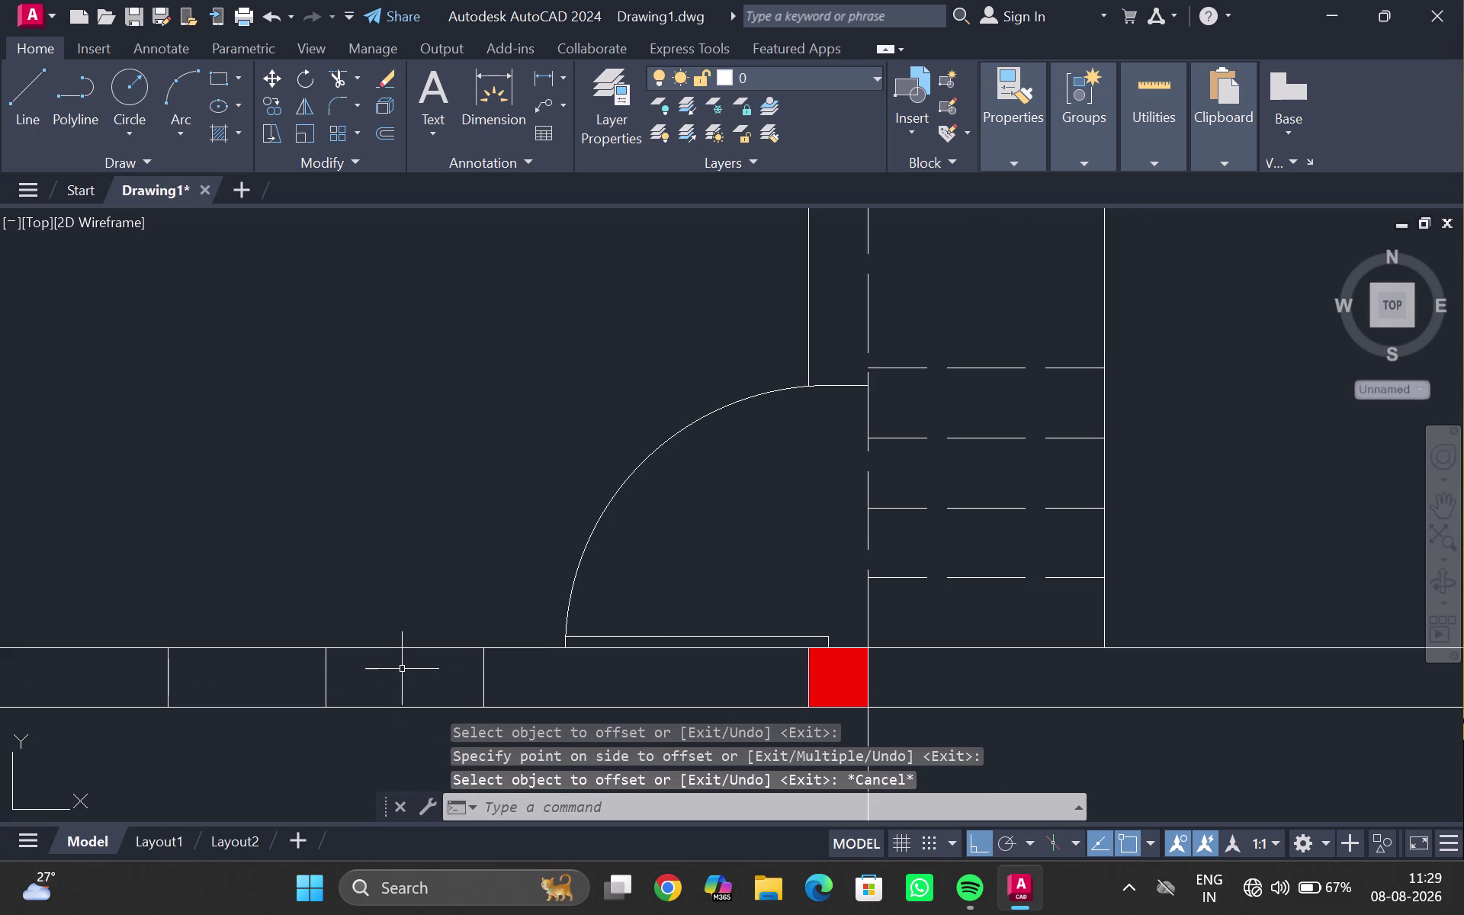
middle_drag(401, 668, 419, 600)
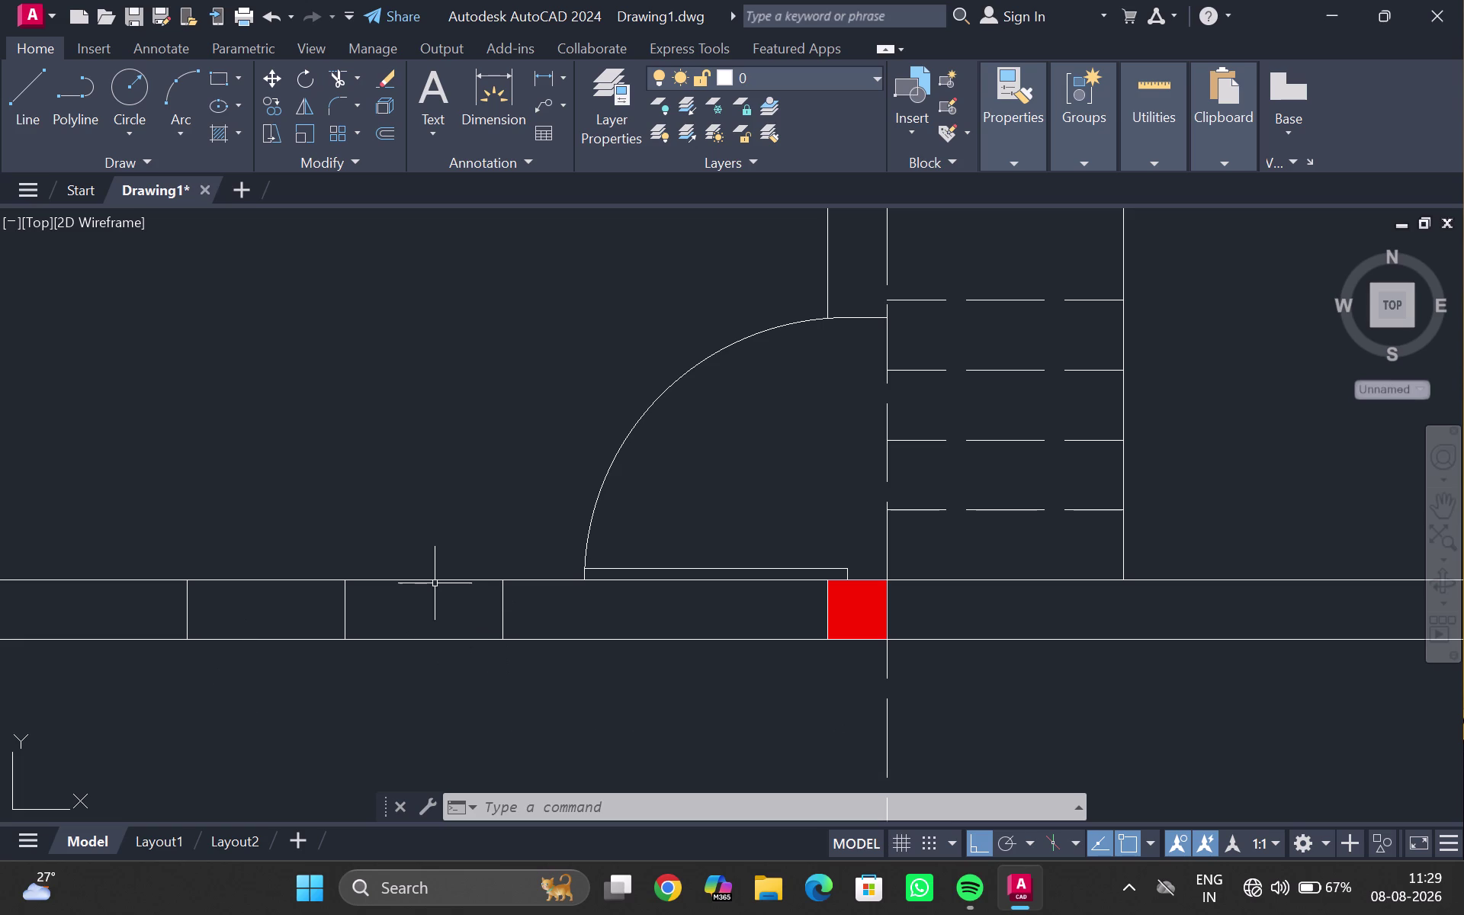
Draw a thin window-strip rectangle spanning a front-wall panel.
text(rec)
key(Return)
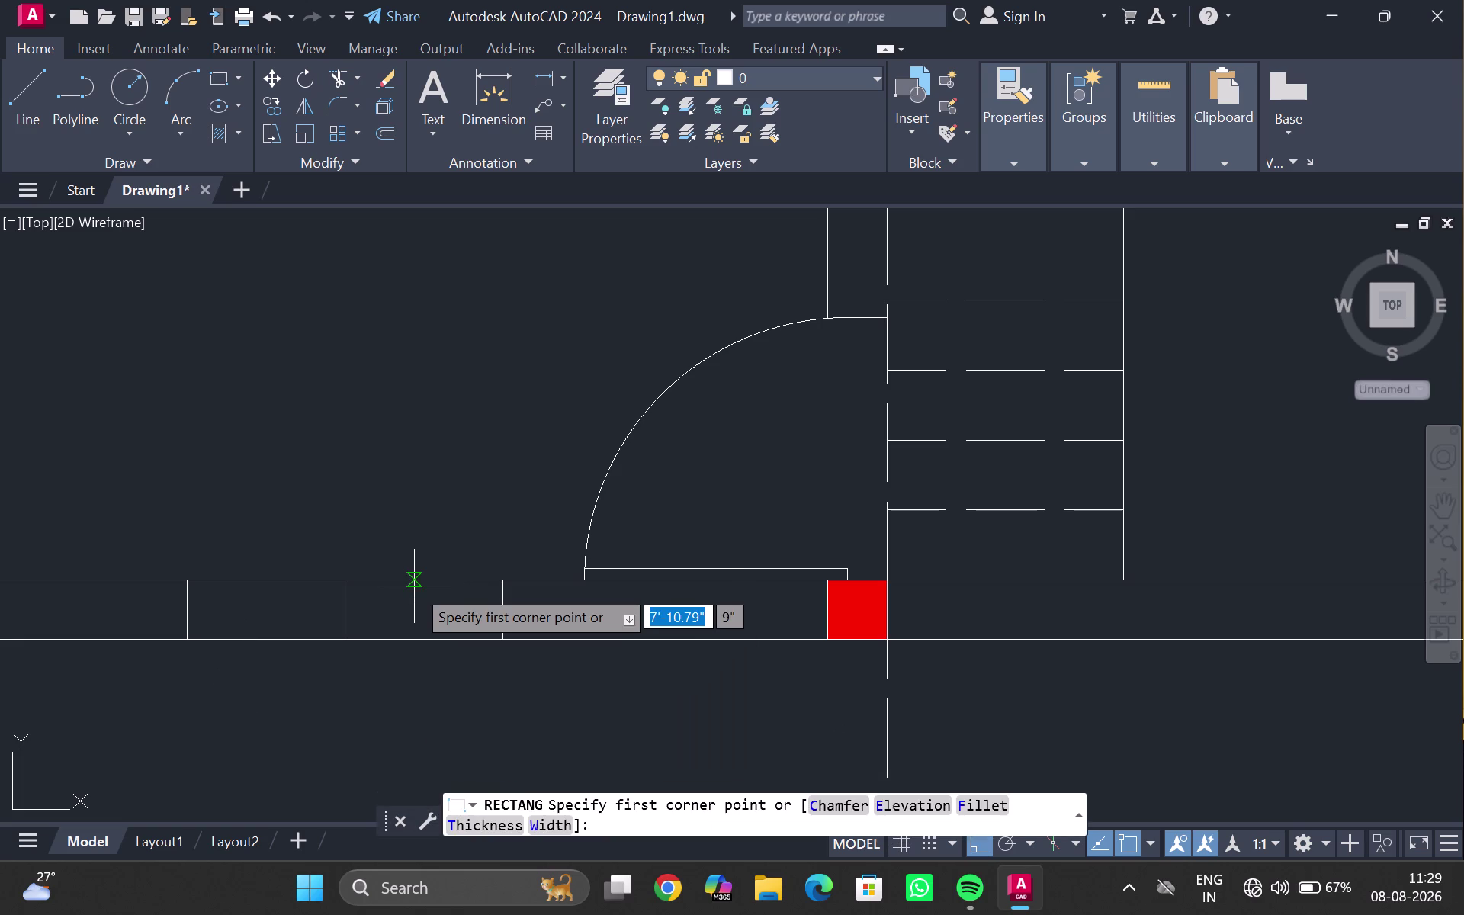
scroll(up, 3)
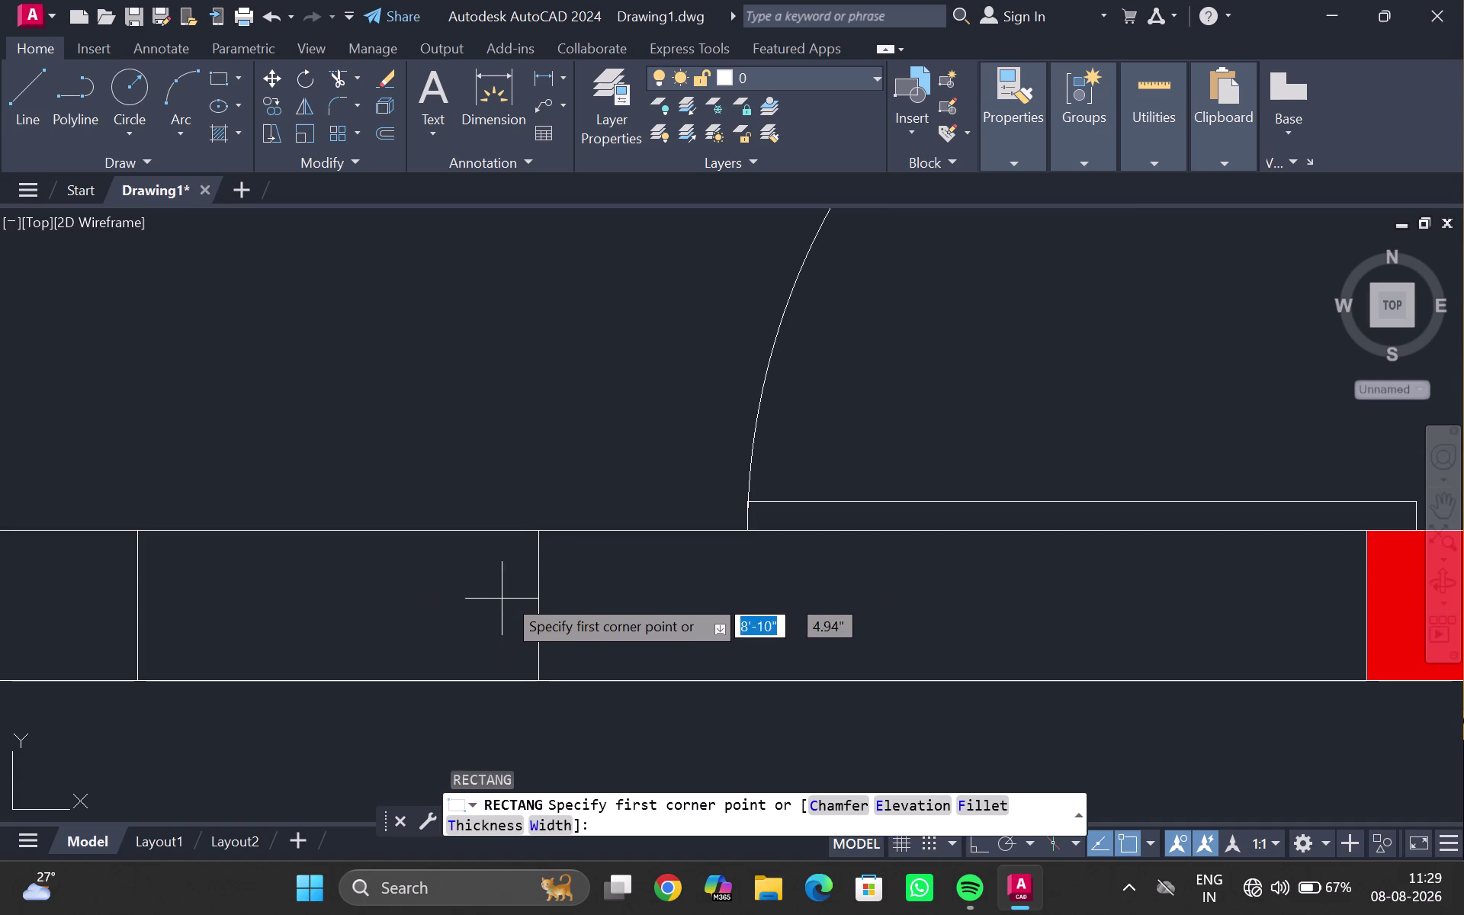
click(540, 581)
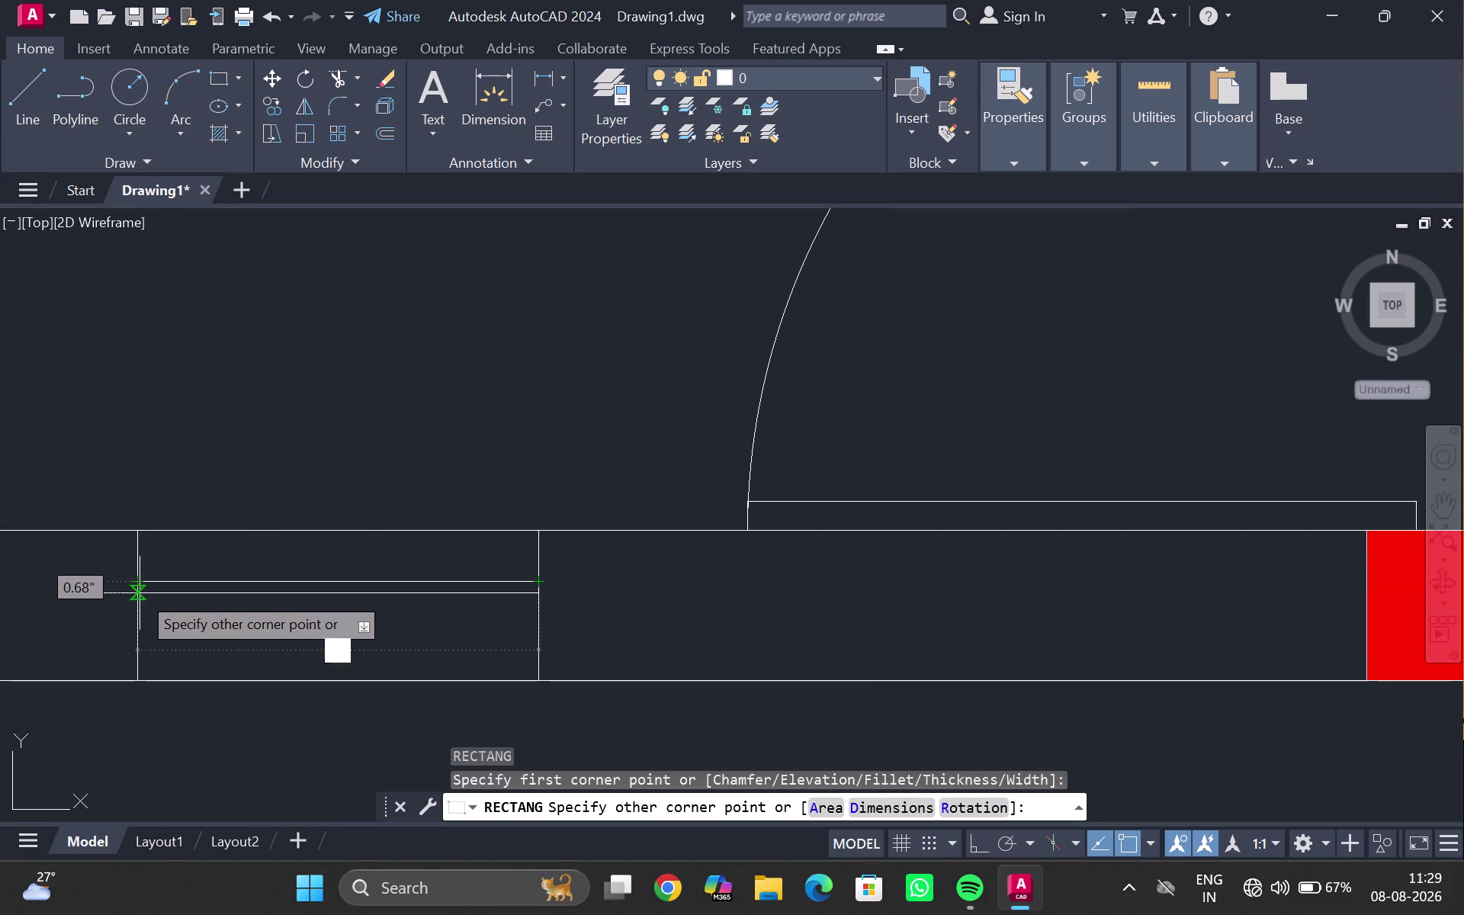
click(141, 602)
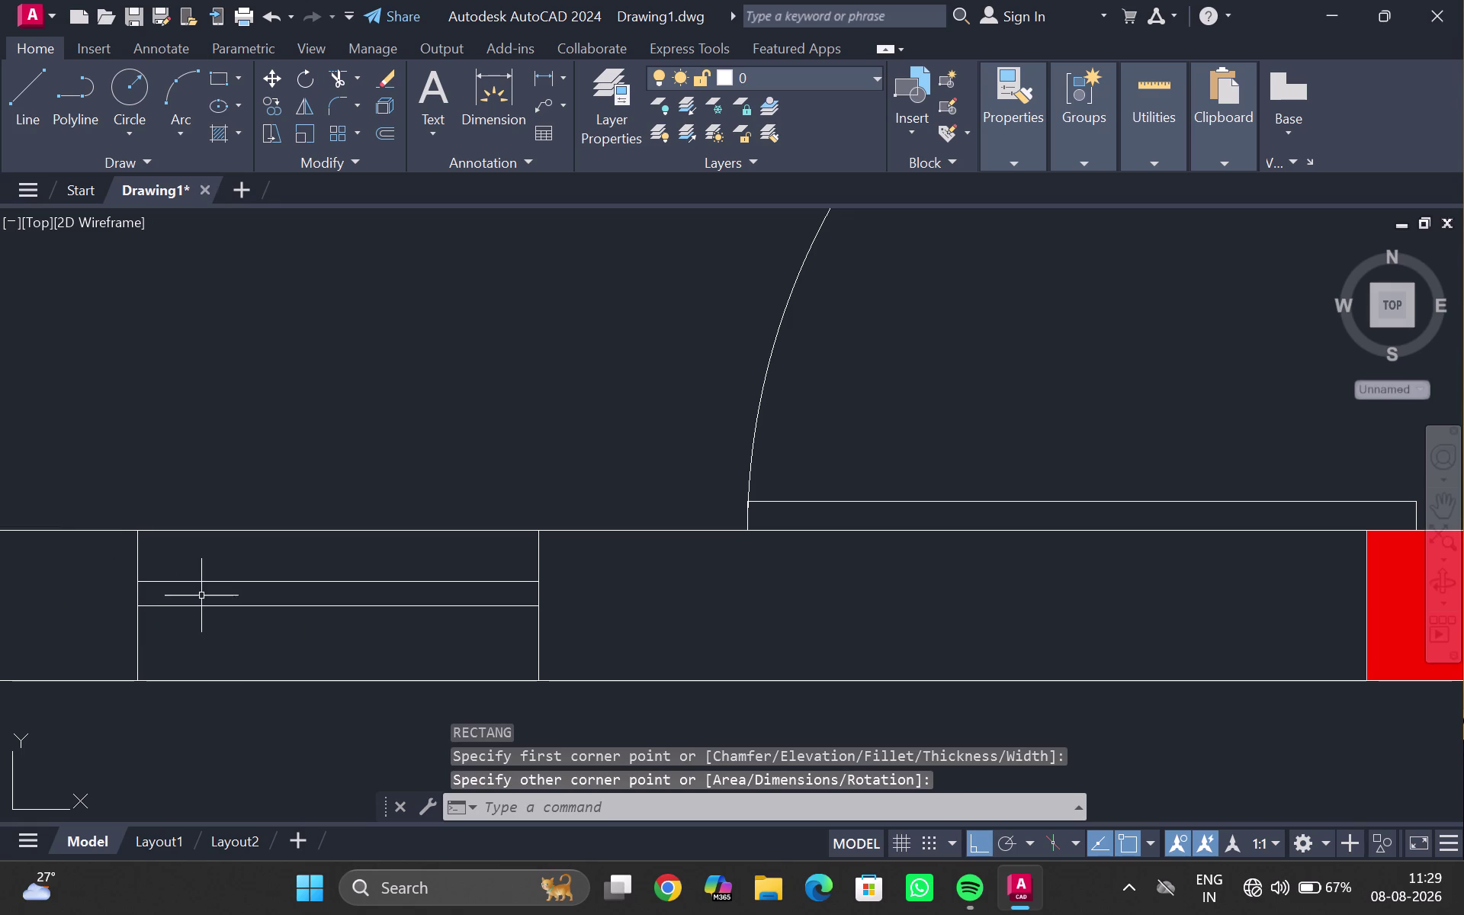
Copy the thin strip to a spot left of and slightly below the original.
click(204, 584)
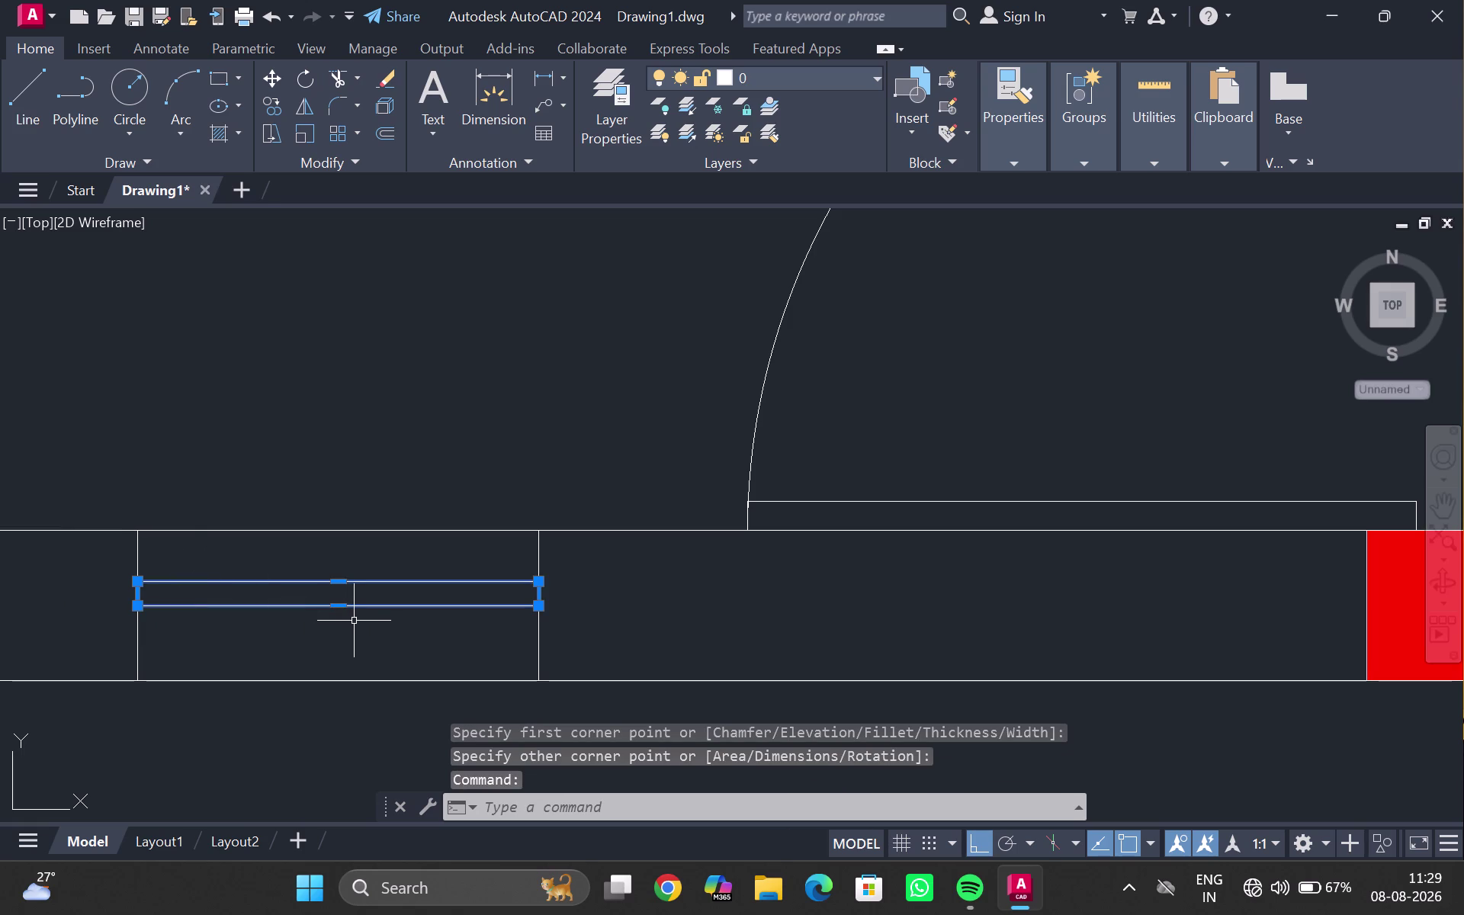
key(c)
key(o)
key(Return)
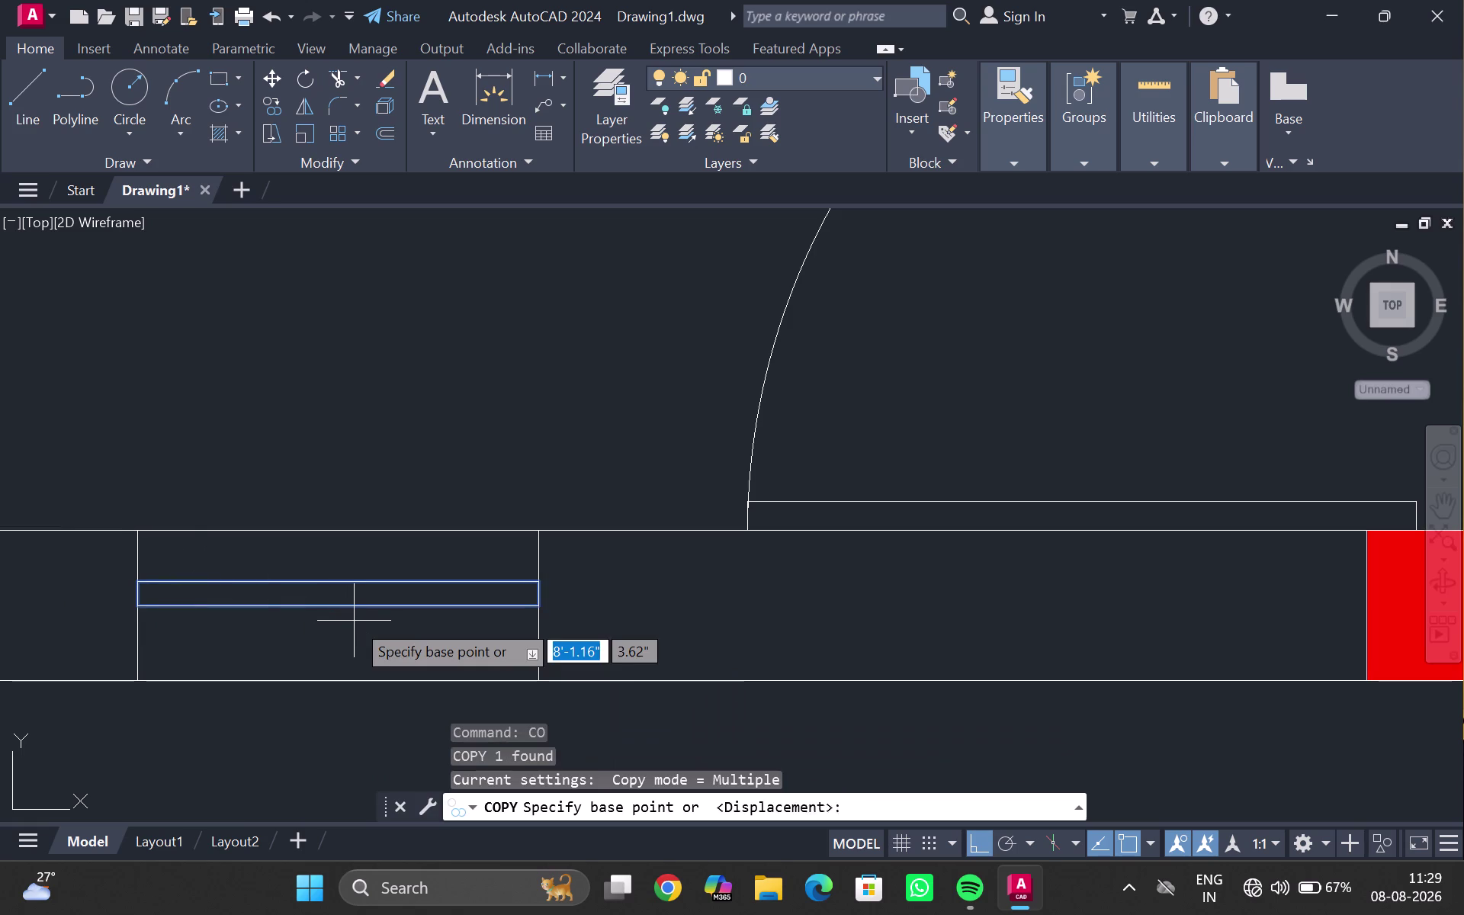
click(544, 608)
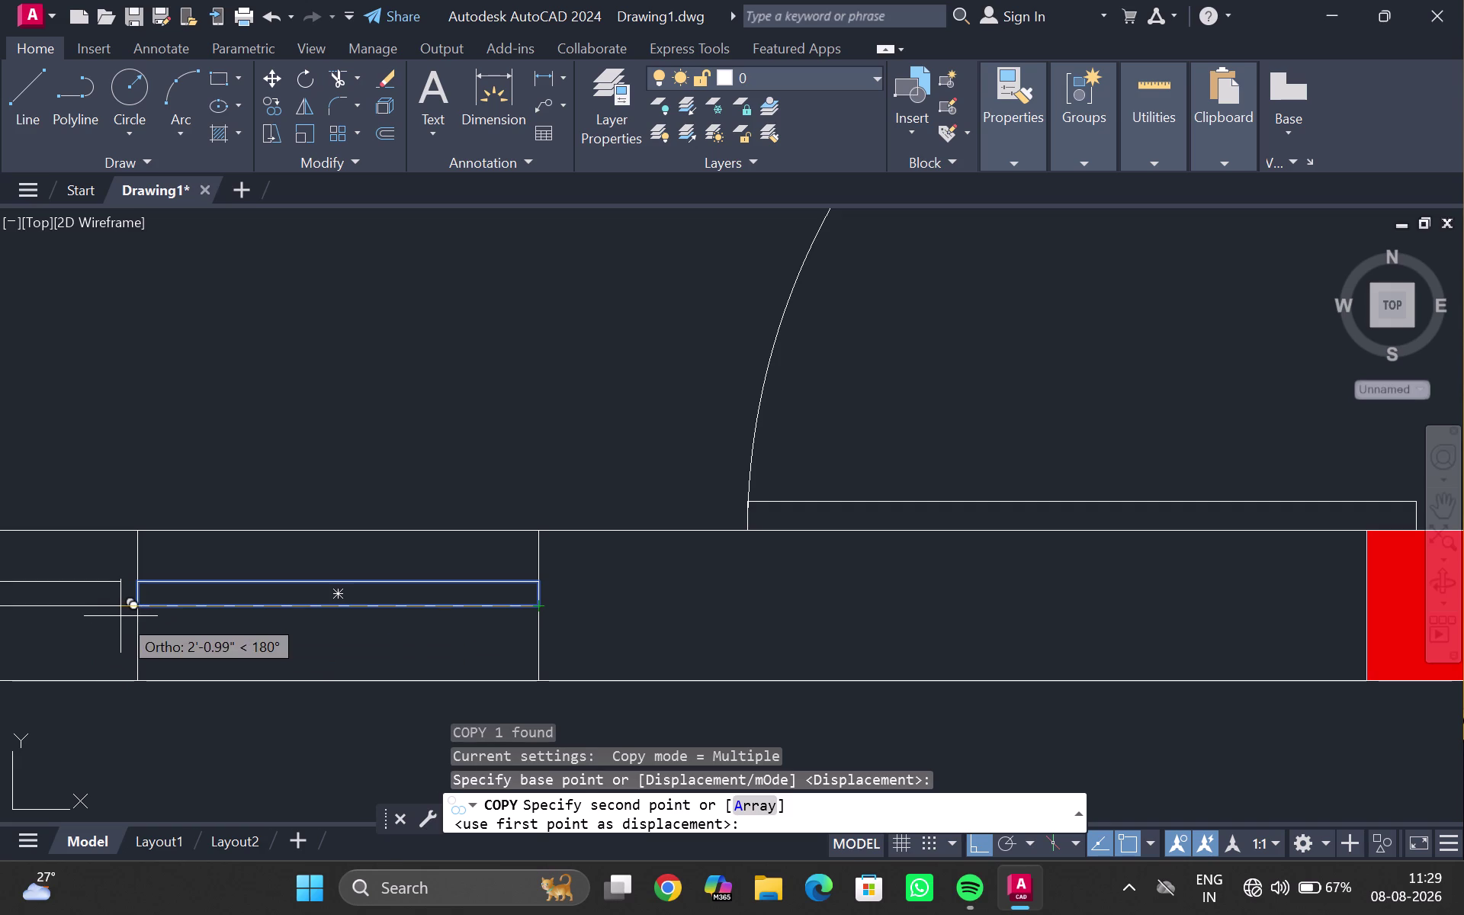
key(Escape)
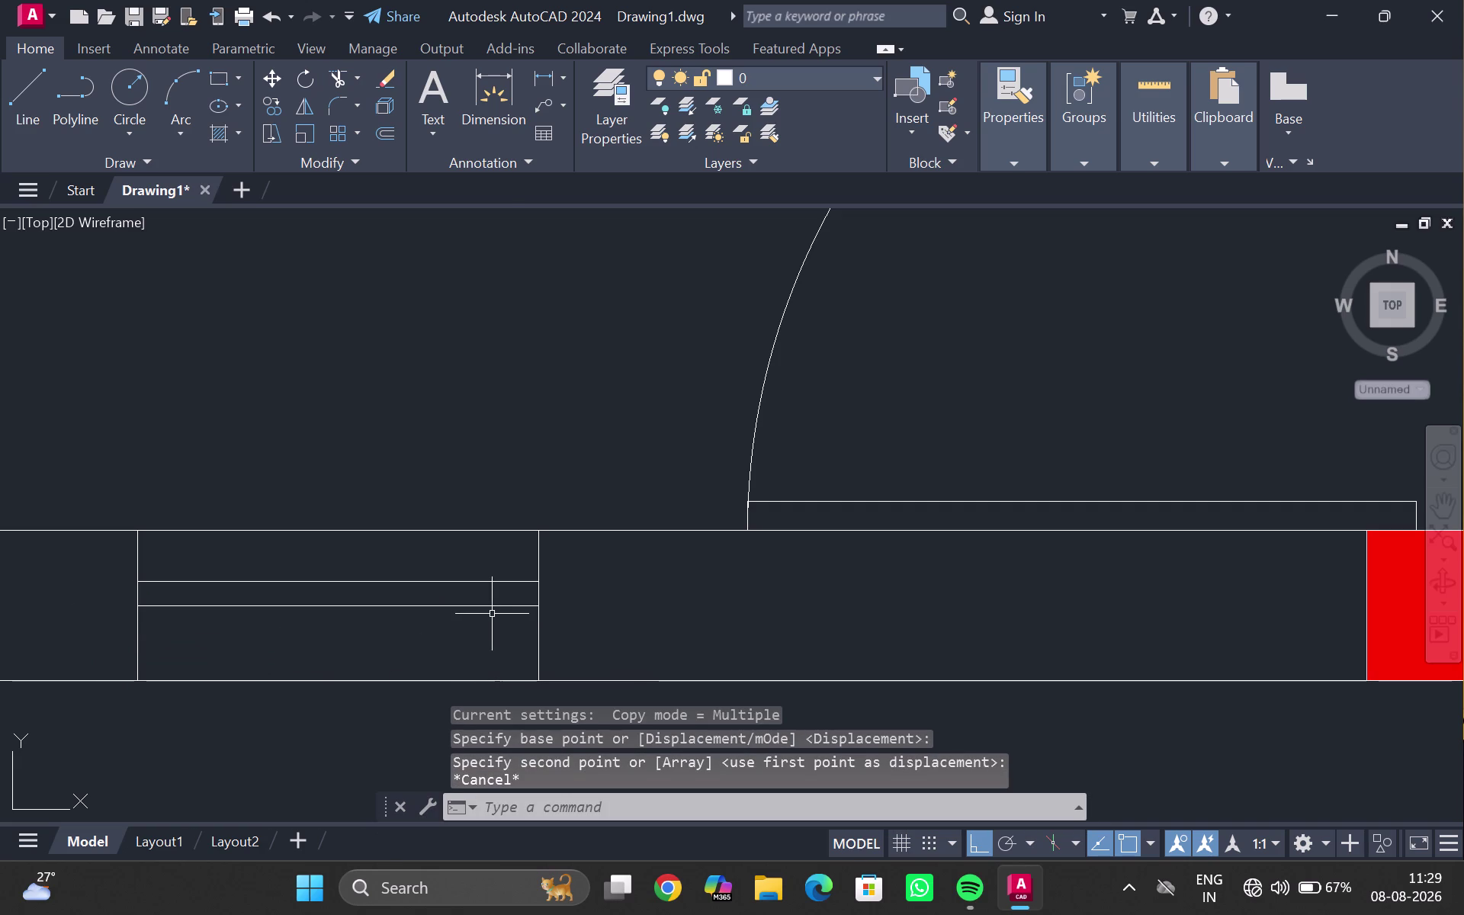
click(488, 605)
text(co)
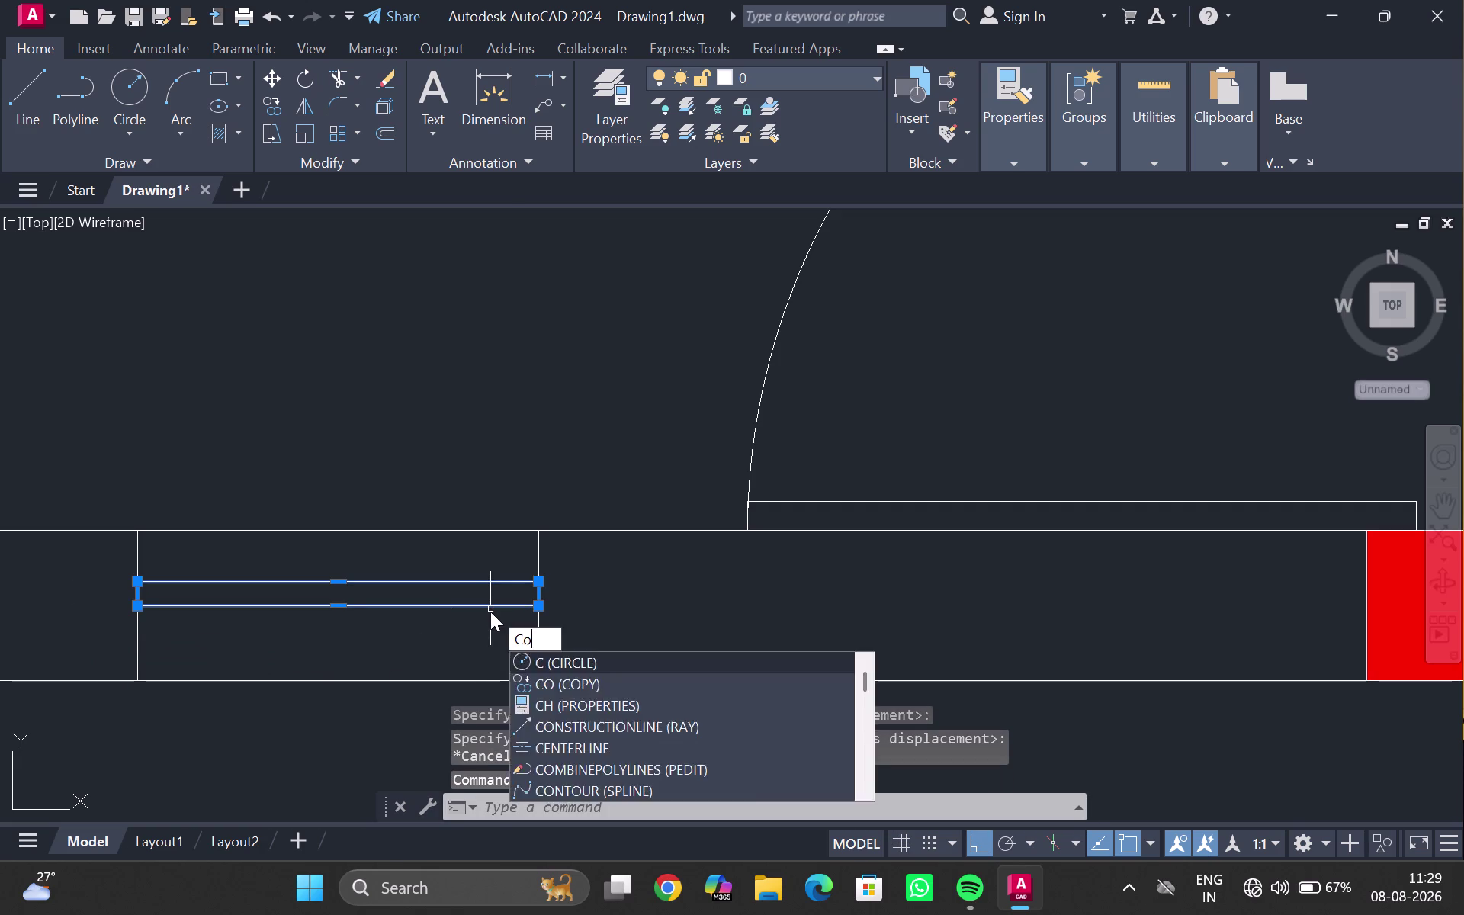
key(Return)
click(531, 578)
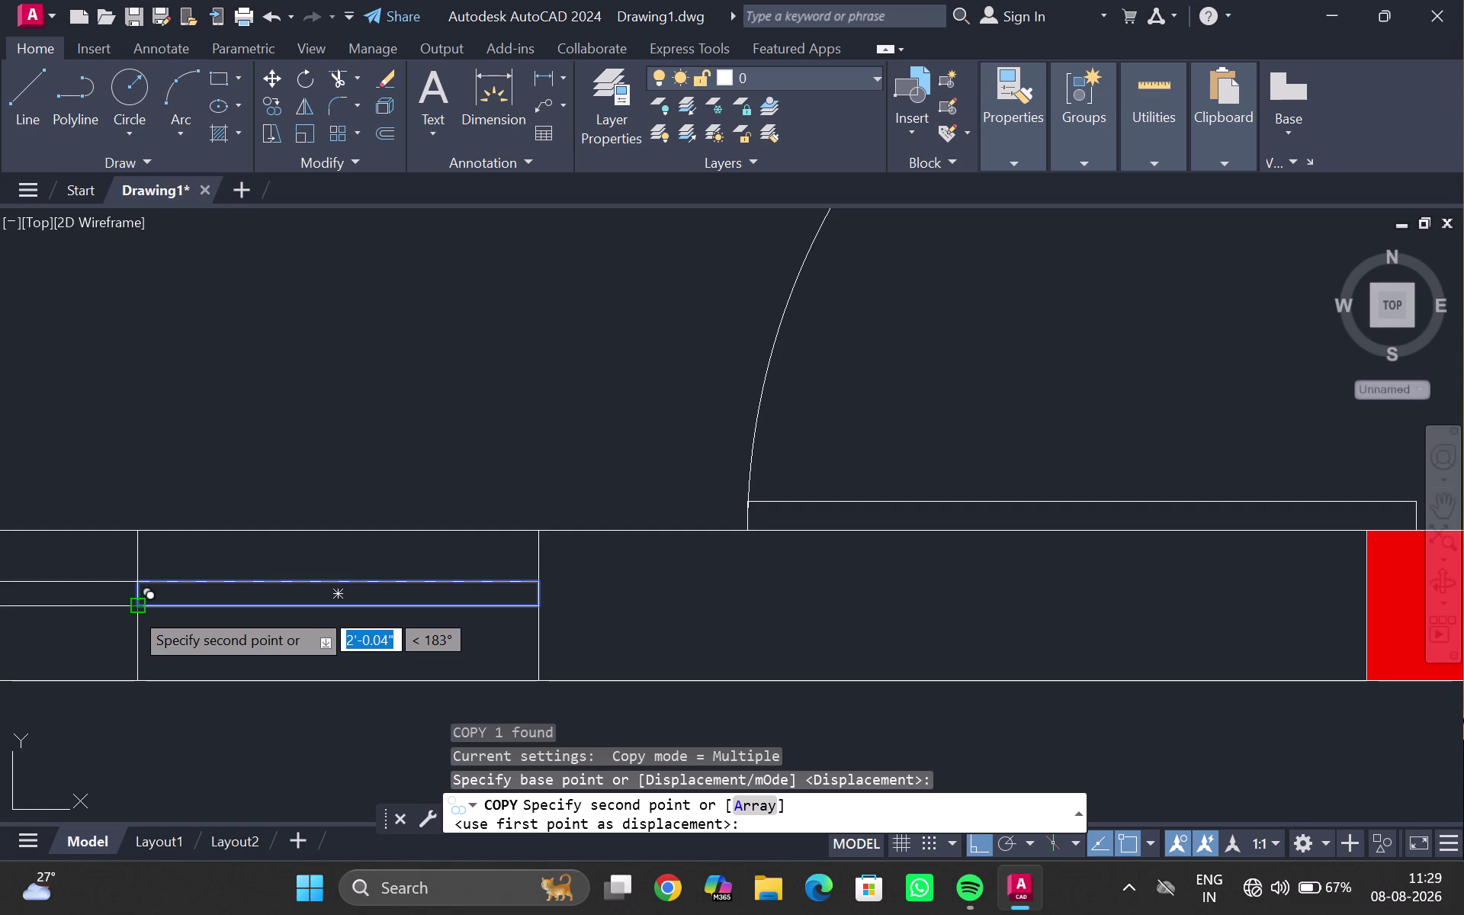
click(132, 610)
key(Escape)
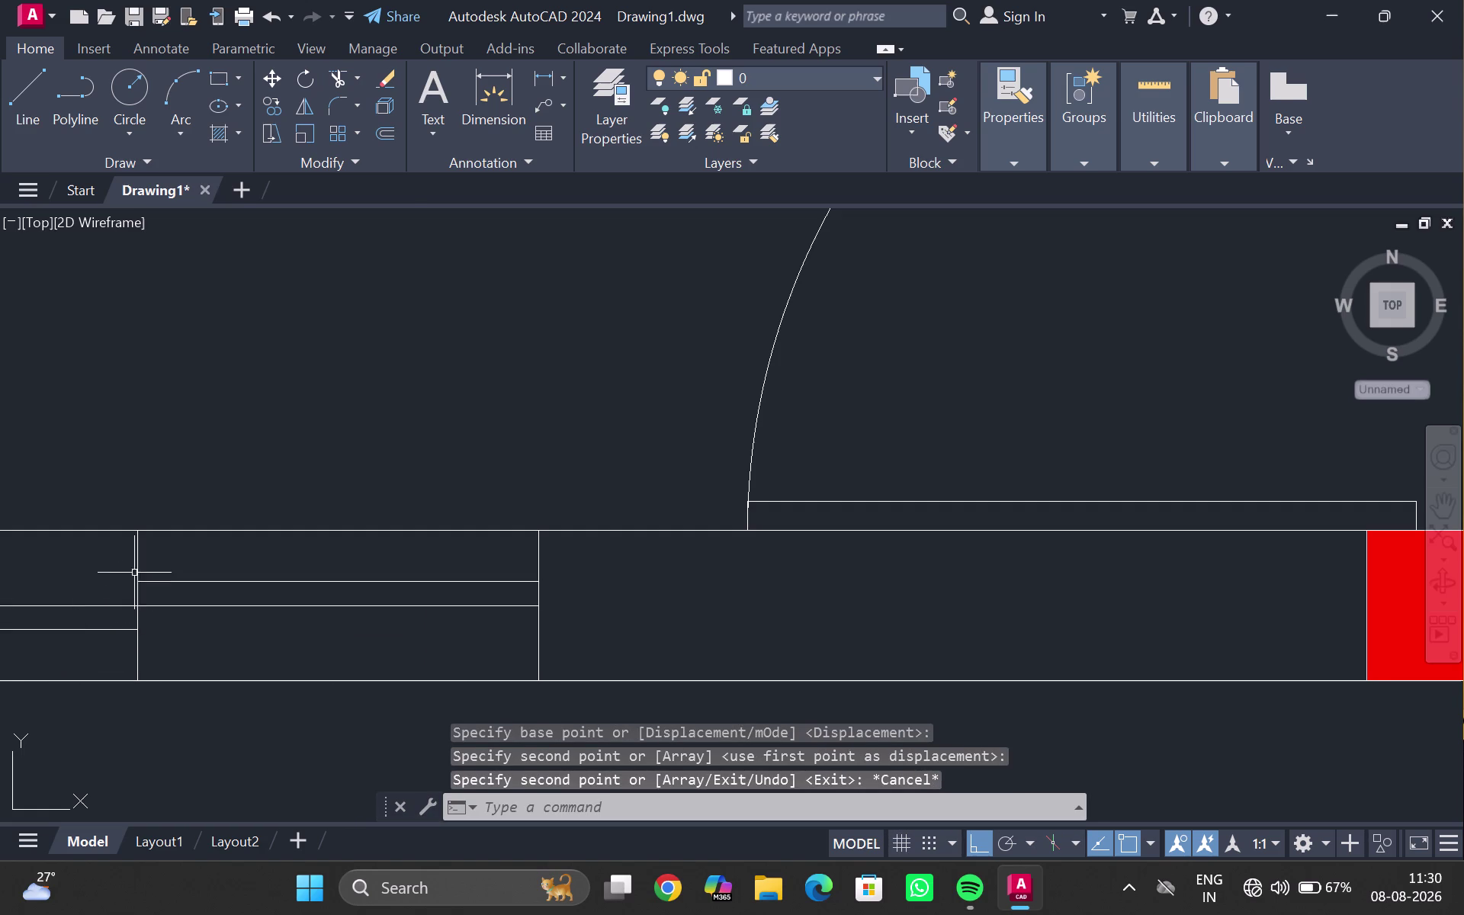
Regenerate the display and fence-trim the wall lines crossing the window strips.
key(r)
key(e)
key(Return)
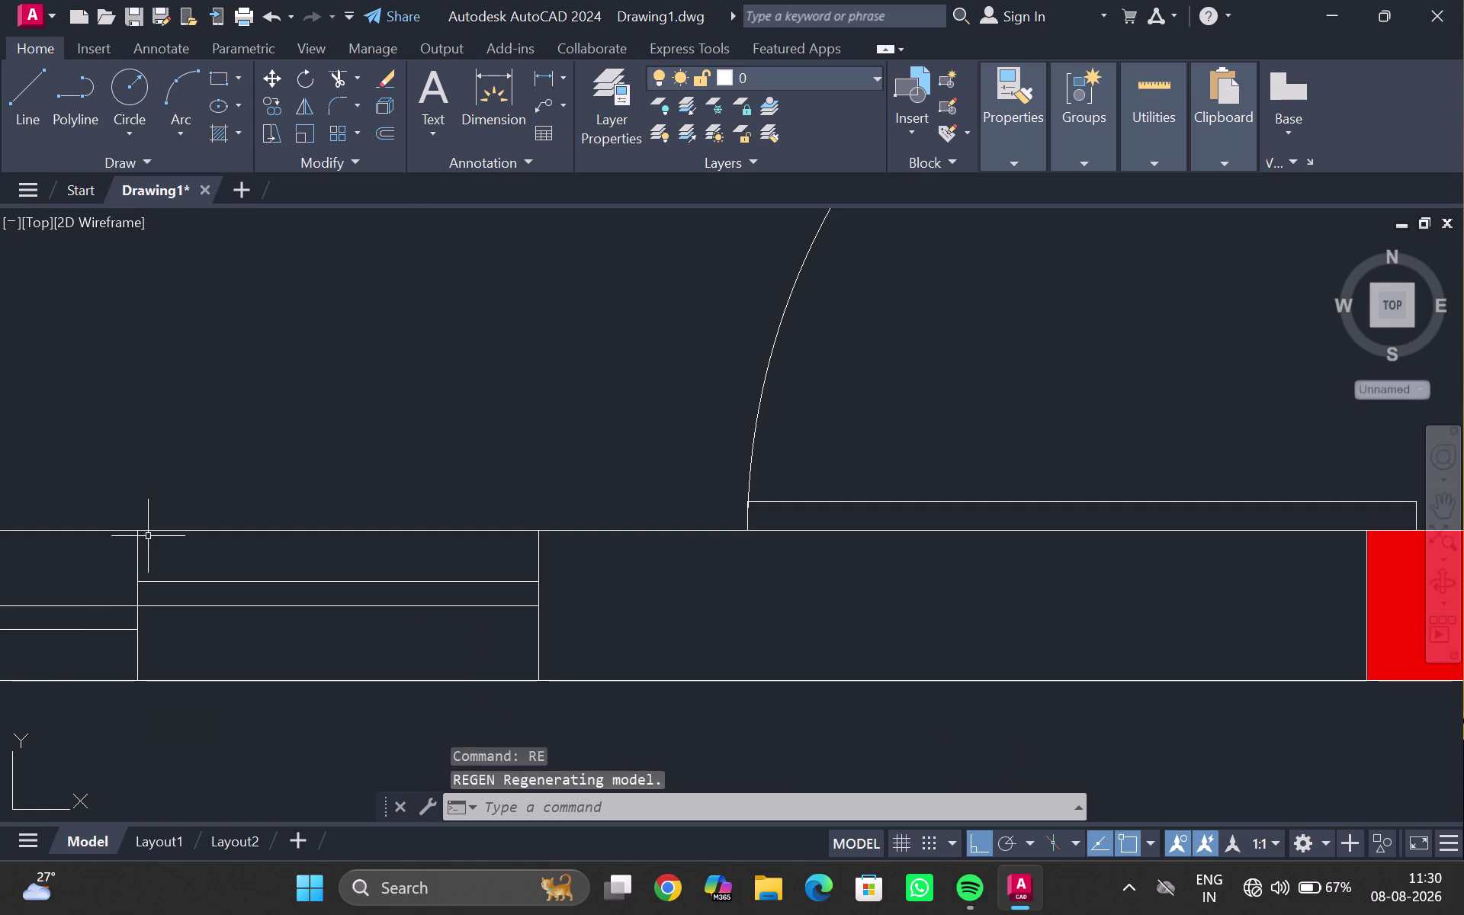
drag(149, 512, 97, 517)
click(98, 517)
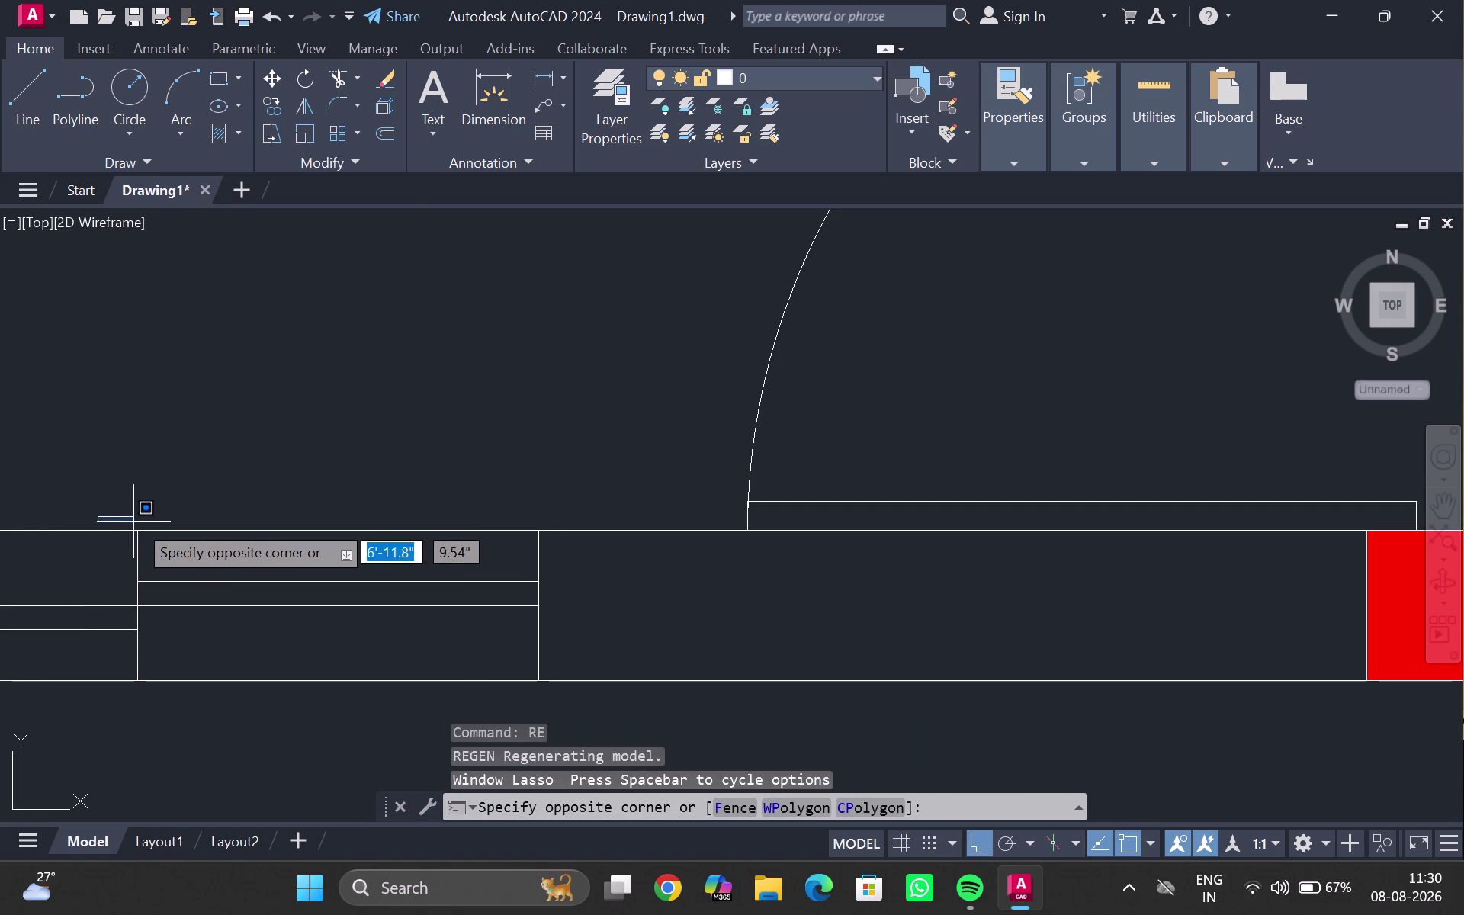
key(t)
key(r)
key(Return)
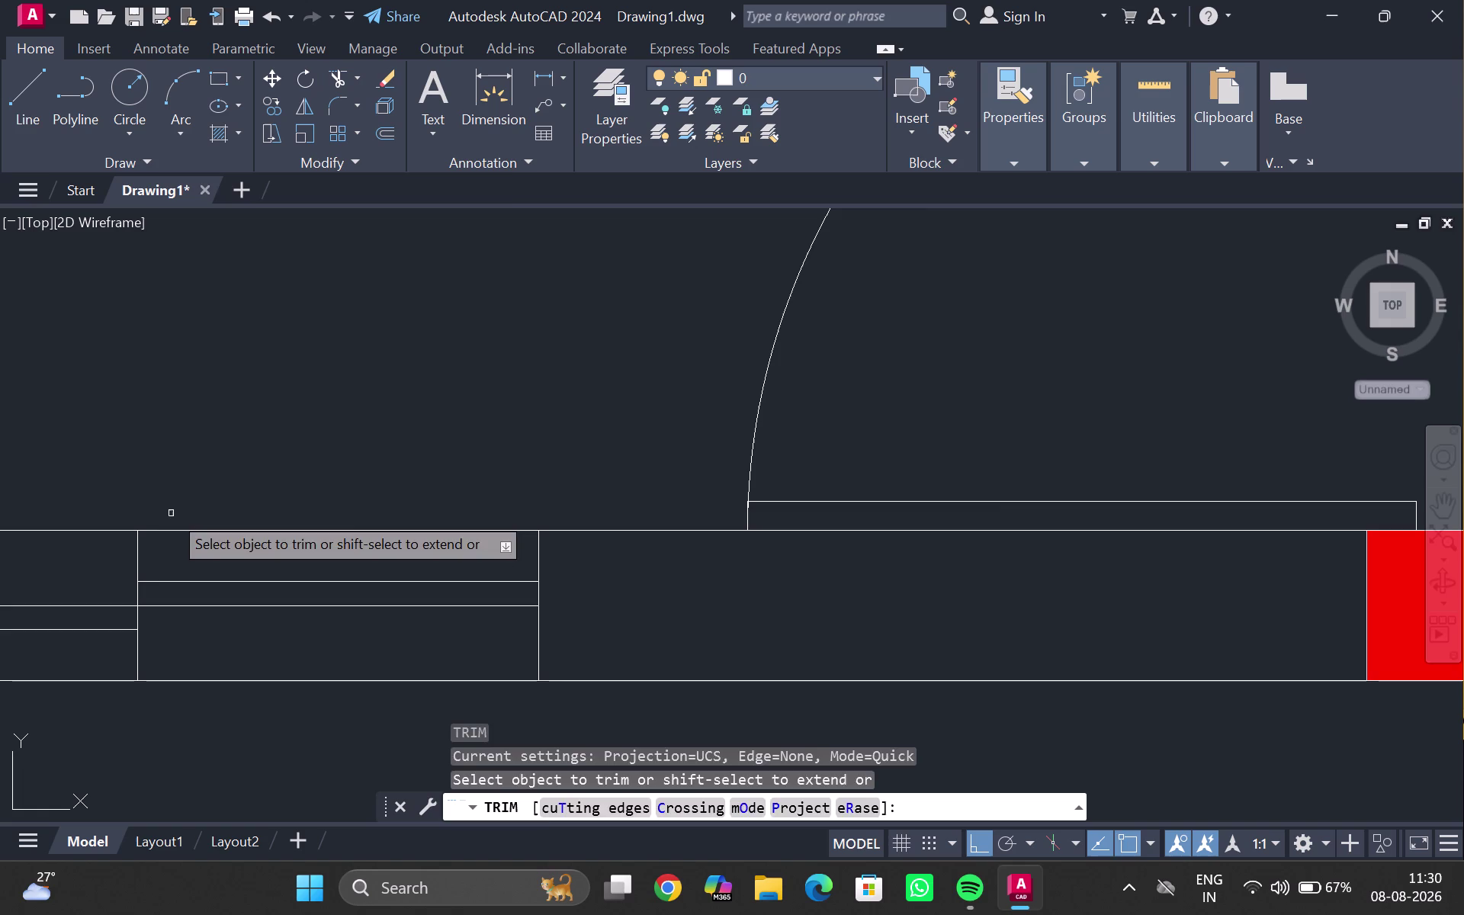
drag(171, 513, 98, 511)
drag(89, 692, 90, 688)
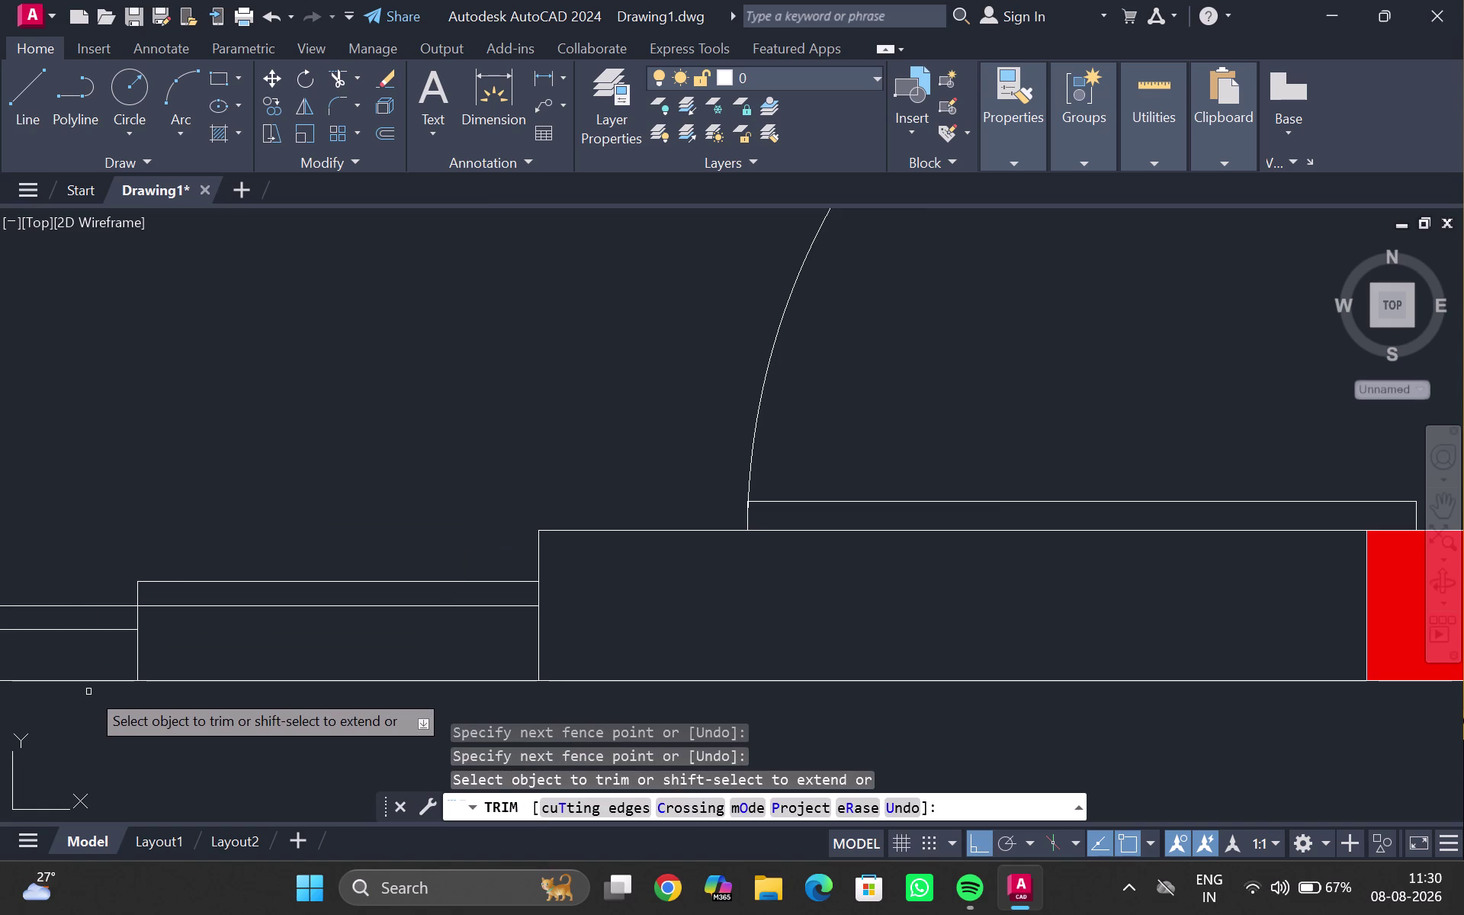
drag(90, 688, 193, 699)
key(Escape)
Undo the last change and bring the front wall near the entrance into view.
scroll(down, 3)
middle_drag(193, 683, 365, 633)
scroll(down, 3)
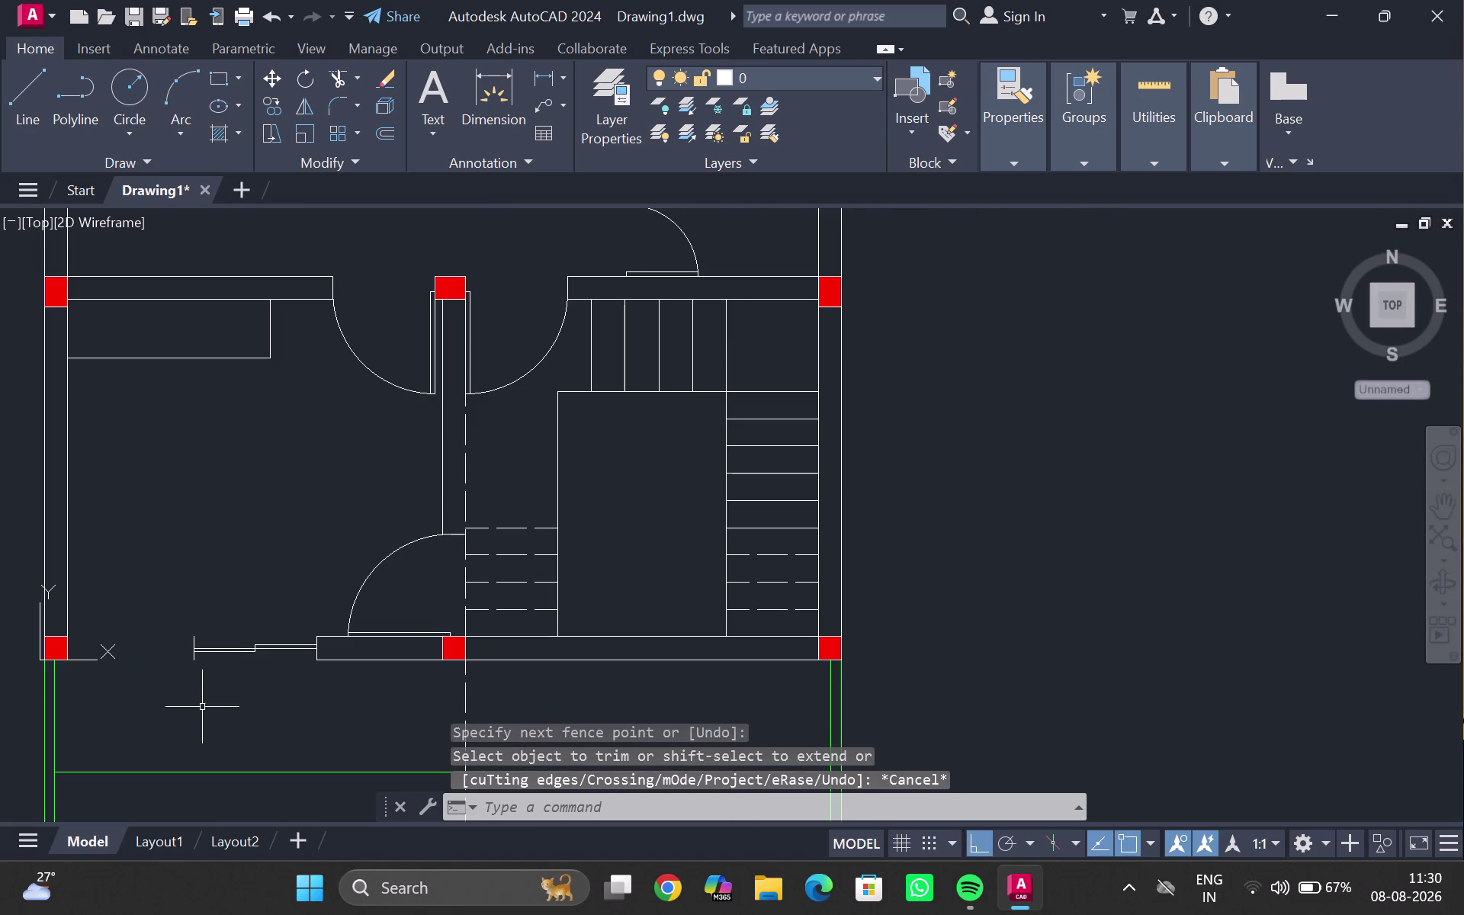
key(ctrl+z)
scroll(down, 3)
middle_drag(120, 705, 510, 626)
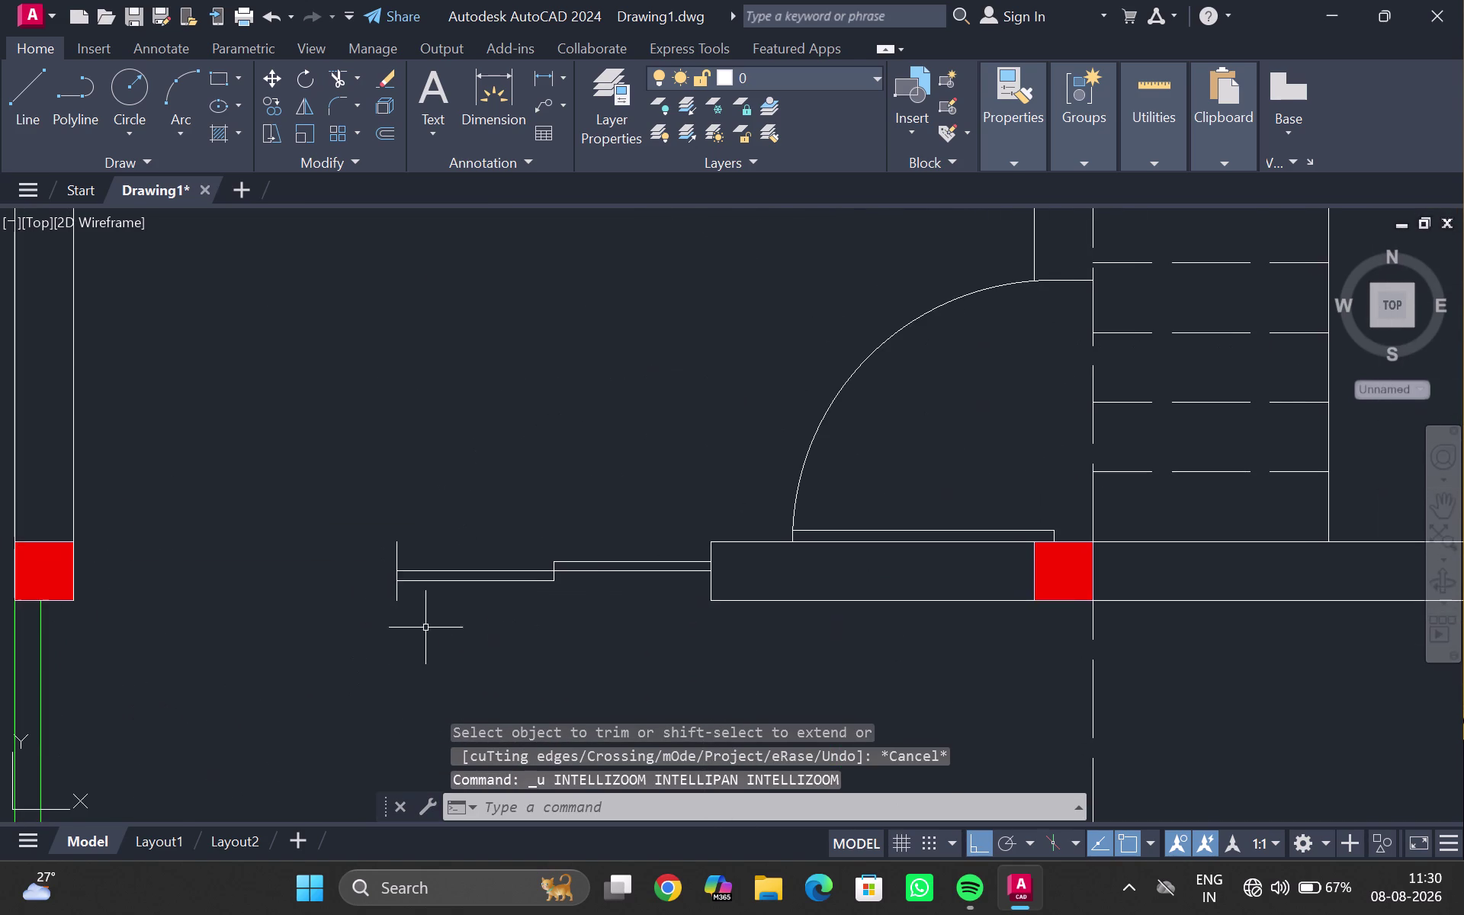
scroll(down, 3)
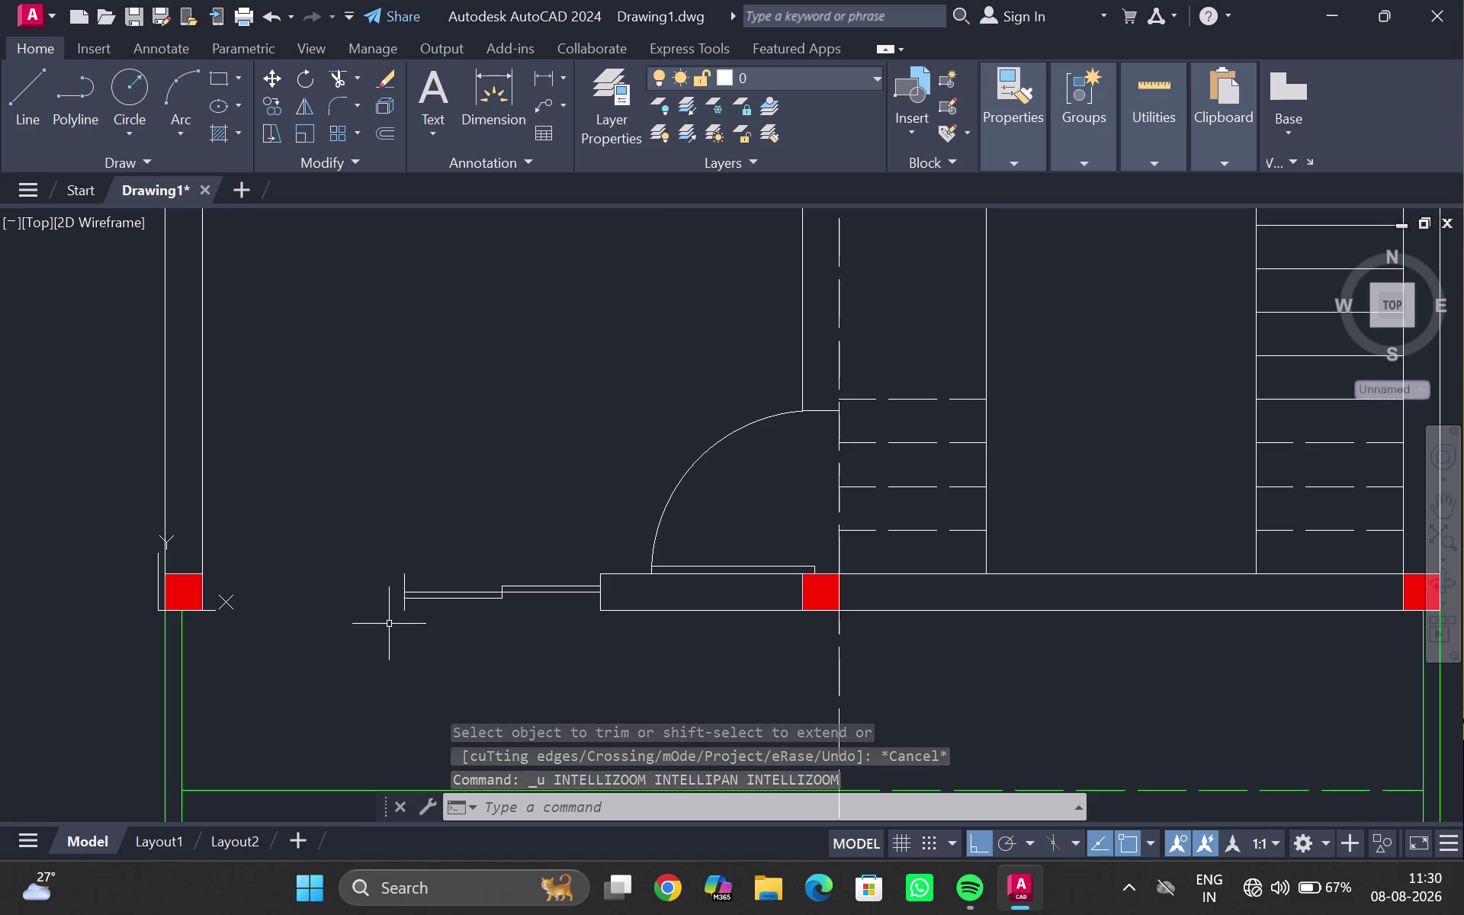
Draw two wall lines from the window strip edges to the left corner column.
key(l)
key(Return)
click(407, 574)
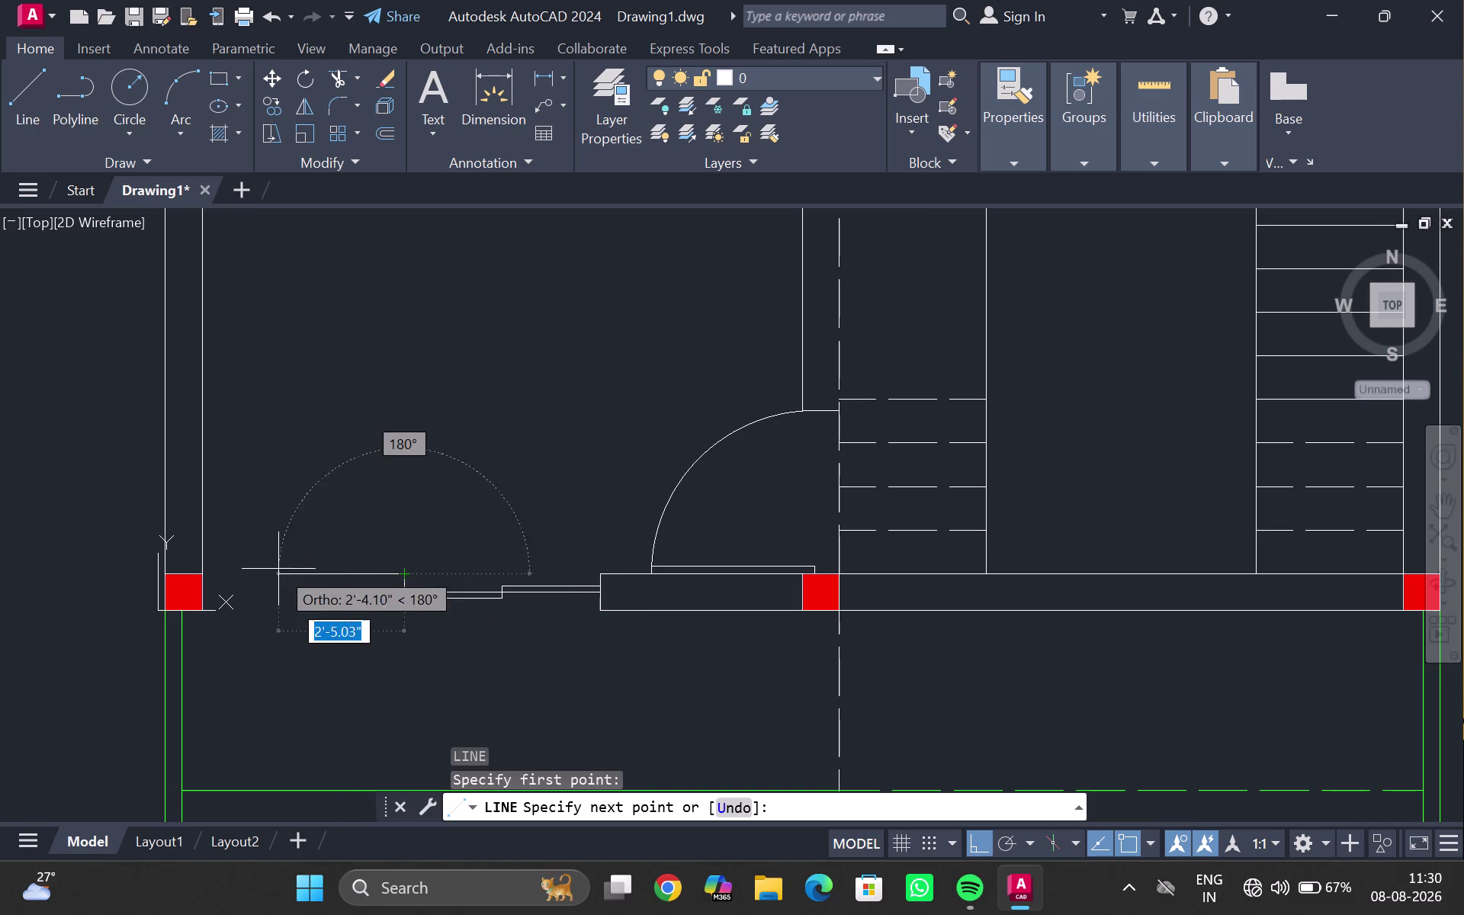
click(200, 575)
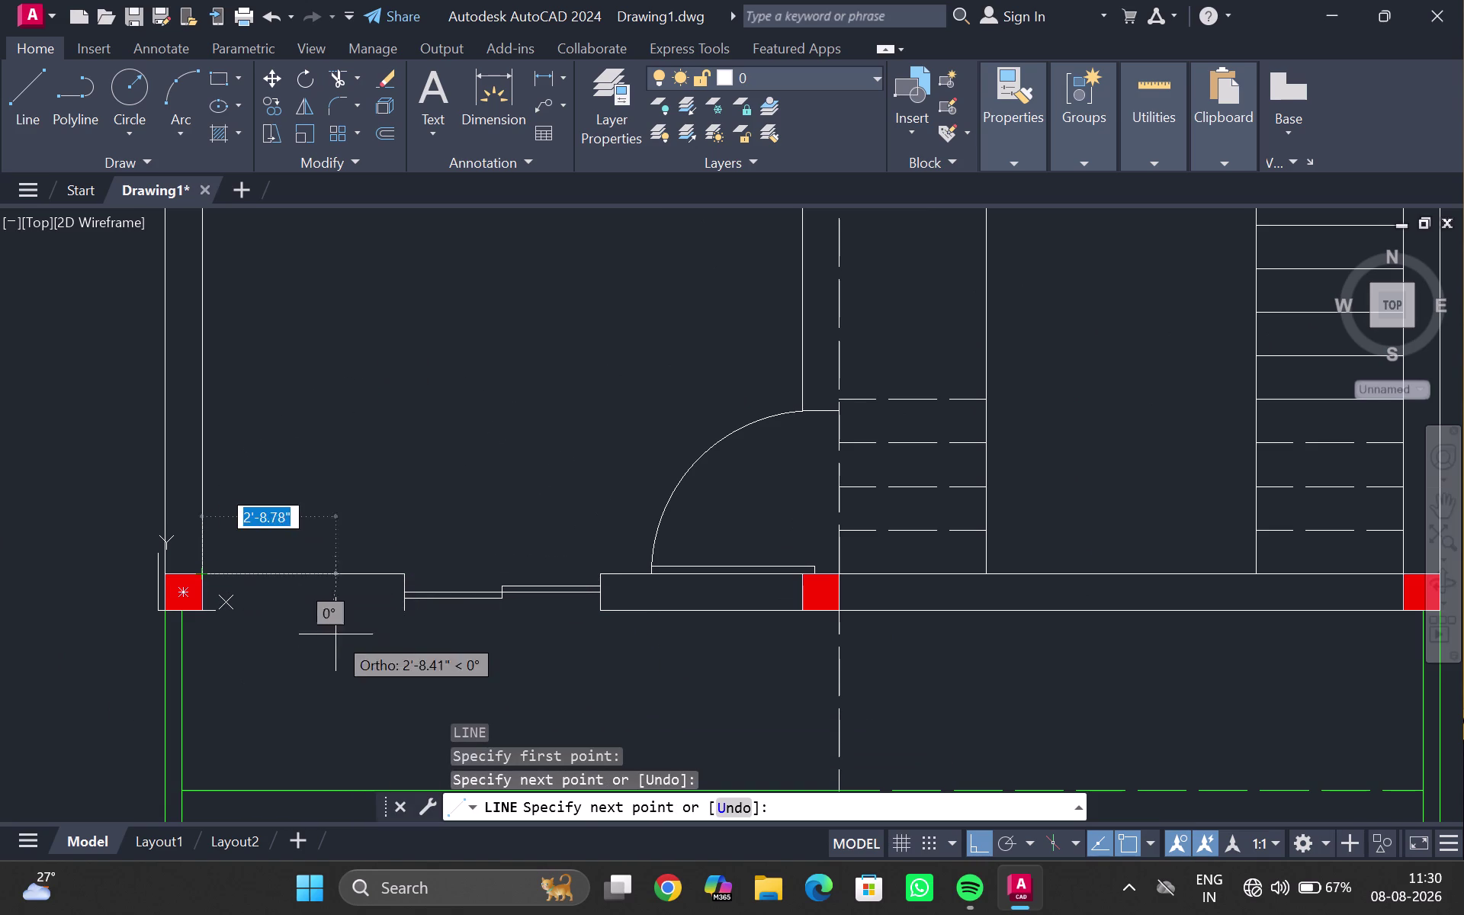
key(Escape)
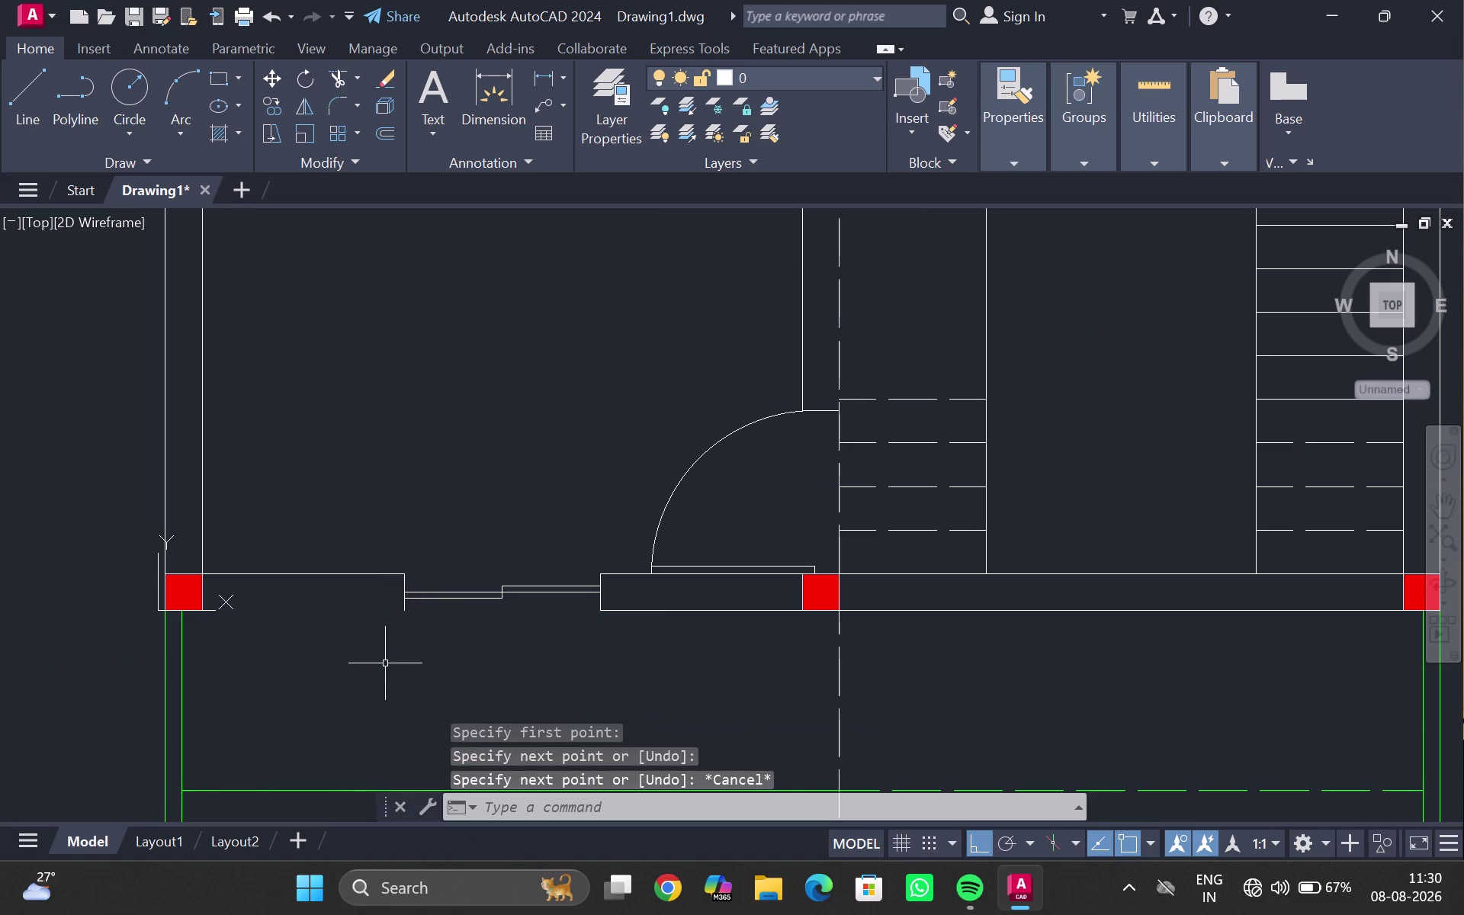
key(l)
key(Return)
click(401, 611)
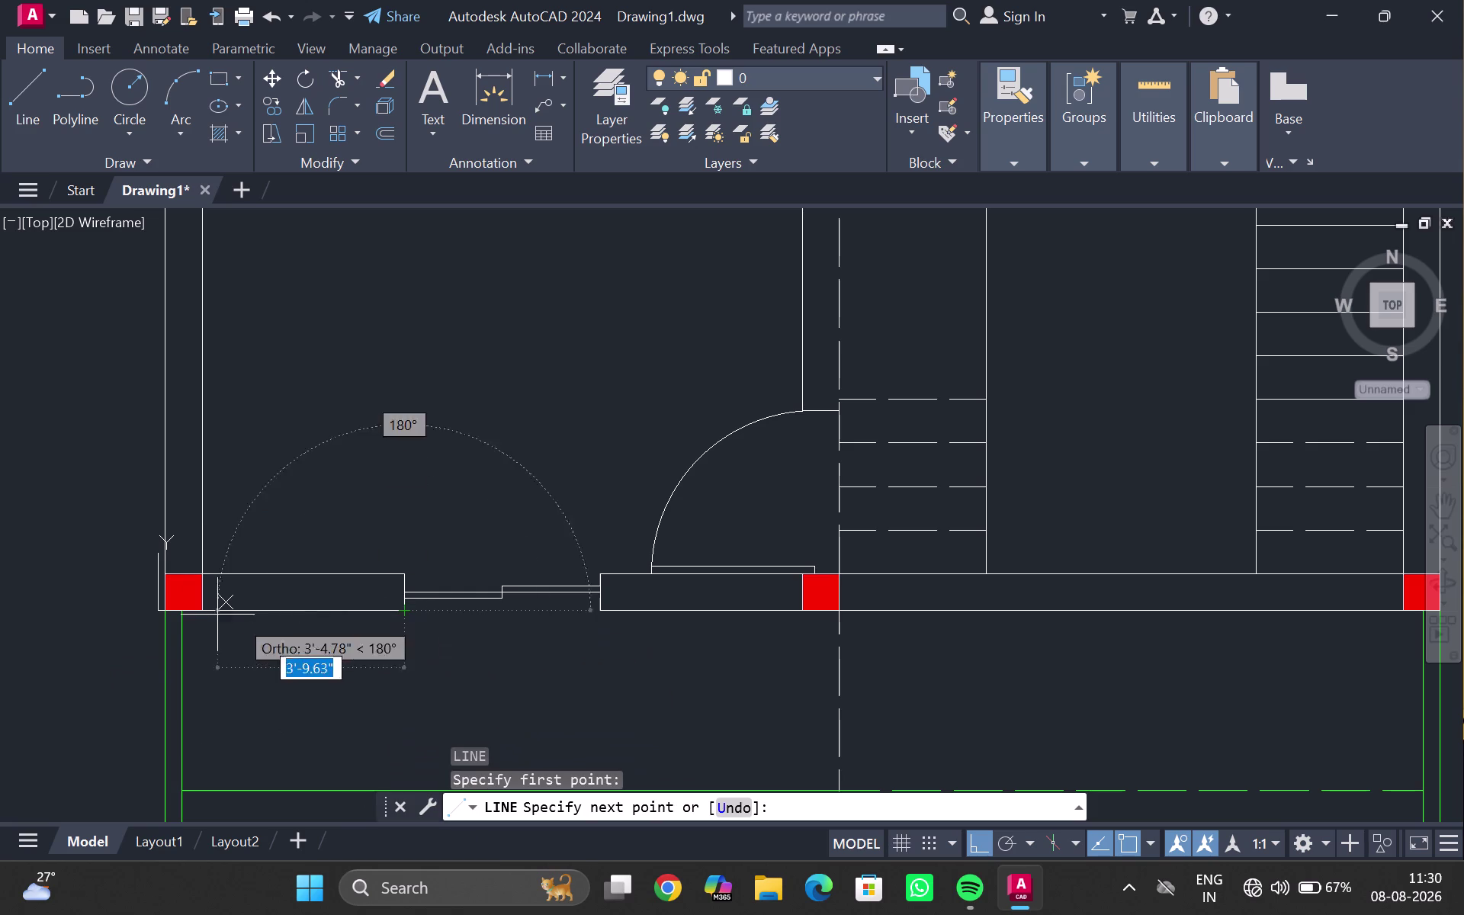
click(199, 613)
key(Escape)
scroll(down, 3)
middle_drag(446, 617, 363, 528)
scroll(up, 3)
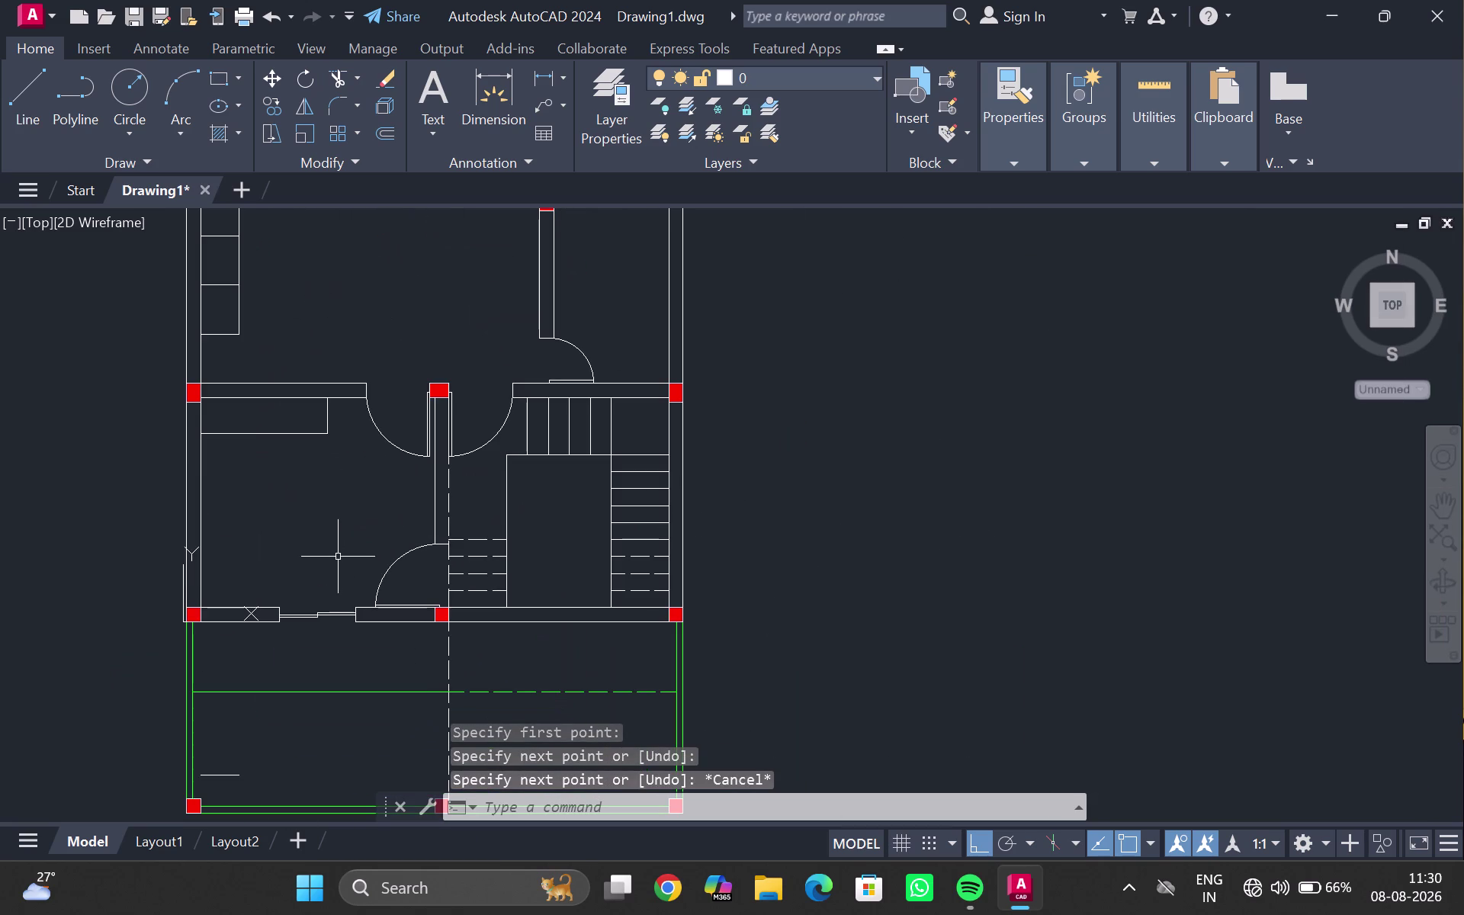
scroll(down, 3)
scroll(down, 3)
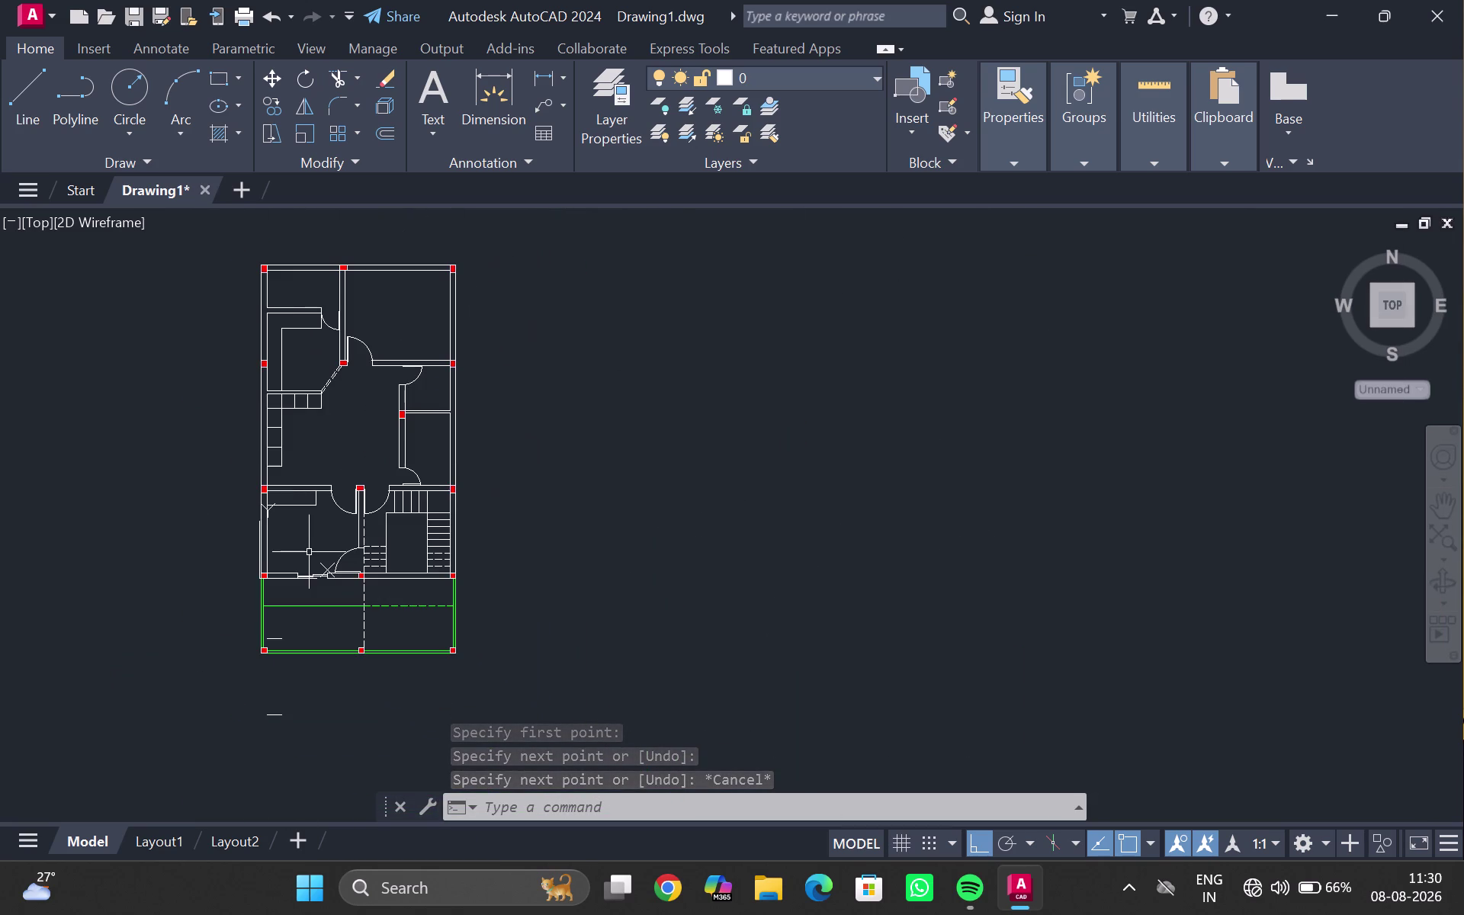
middle_drag(541, 441, 385, 534)
scroll(down, 3)
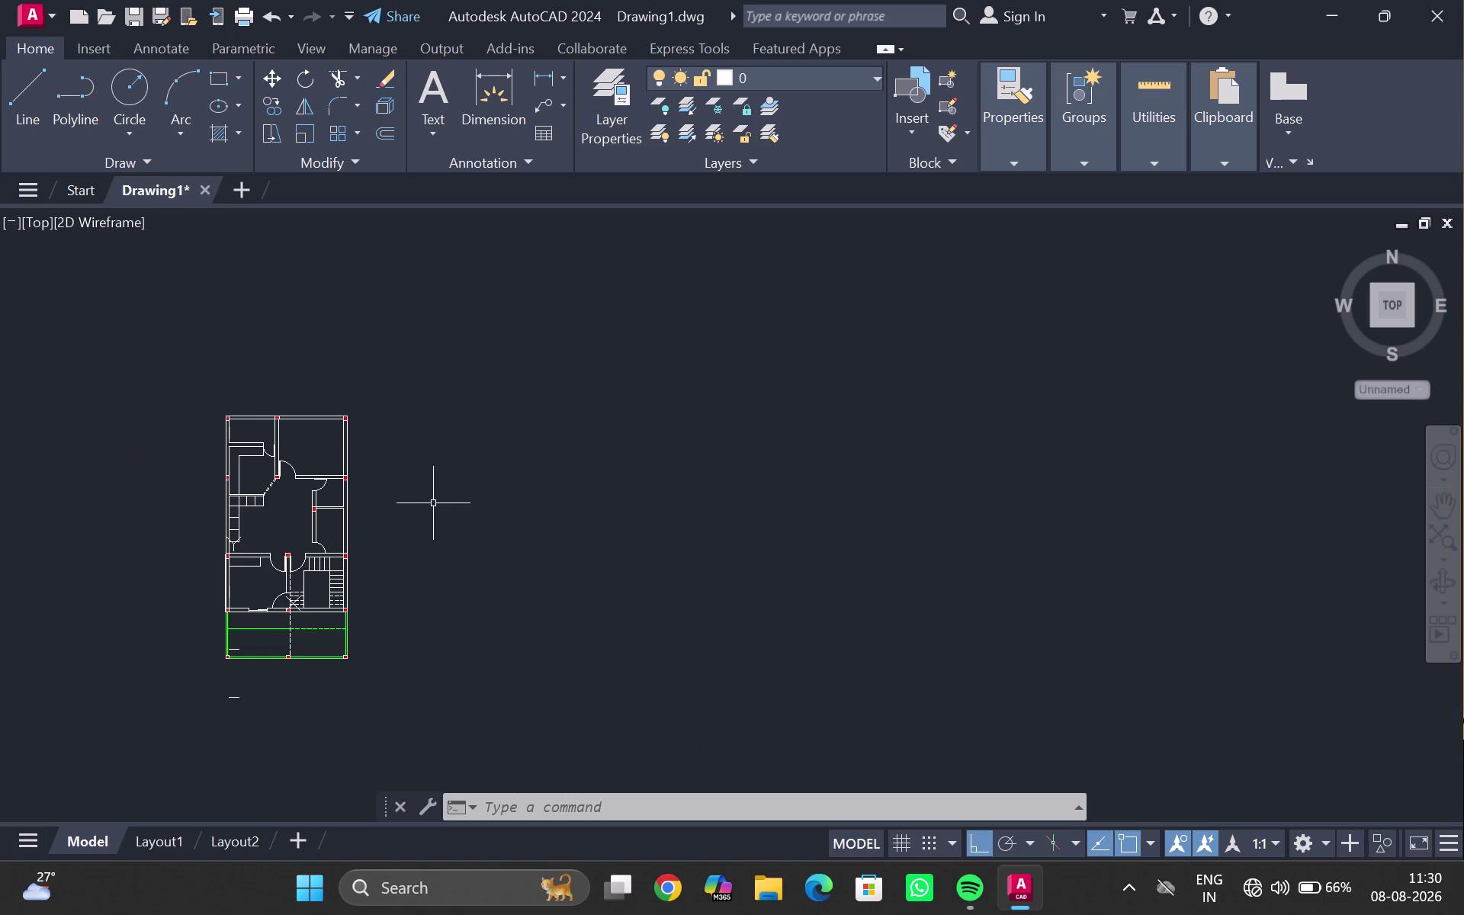
middle_click(436, 504)
scroll(up, 3)
middle_drag(377, 501, 384, 507)
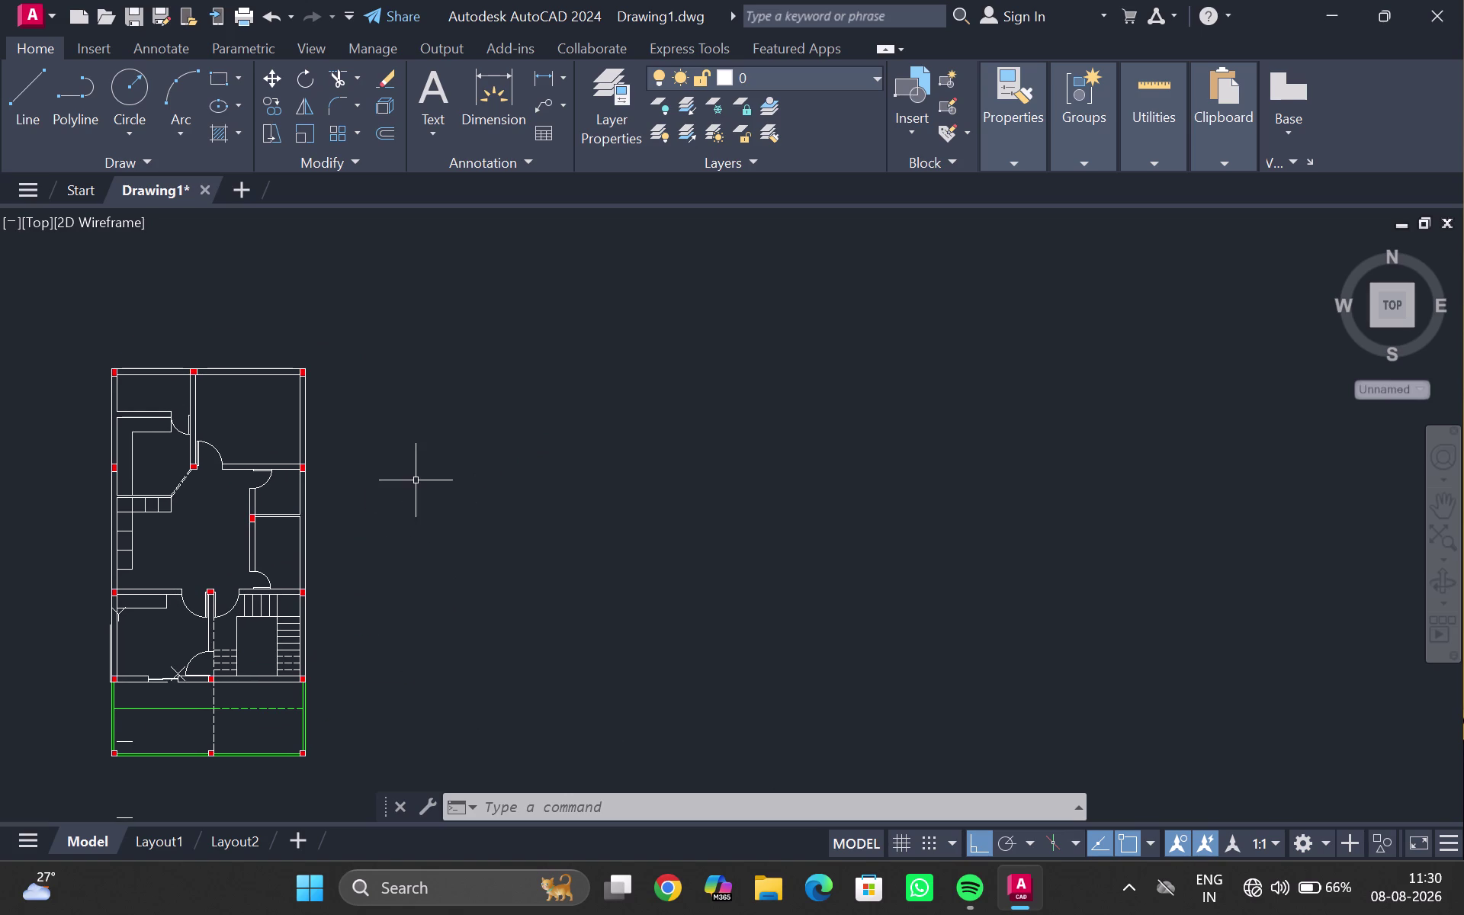
middle_drag(324, 525, 331, 471)
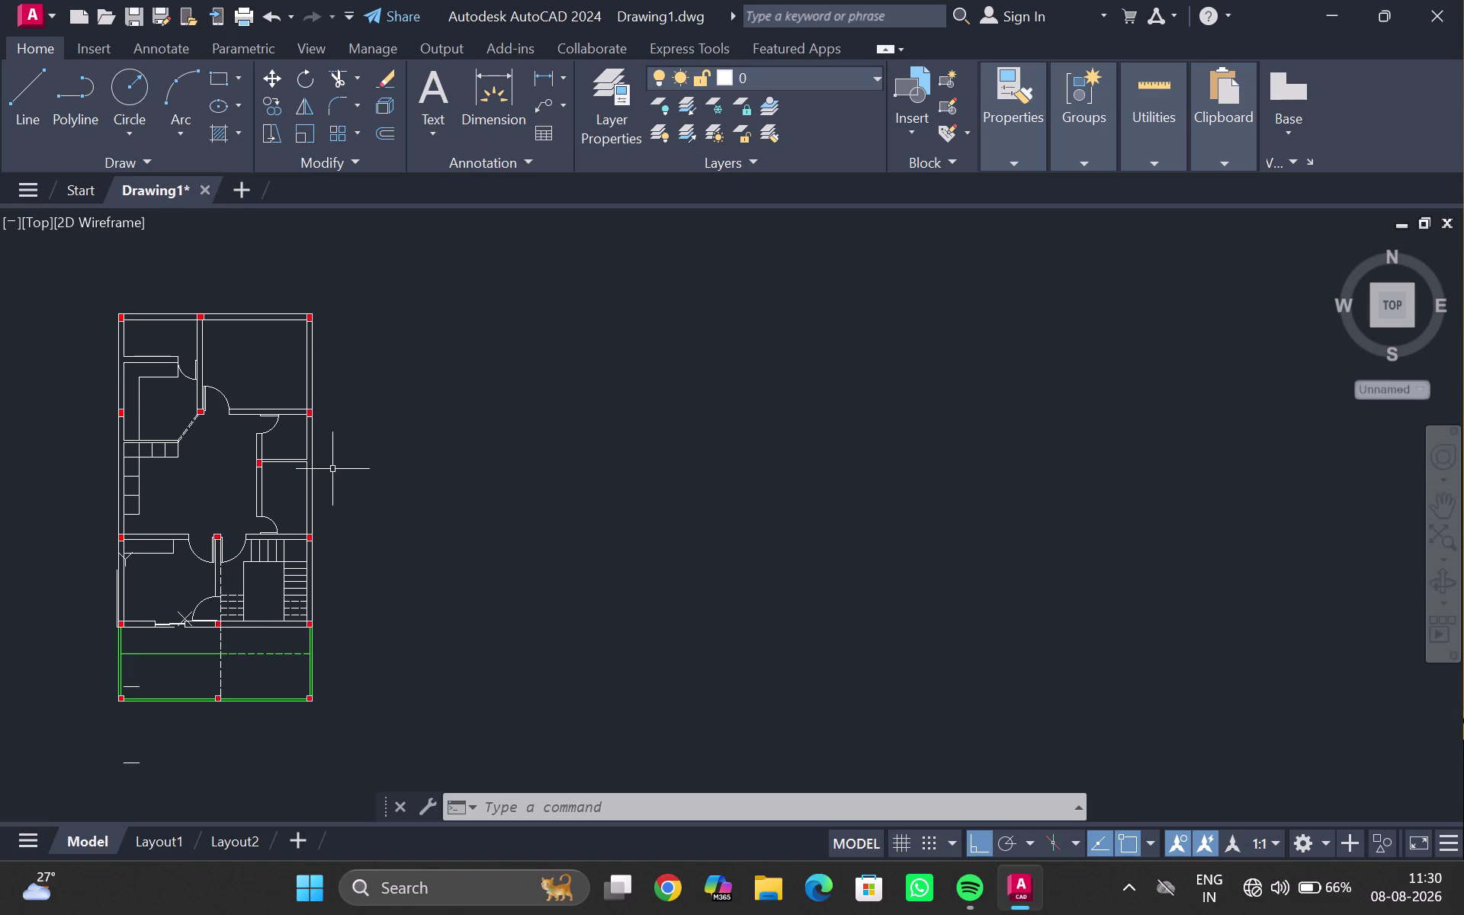
scroll(down, 3)
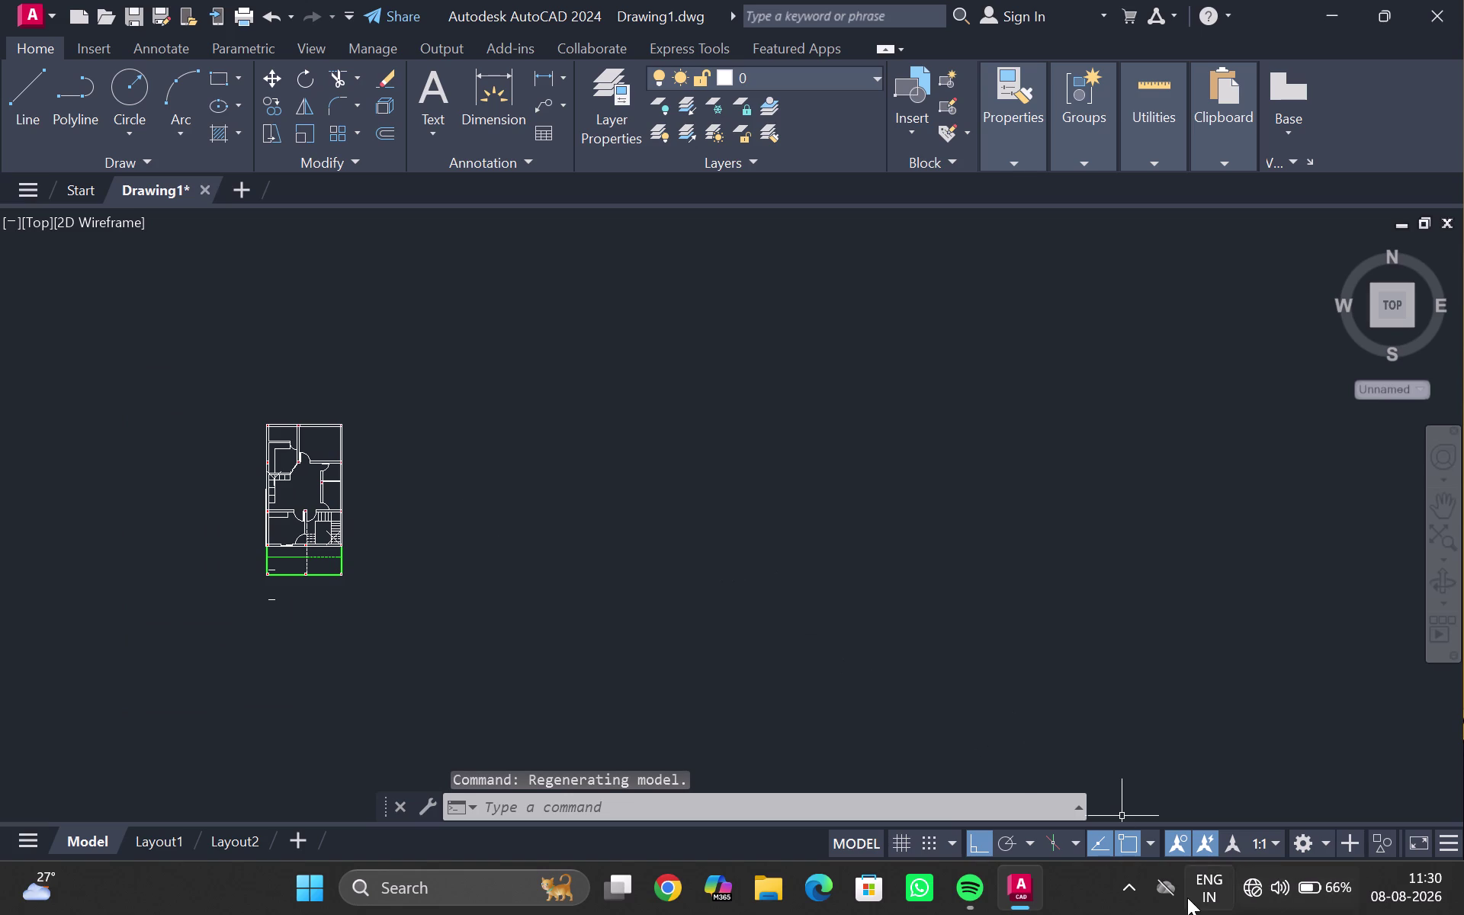
click(1130, 885)
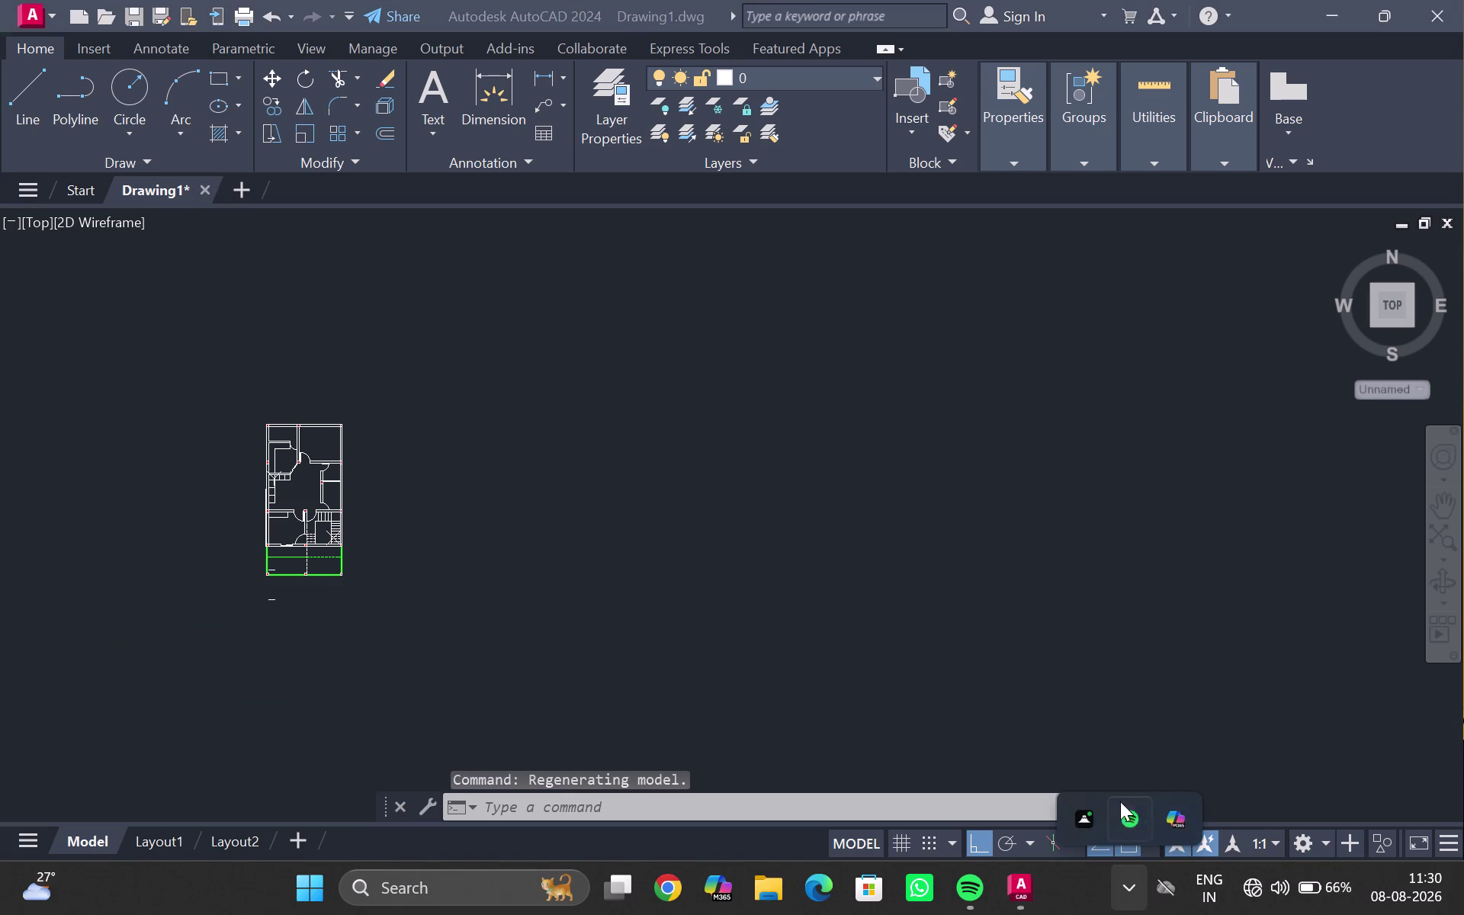